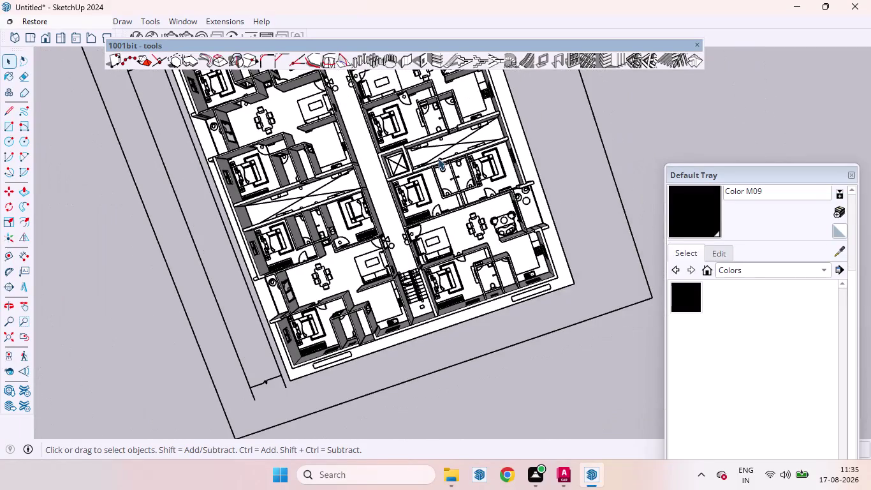
Draw a rectangle over the wardrobe outline behind the bed.
scroll(up, 3)
scroll(up, 3)
middle_drag(443, 252, 407, 156)
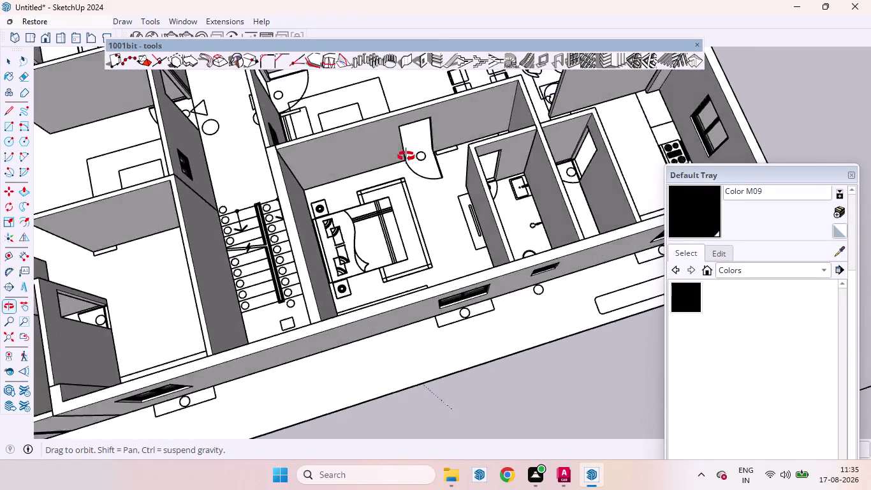
middle_drag(408, 156, 24, 233)
scroll(down, 3)
scroll(up, 3)
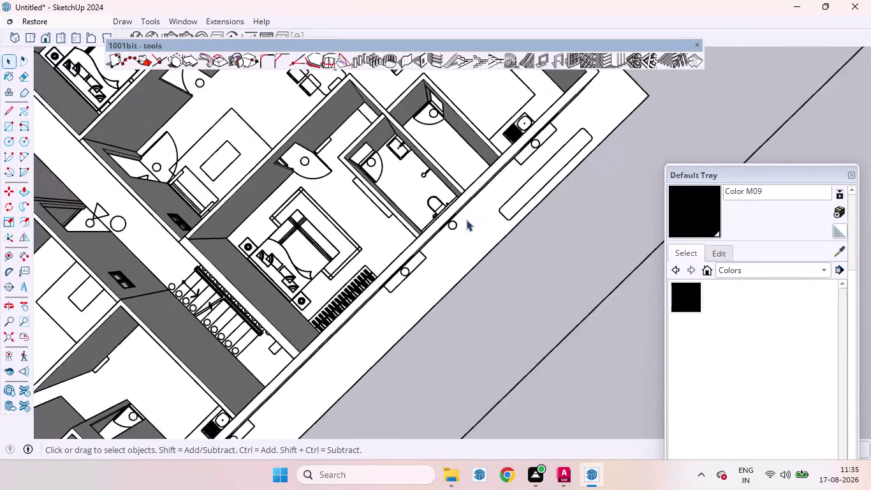
scroll(up, 3)
middle_drag(287, 266, 491, 164)
scroll(up, 3)
scroll(down, 3)
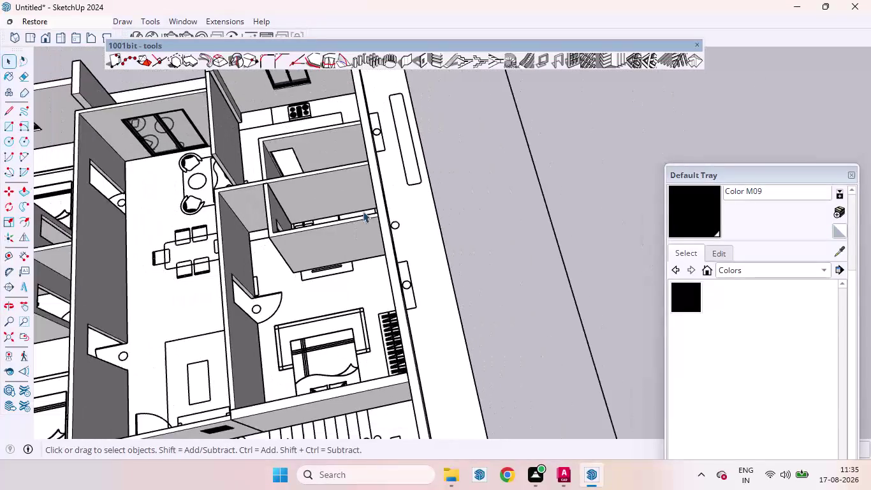
scroll(down, 3)
scroll(up, 3)
middle_drag(366, 261, 566, 235)
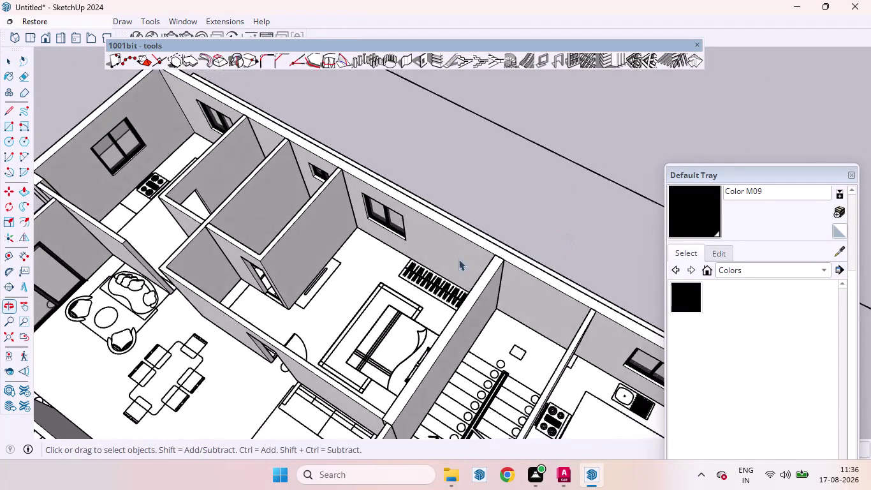
scroll(up, 3)
scroll(down, 3)
scroll(up, 3)
middle_drag(439, 273, 565, 286)
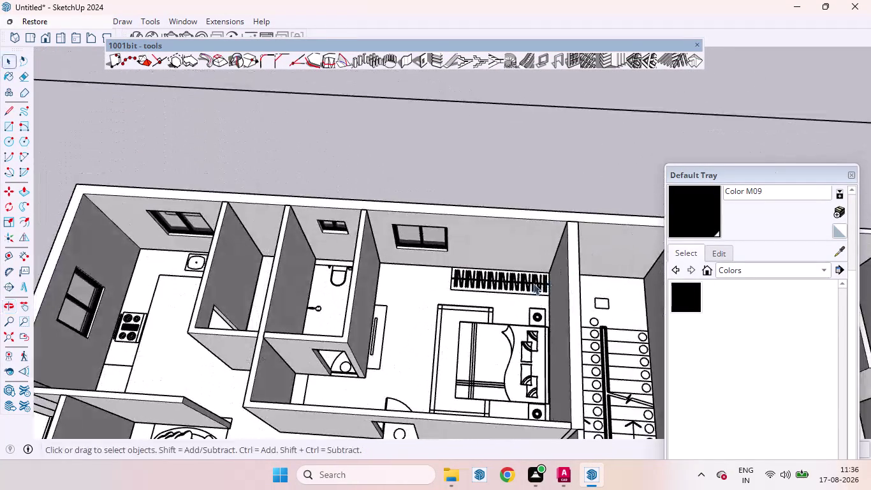
scroll(up, 3)
scroll(down, 3)
right_click(494, 136)
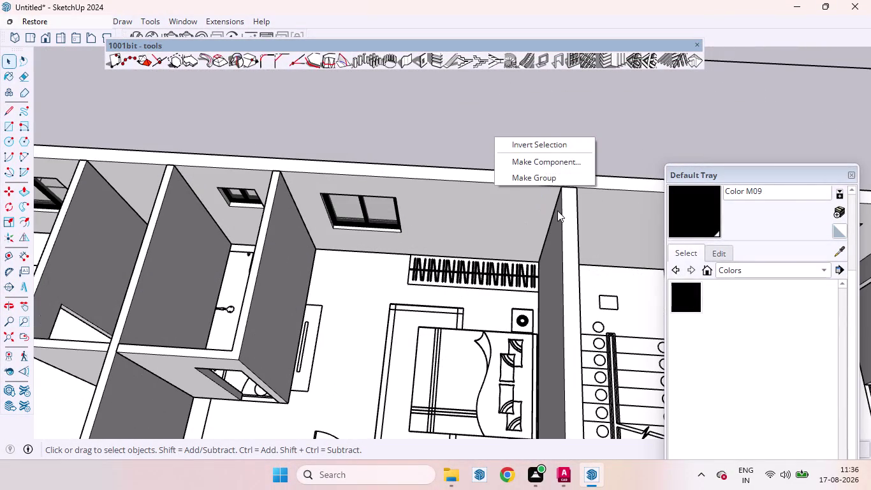
click(524, 177)
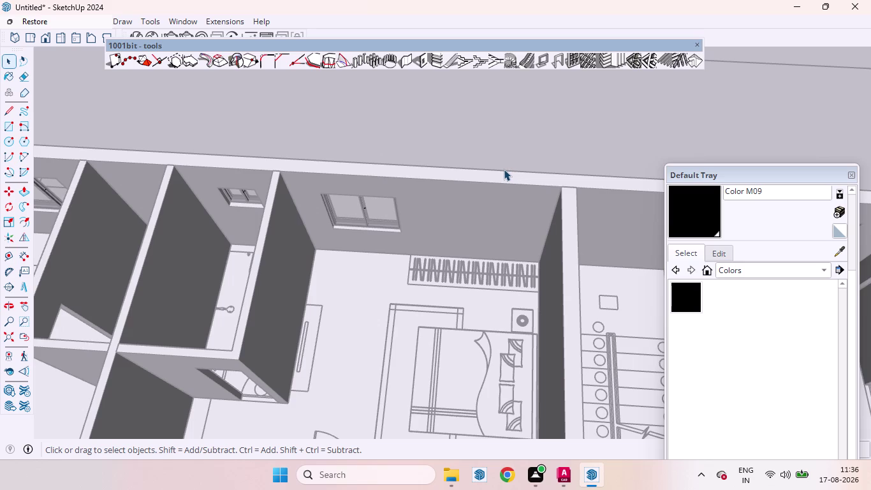
key(r)
click(409, 256)
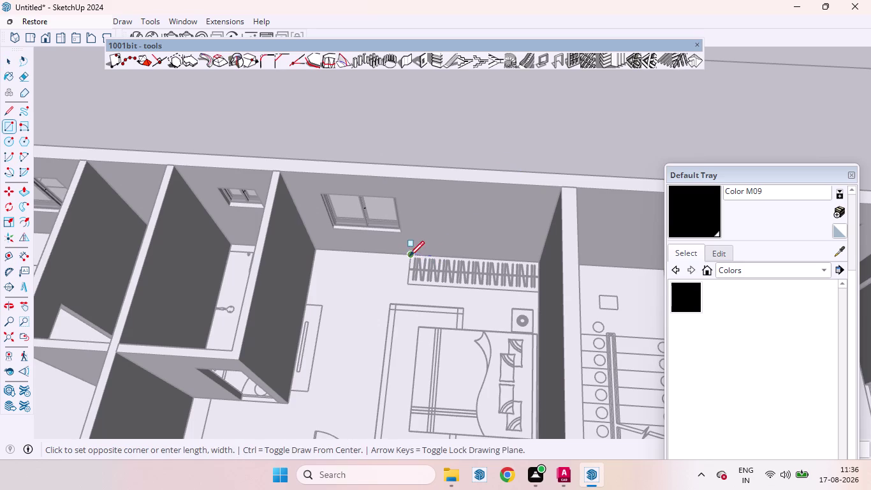
click(539, 293)
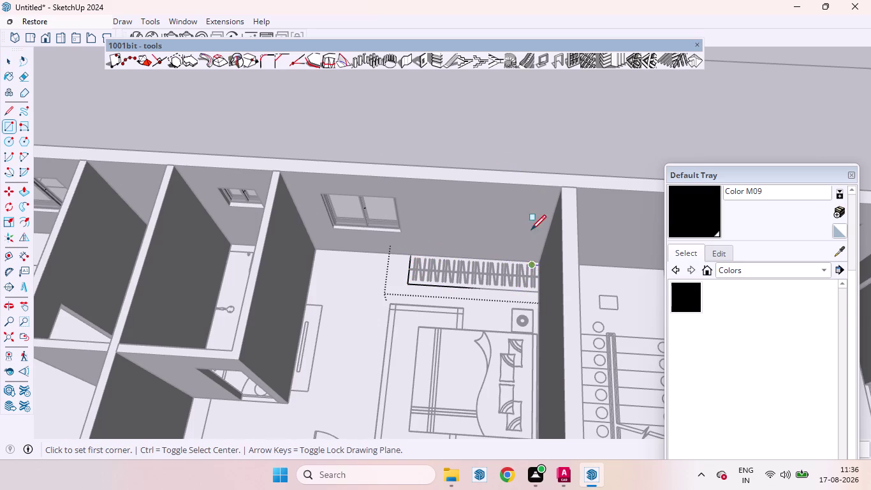
Push/pull the rectangle up 7' into a solid wardrobe block.
key(space)
key(p)
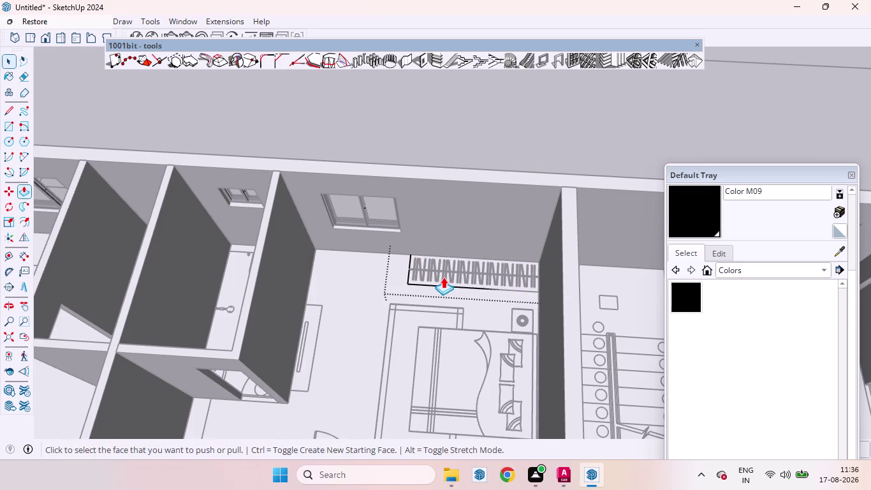
drag(444, 272, 448, 249)
text(7')
key(Return)
key(space)
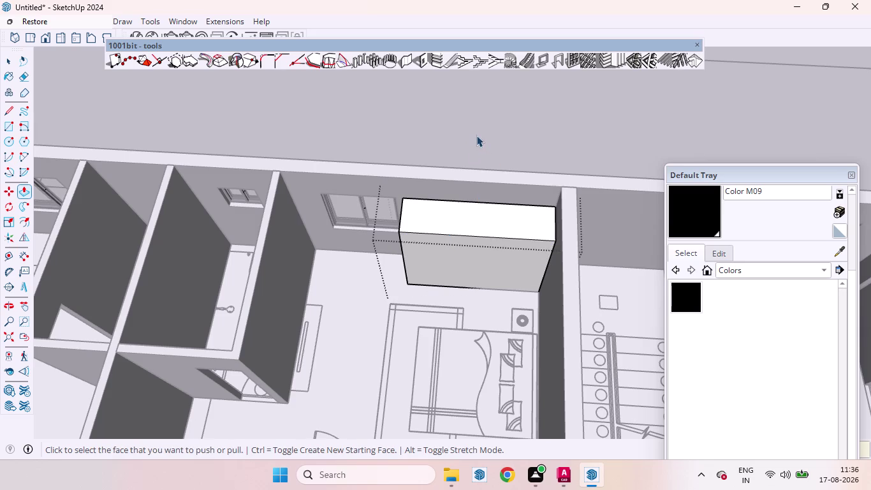
click(474, 130)
scroll(up, 3)
Divide the block's top front edge into 3 equal segments.
middle_drag(467, 274, 449, 165)
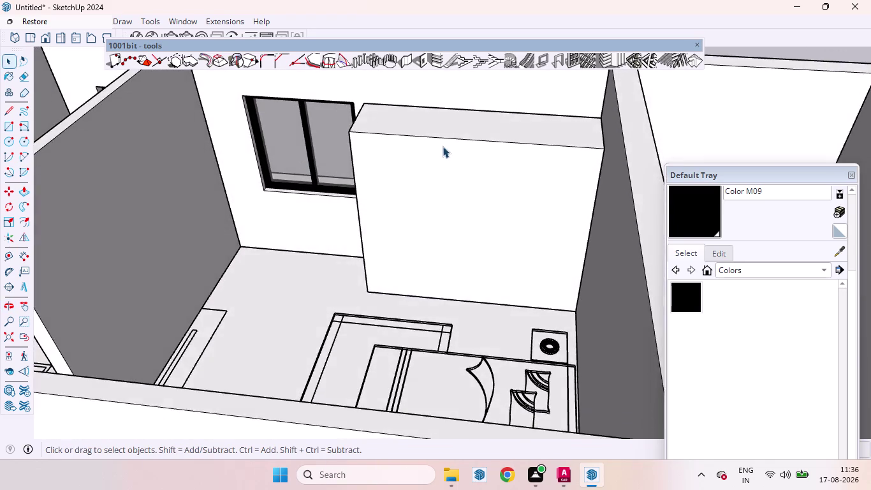
scroll(up, 3)
click(440, 138)
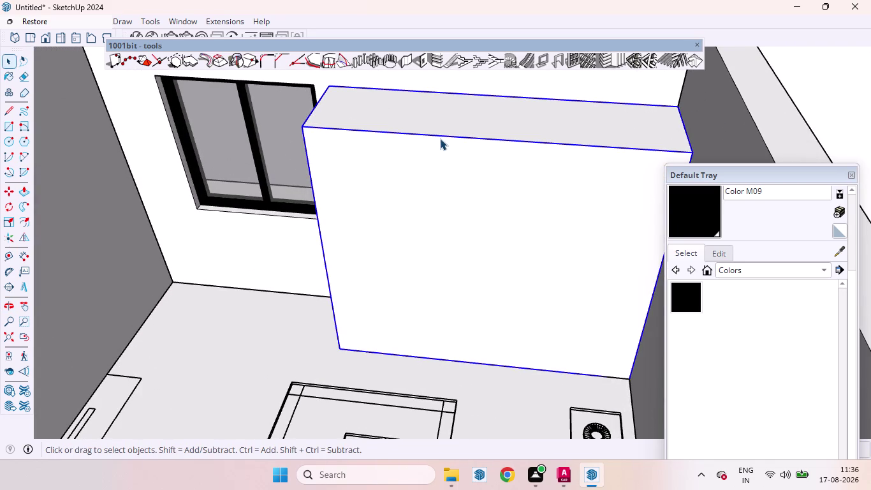
triple_click(440, 138)
double_click(440, 139)
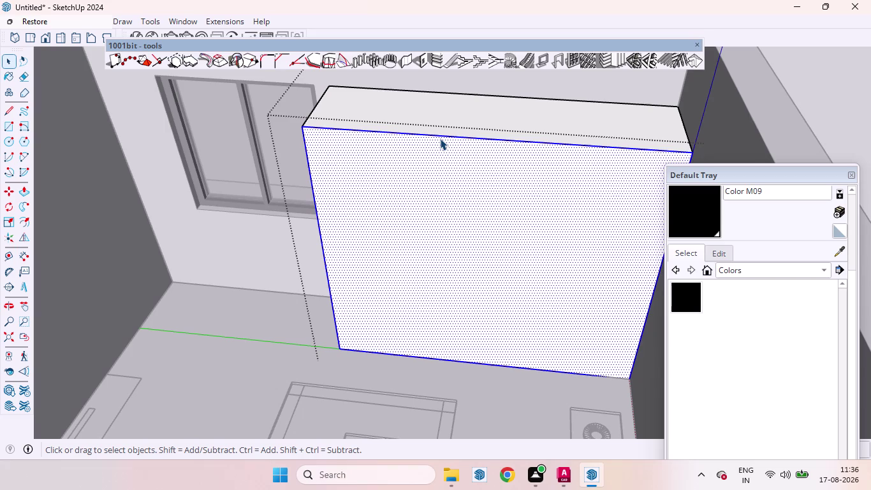
click(440, 138)
click(440, 138)
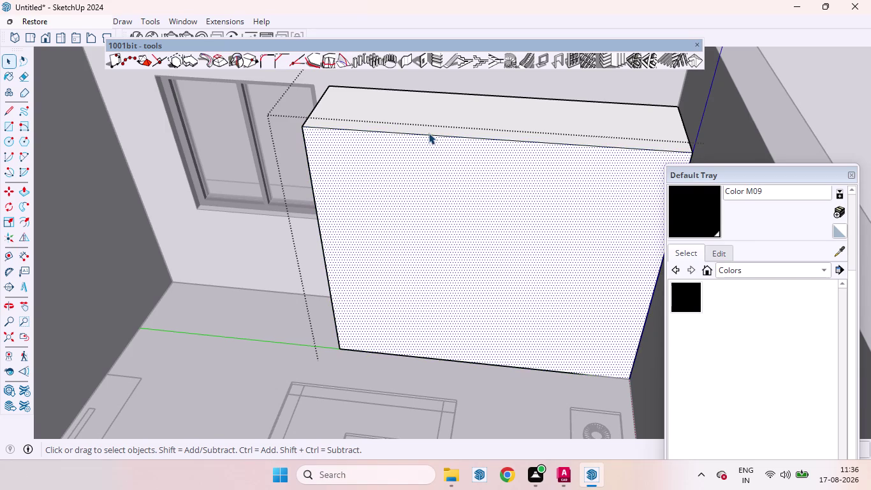
click(429, 133)
right_click(431, 134)
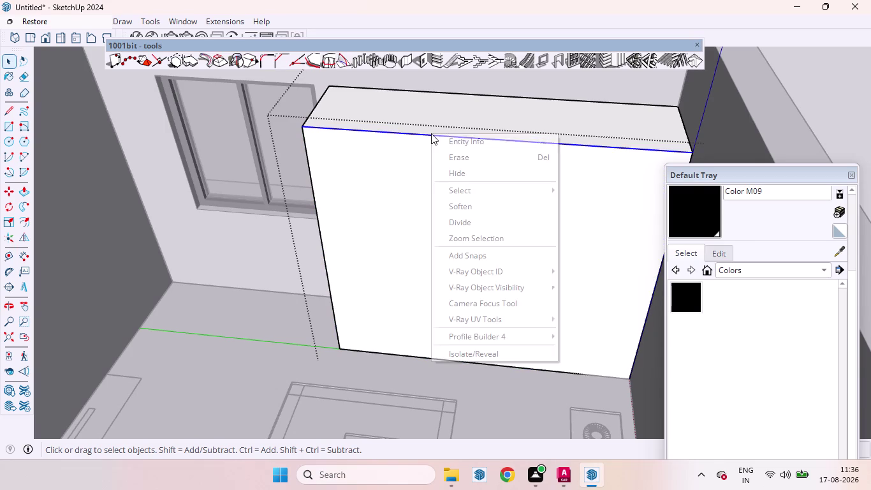
click(453, 221)
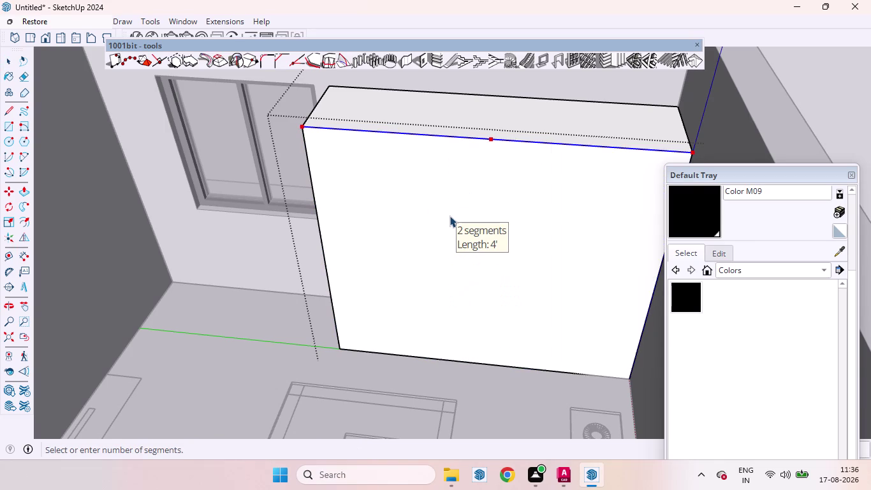
key(3)
key(Return)
Draw two vertical lines from the division points down to the bottom edge.
key(l)
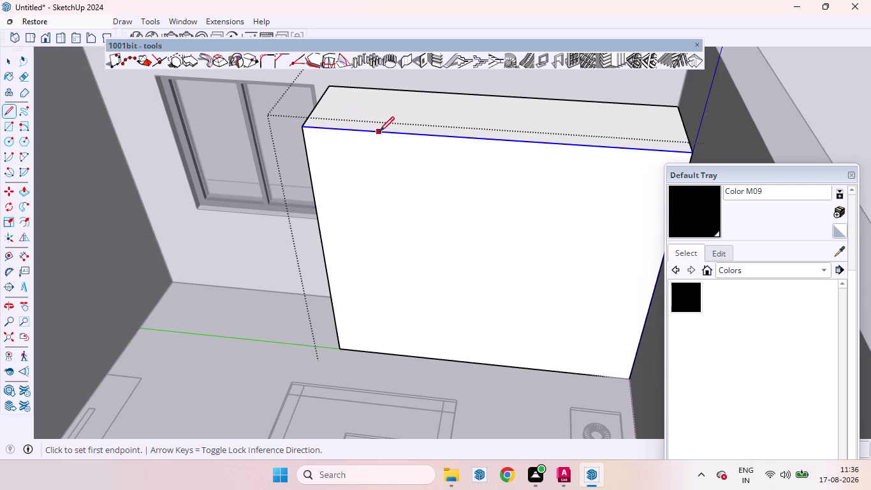
click(423, 135)
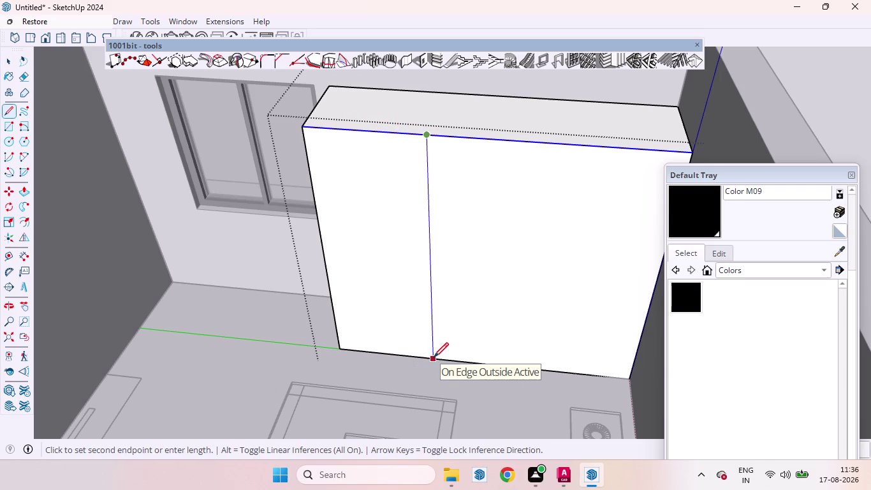
key(Up)
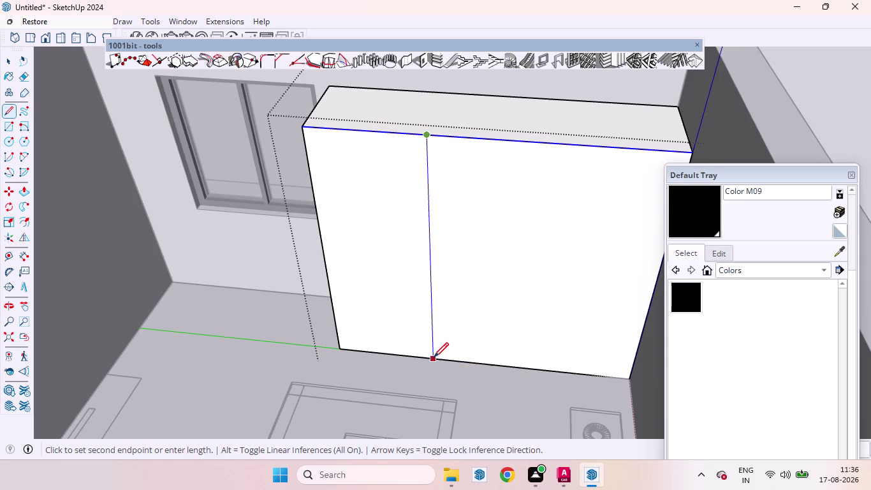
click(434, 357)
key(space)
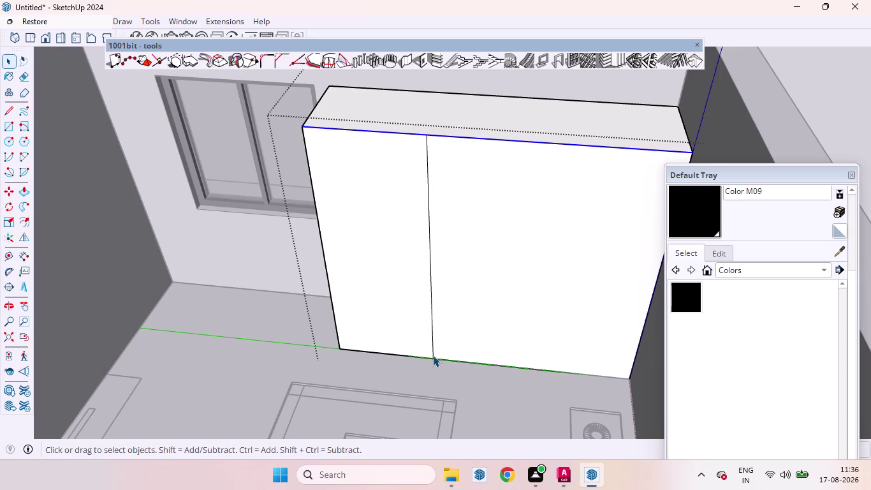
key(l)
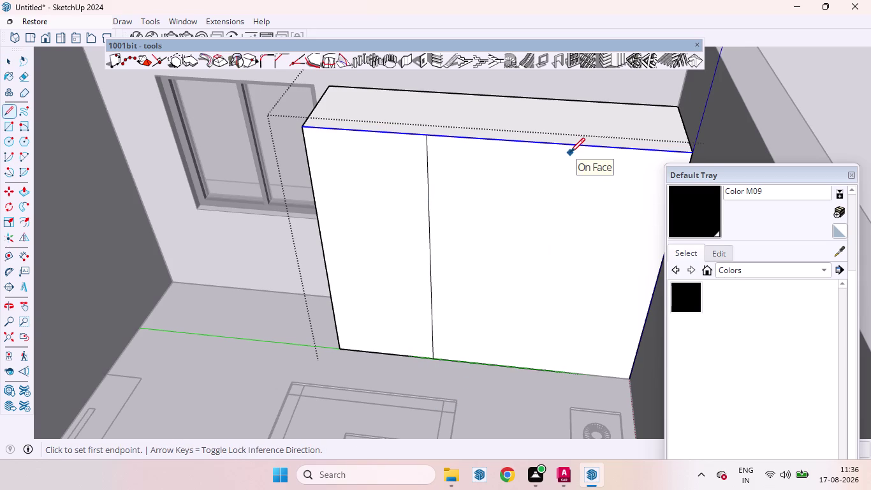
click(556, 141)
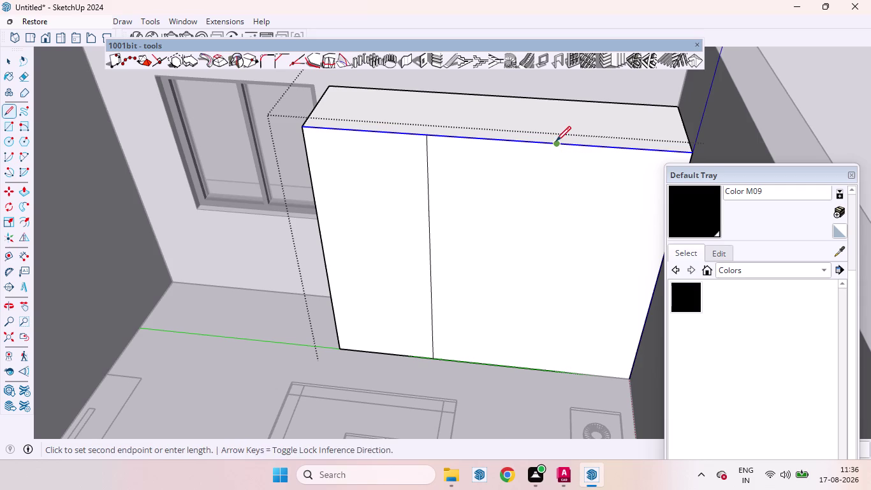
click(536, 372)
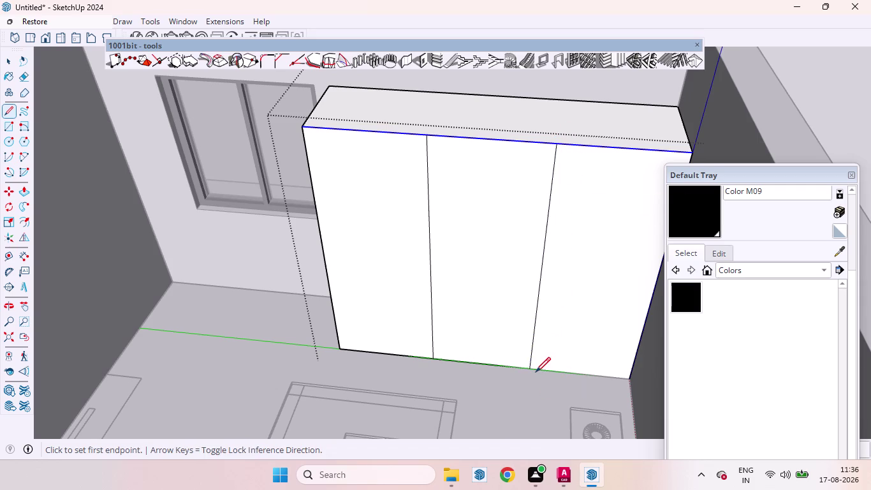
key(space)
scroll(down, 3)
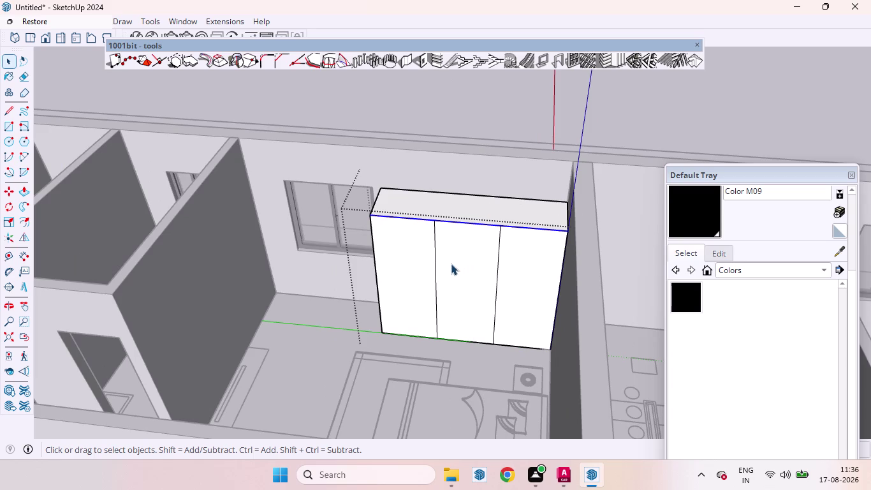
Copy the first vertical dividing line 6 mm over to form a door gap.
scroll(up, 3)
scroll(down, 3)
click(488, 240)
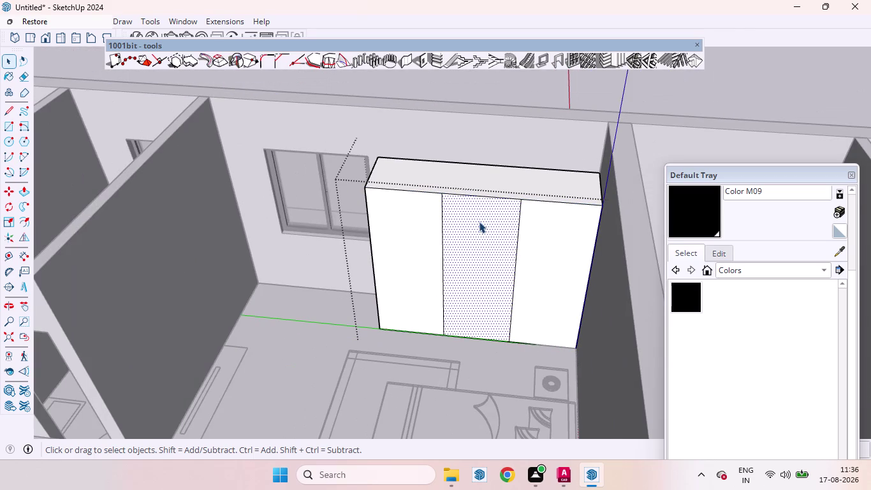
scroll(up, 3)
scroll(up, 3)
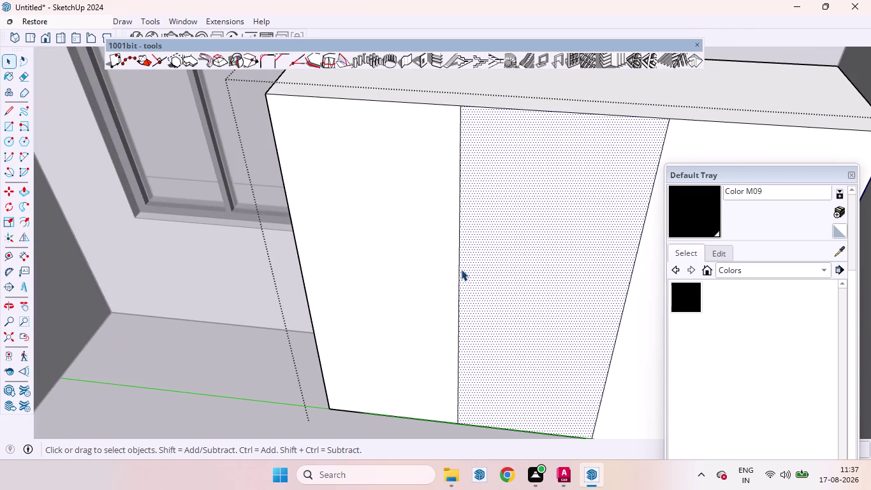
scroll(down, 3)
scroll(up, 3)
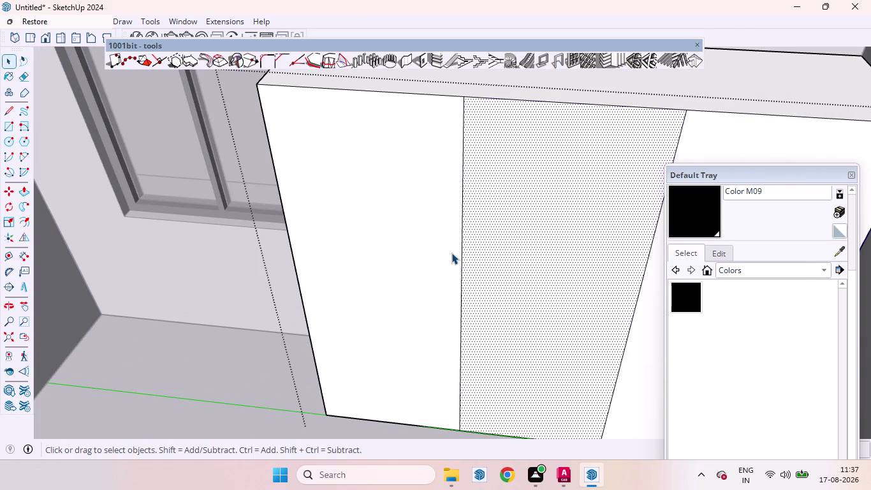
key(m)
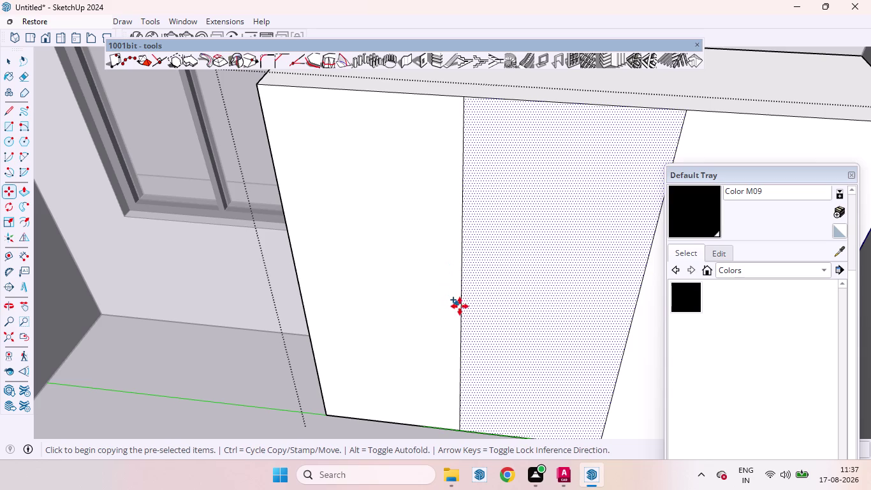
key(Escape)
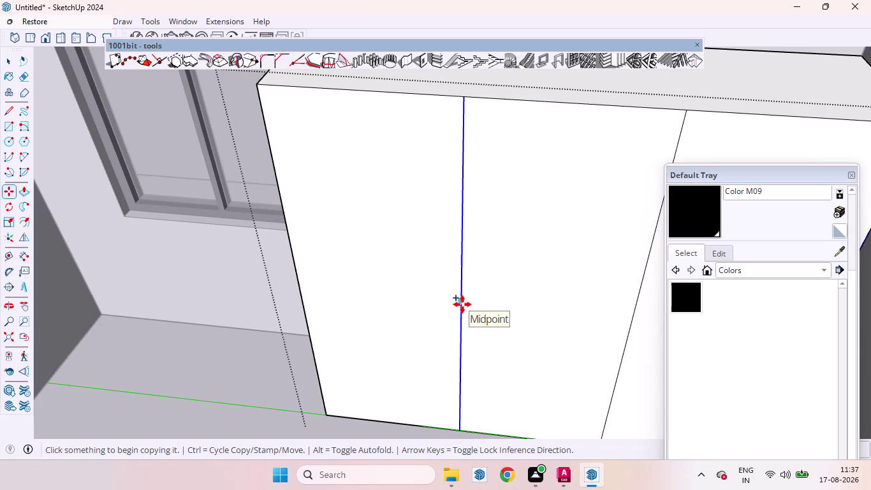
click(462, 304)
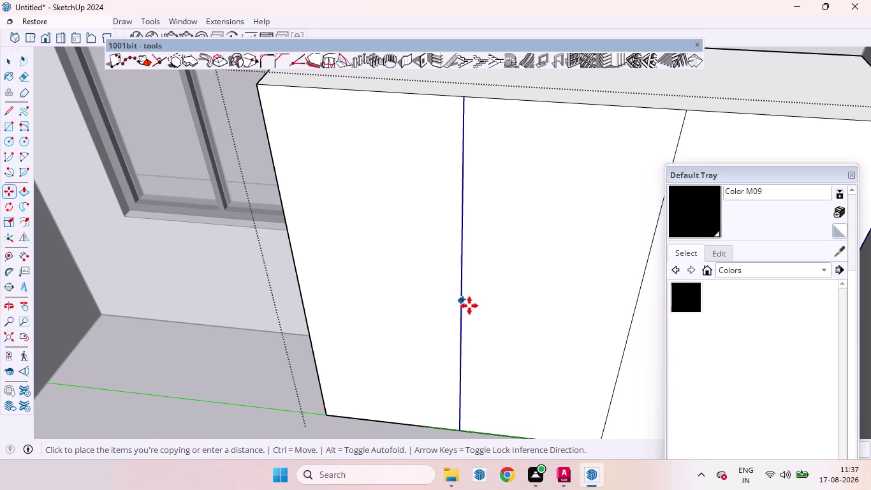
text(6m)
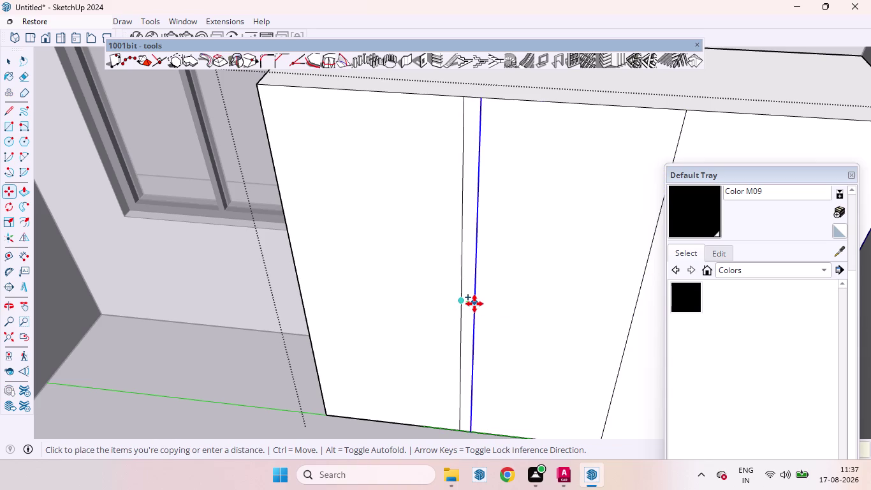
text(m)
key(Return)
Copy the second dividing line 6 mm over to form the other door gap.
scroll(down, 3)
scroll(up, 3)
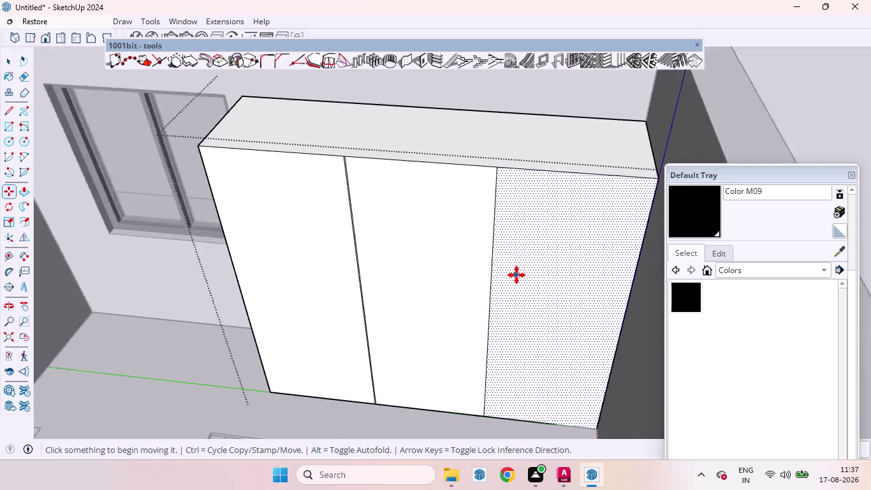
scroll(up, 3)
scroll(down, 3)
scroll(up, 3)
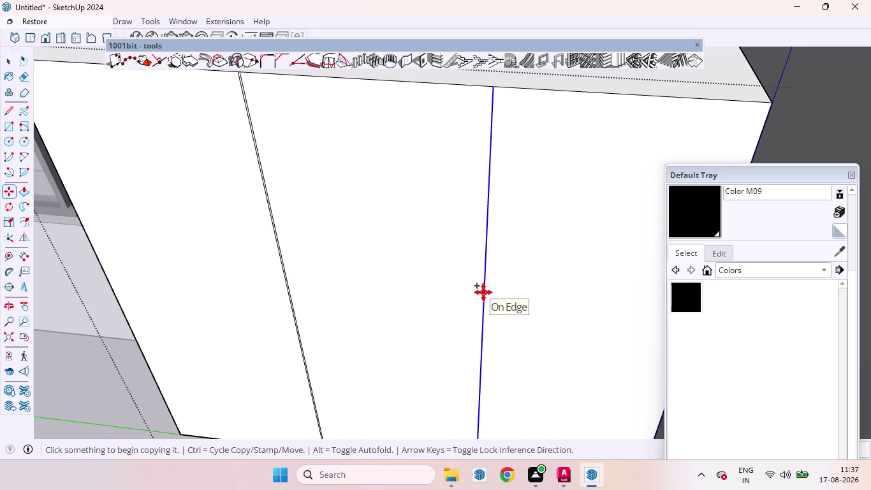
click(483, 292)
key(6)
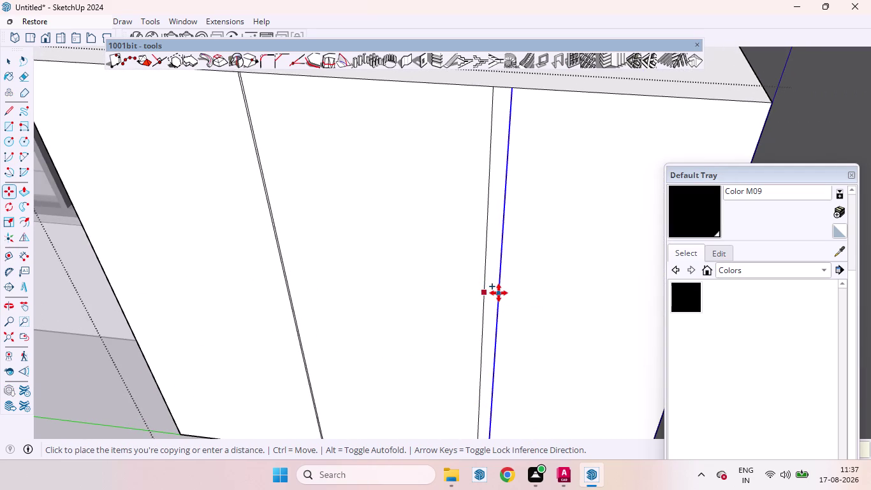
text(mm)
key(Return)
scroll(down, 3)
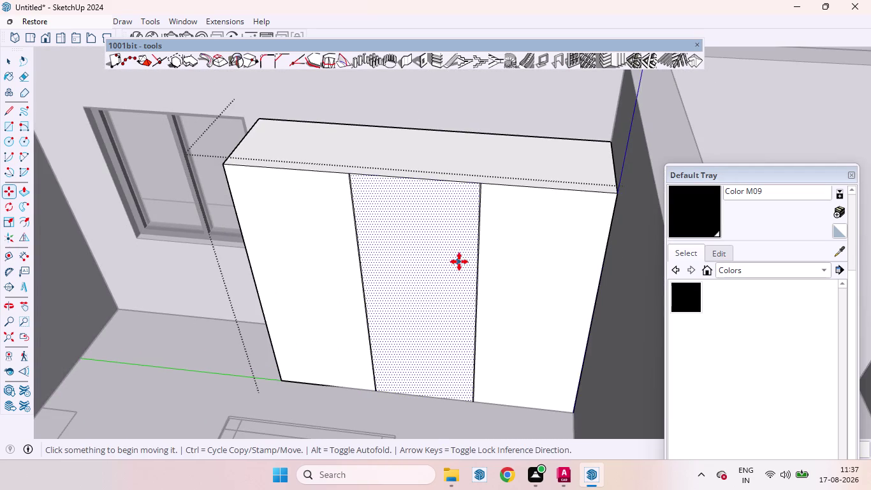
Pull the middle door panel out 18 mm.
key(space)
key(p)
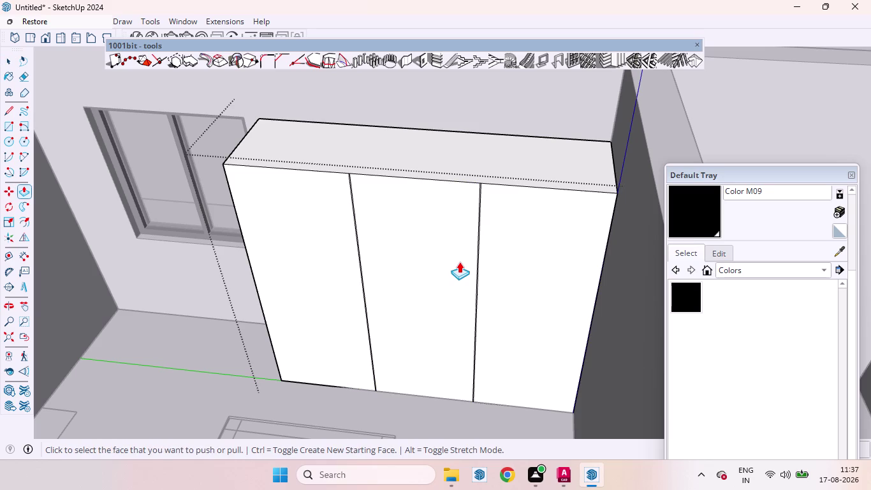
drag(445, 257, 448, 260)
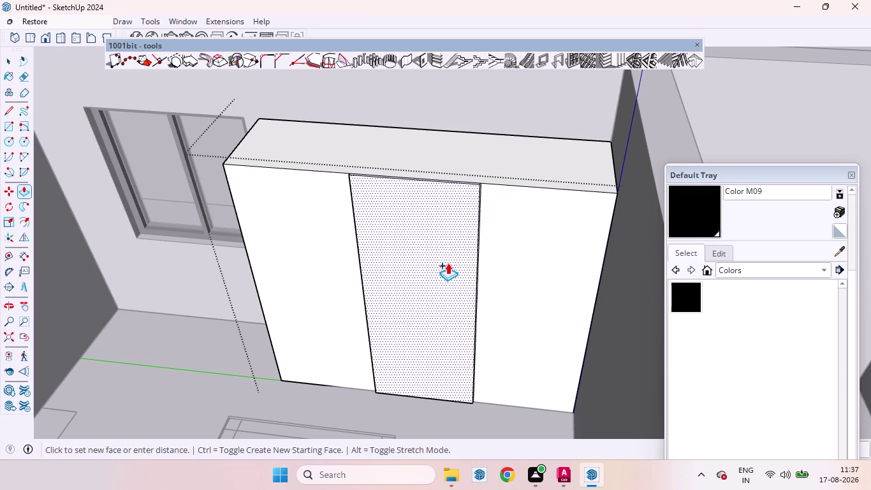
drag(448, 260, 448, 266)
text(18mm)
key(Return)
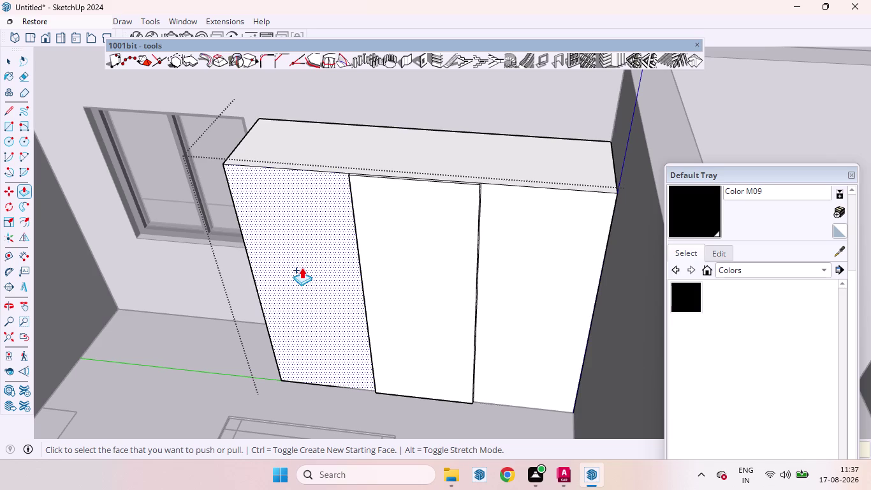
Repeat the 18 mm pull on the left and right doors, then return to Select.
double_click(302, 267)
double_click(547, 269)
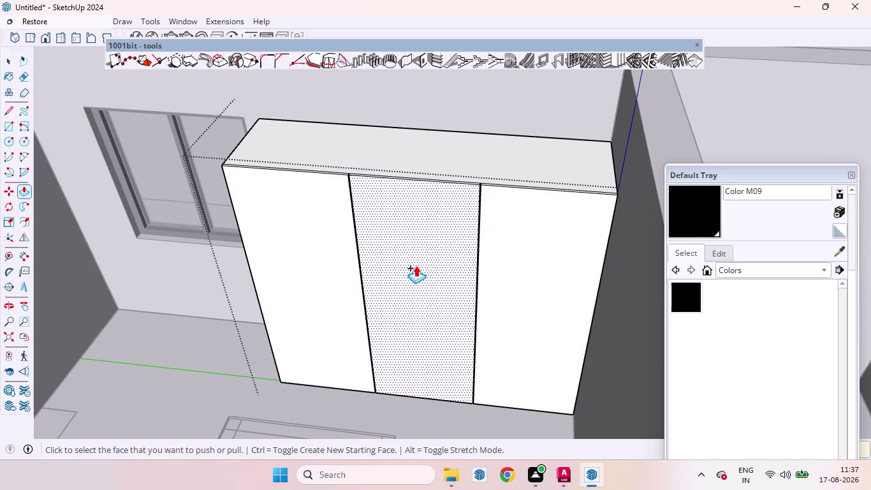
key(space)
scroll(down, 3)
scroll(down, 3)
scroll(up, 3)
scroll(down, 3)
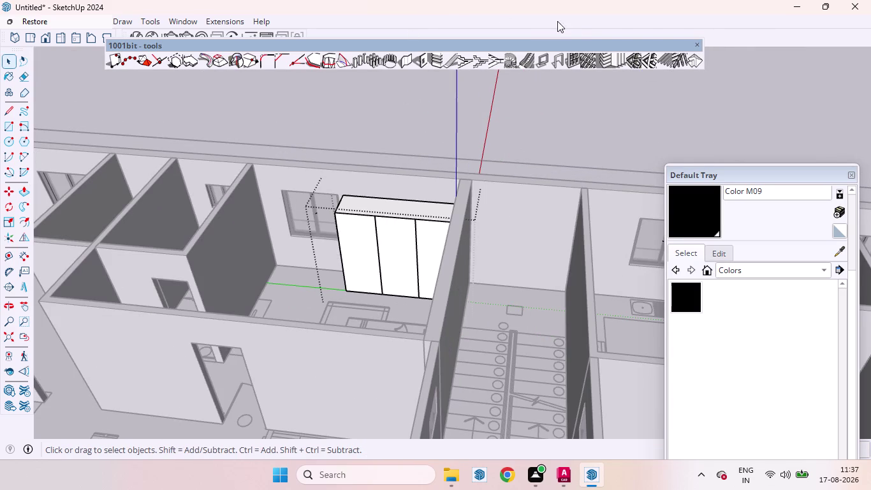
Enable the Click-Change 2 - Kitchen equipment toolbar and pick a fitting component.
right_click(712, 42)
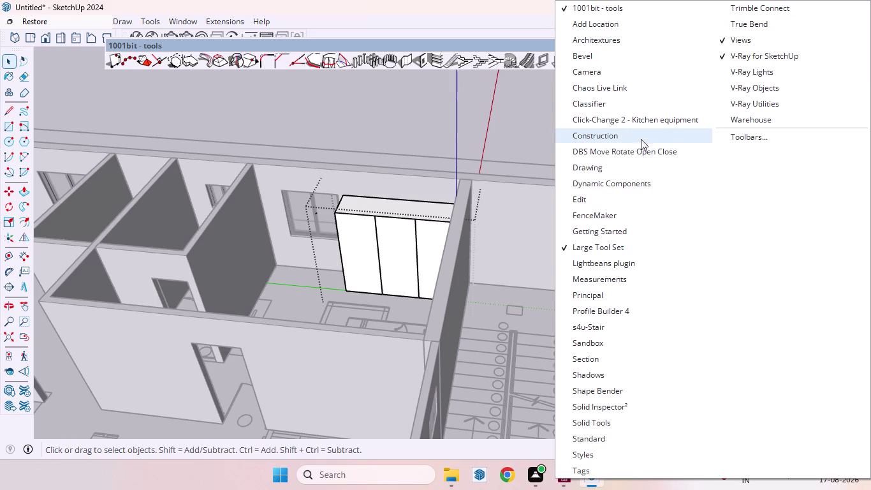
click(625, 126)
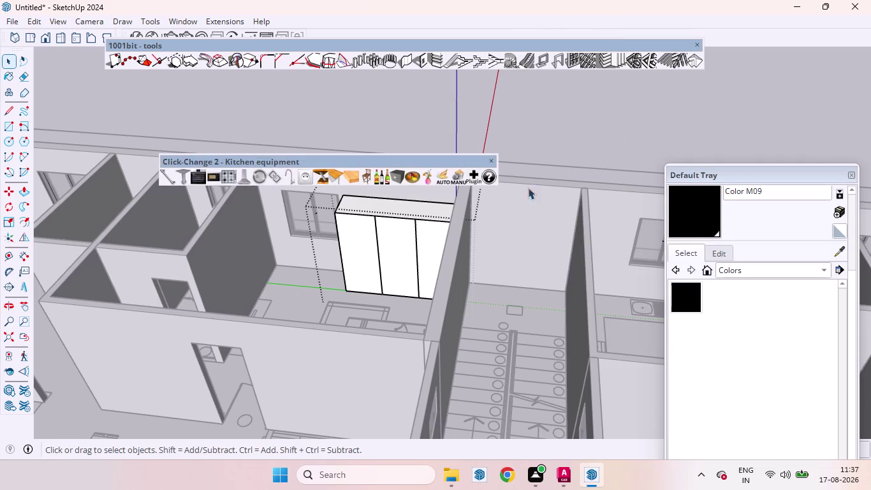
click(167, 177)
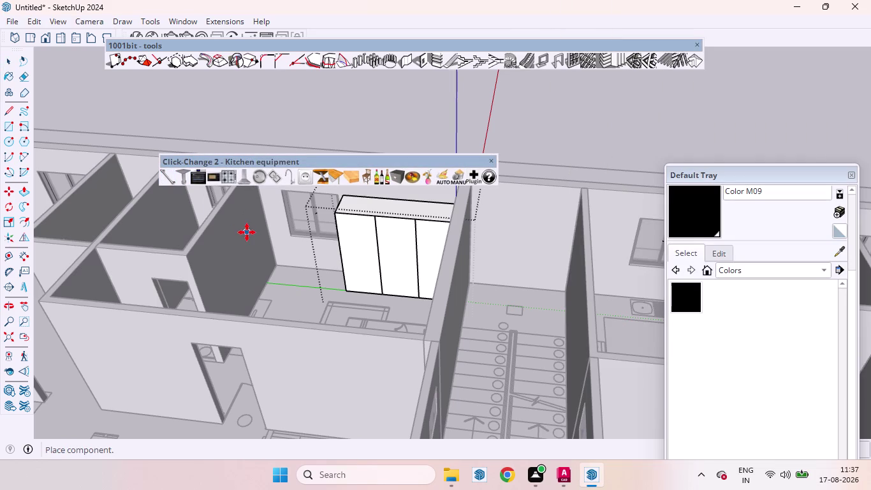
scroll(up, 3)
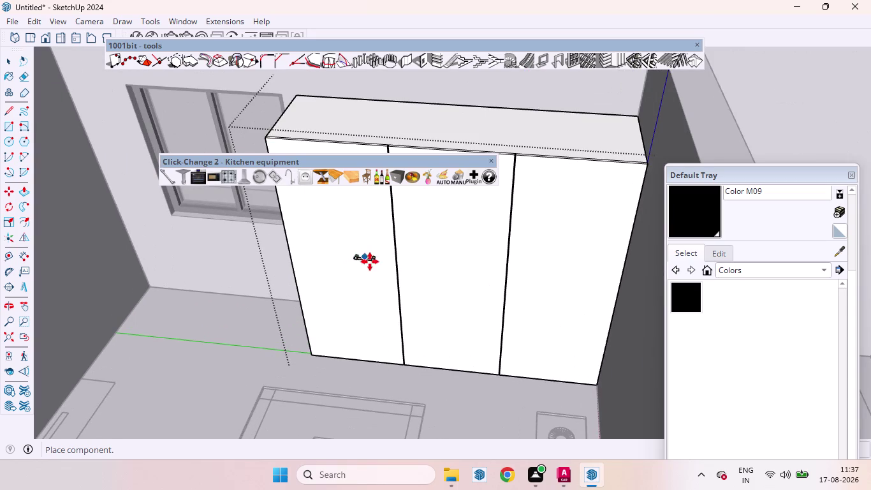
scroll(down, 3)
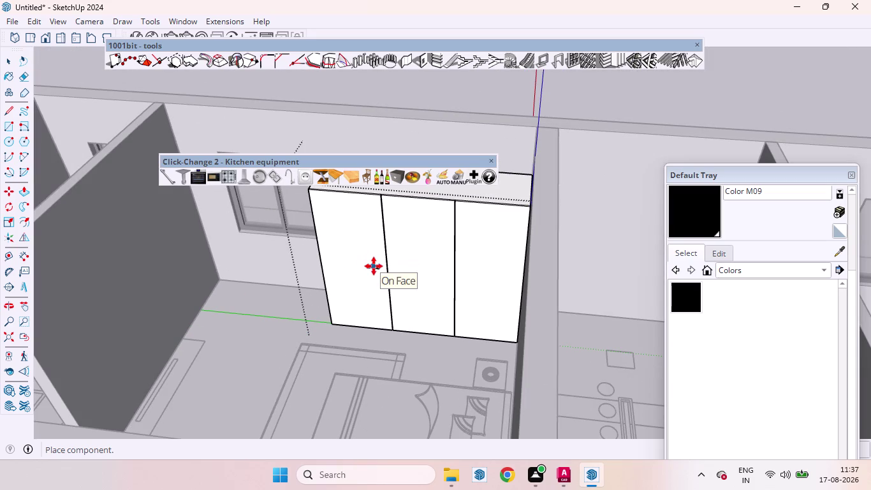
Place the handle component horizontally on the wardrobe's left door.
click(373, 266)
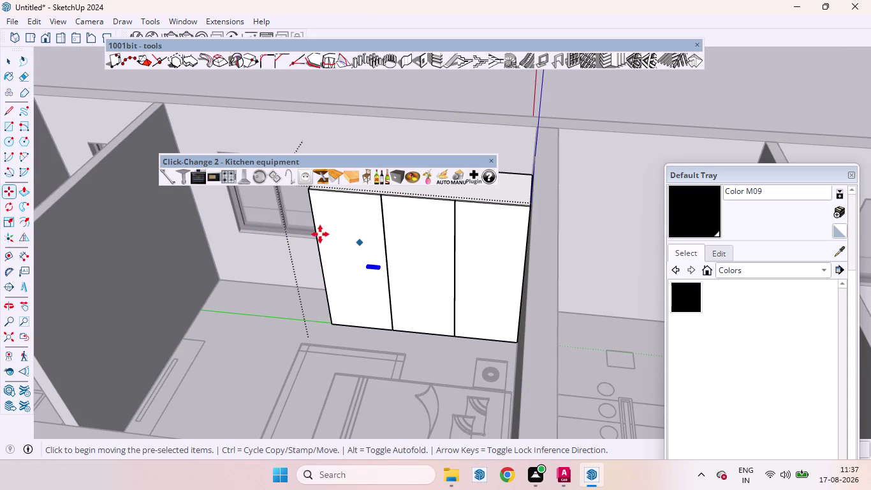
click(168, 185)
click(168, 176)
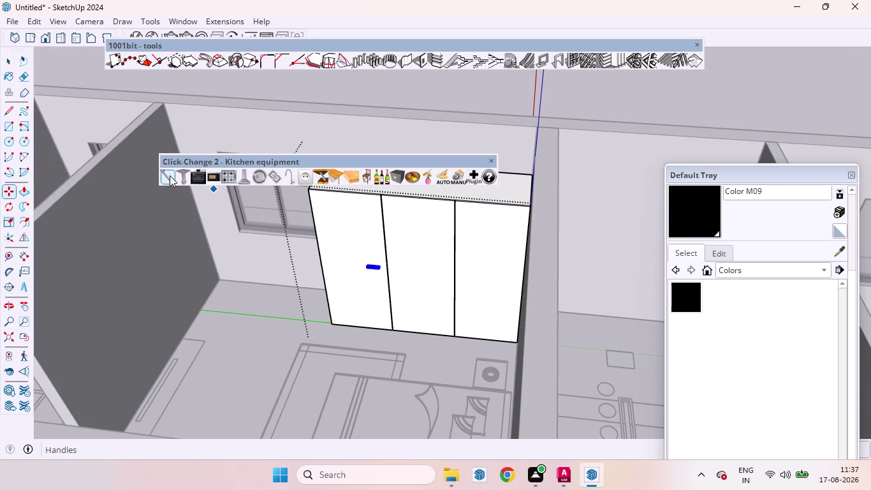
click(170, 175)
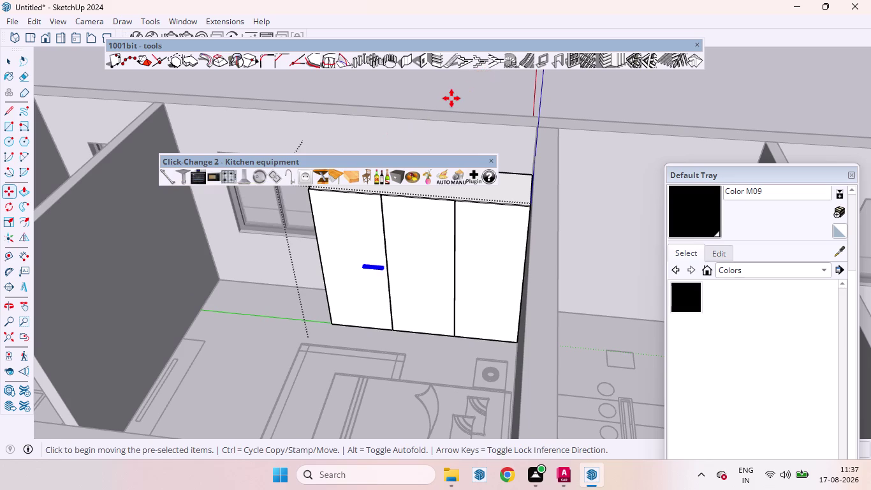
key(space)
click(442, 99)
scroll(up, 3)
click(376, 268)
double_click(376, 267)
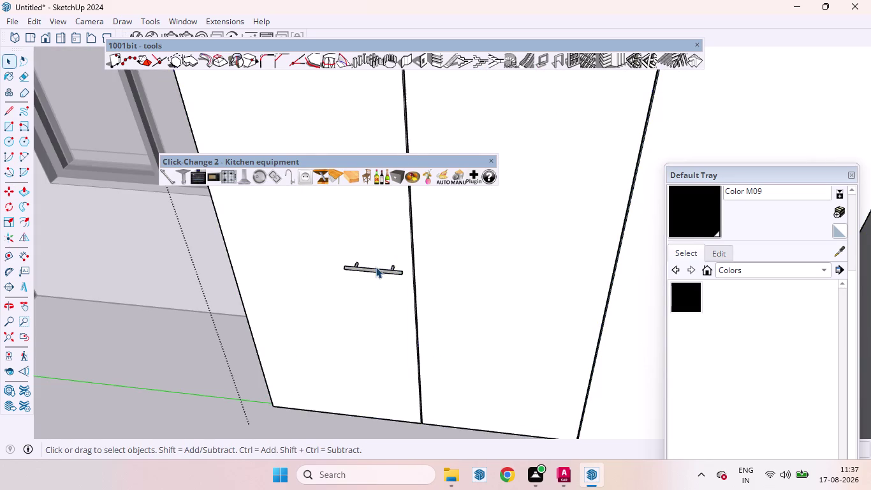
Select the handle and try rotating it on the blue and green axes, undoing both.
click(376, 269)
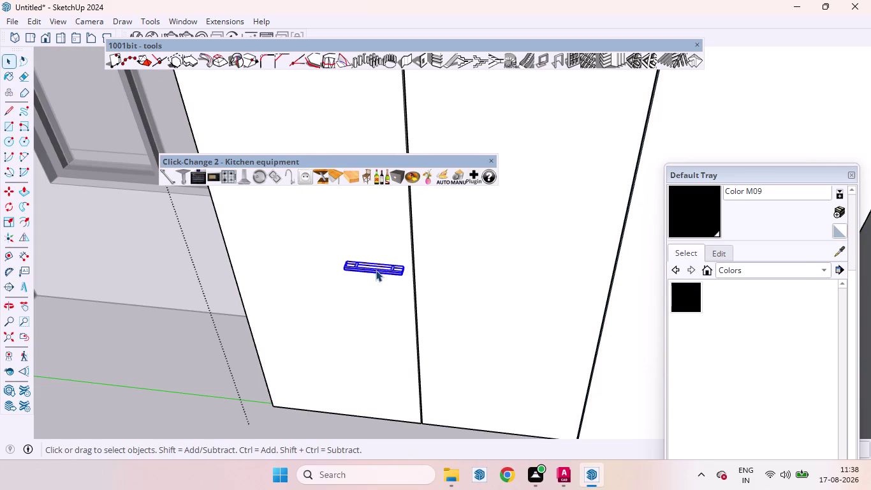
key(q)
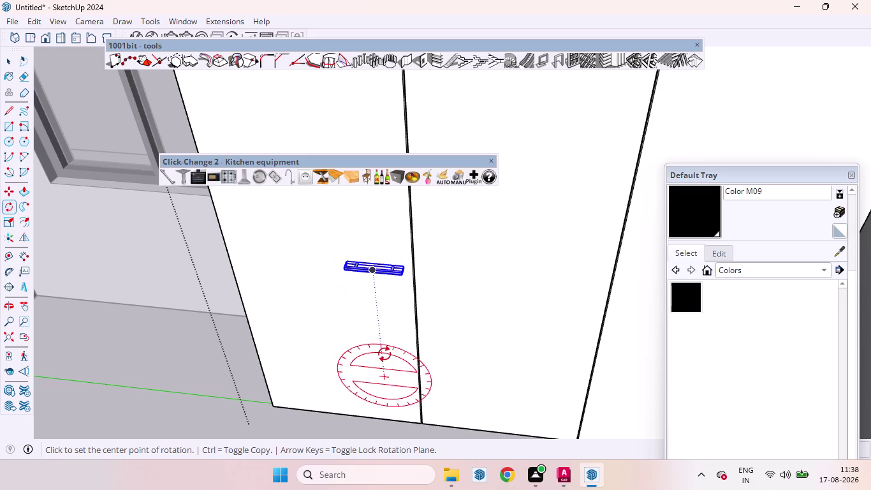
key(Up)
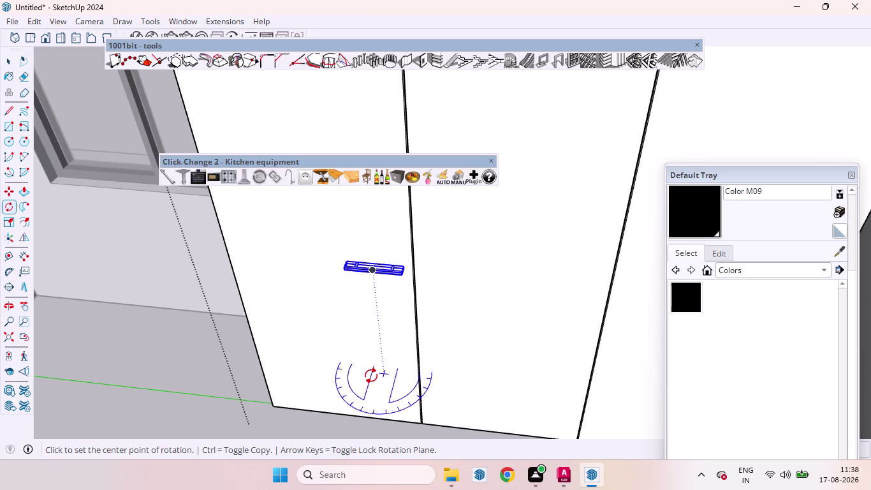
click(371, 375)
click(330, 363)
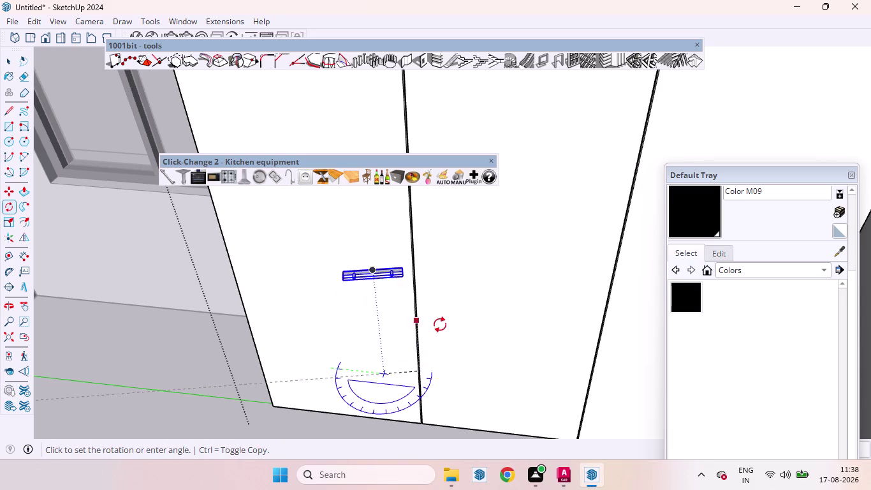
key(ctrl+z)
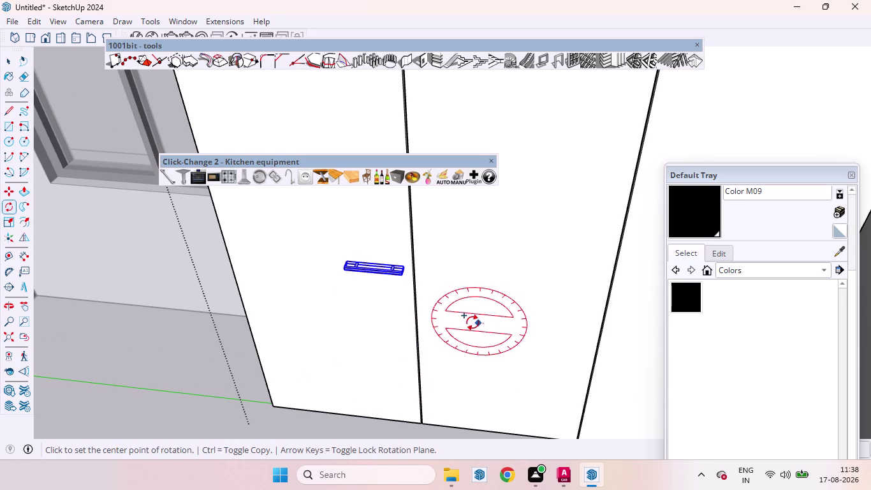
key(Left)
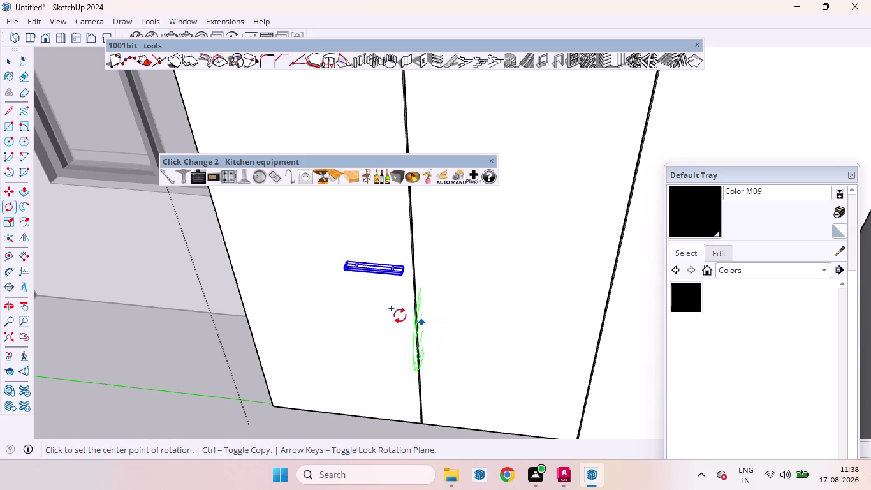
click(344, 268)
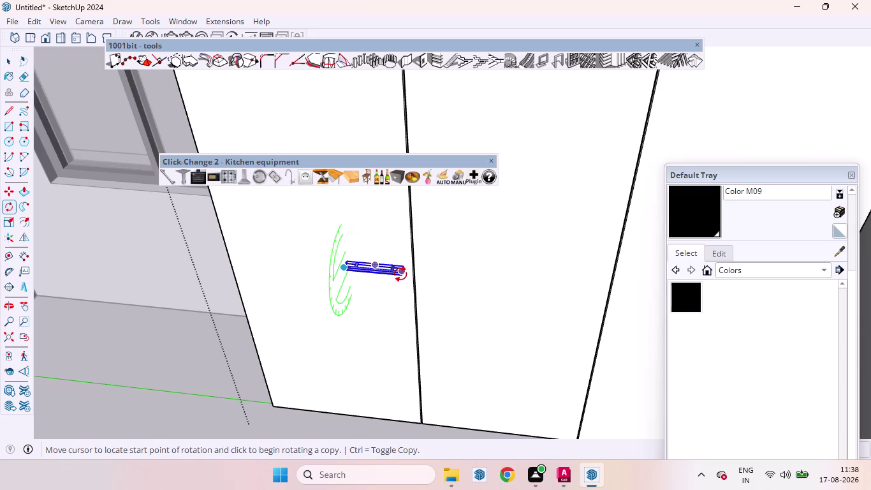
click(401, 273)
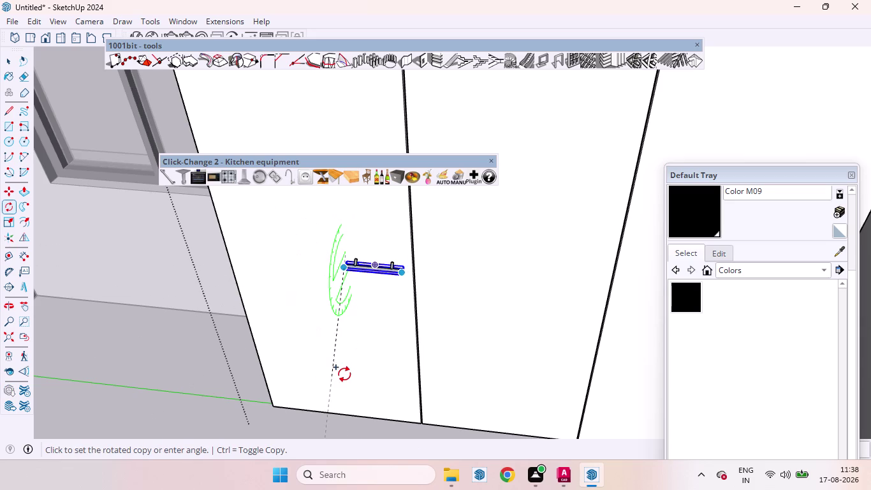
key(ctrl+z)
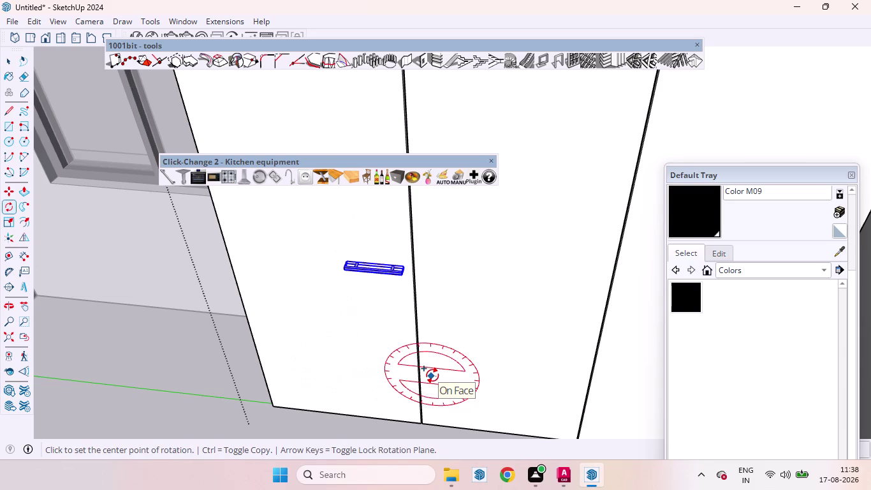
Rotate a copy of the handle 90° to stand upright on the middle door.
click(402, 325)
click(346, 313)
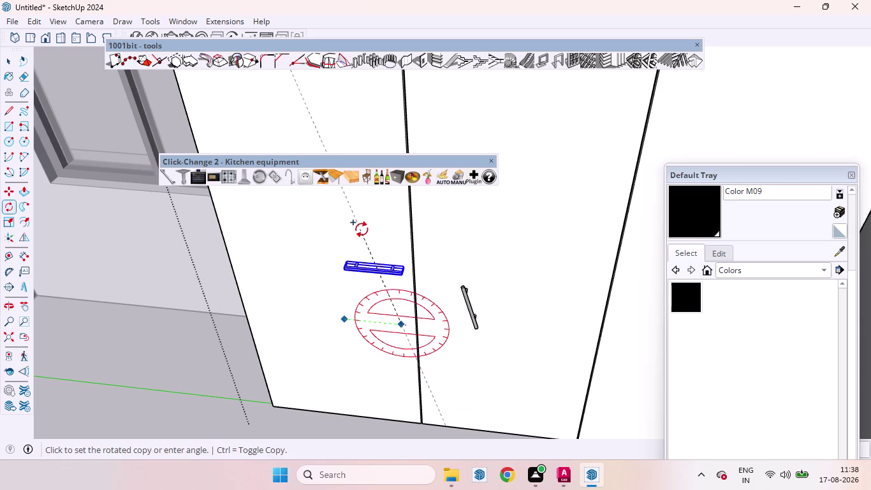
key(9)
key(0)
key(Return)
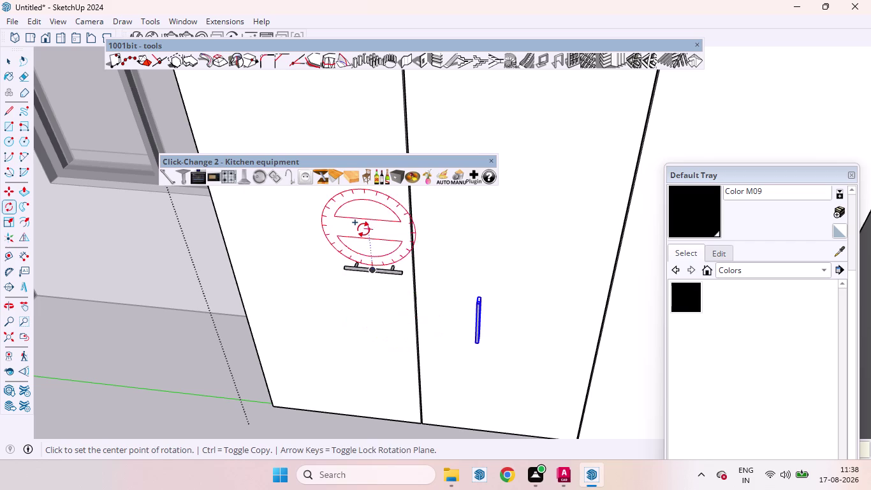
key(space)
scroll(down, 3)
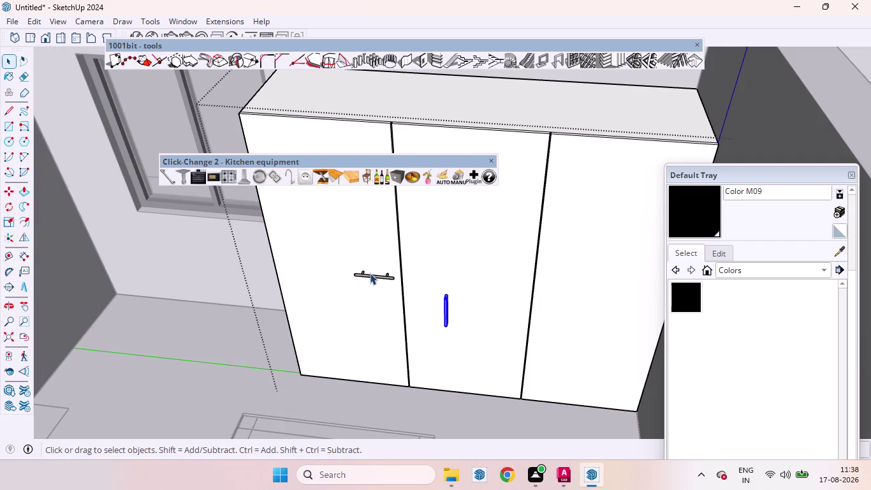
Move the vertical handle toward the middle door's left edge.
click(371, 276)
key(Delete)
click(446, 308)
key(m)
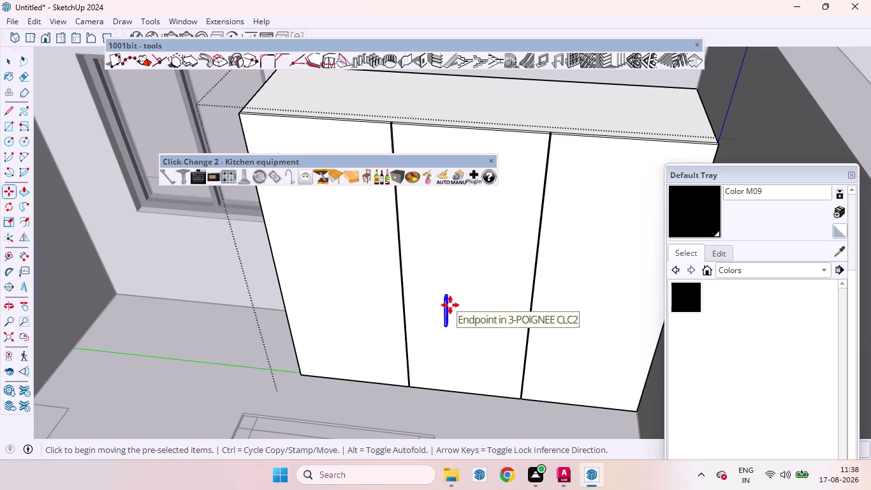
click(446, 294)
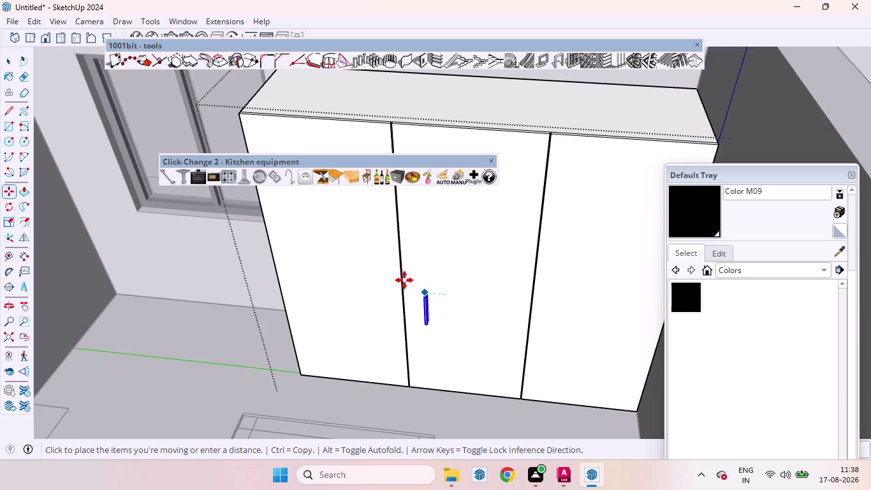
click(388, 255)
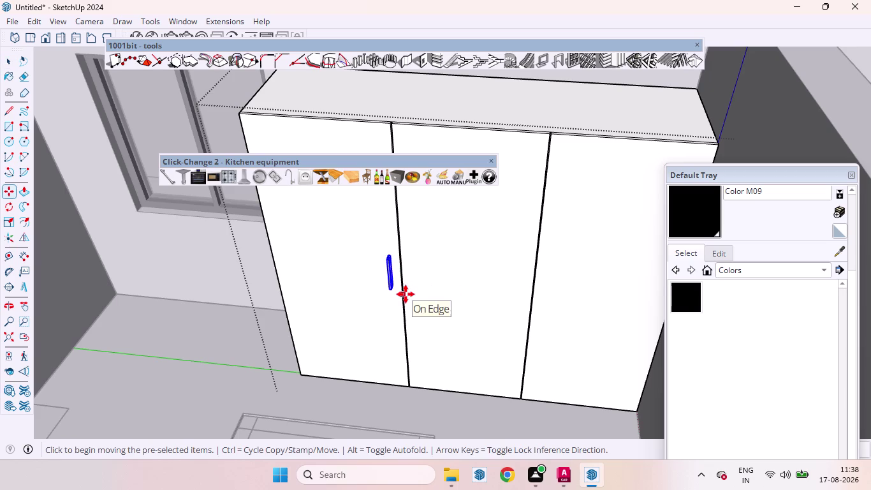
click(388, 286)
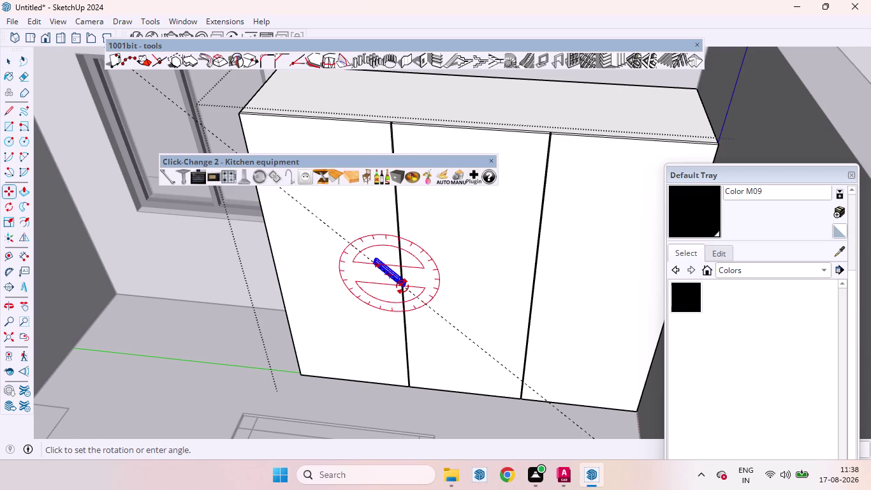
Zoom around the wardrobe, undo the misplaced handle move, and deselect.
key(z)
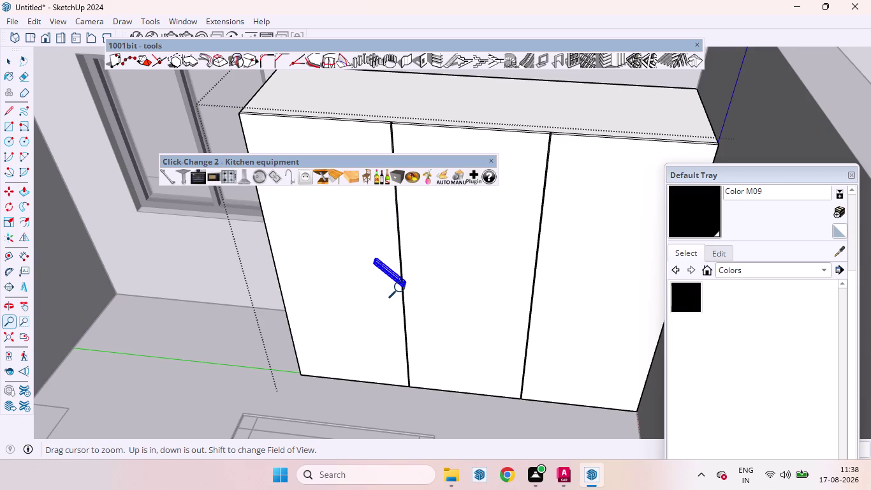
key(shift+z)
scroll(down, 3)
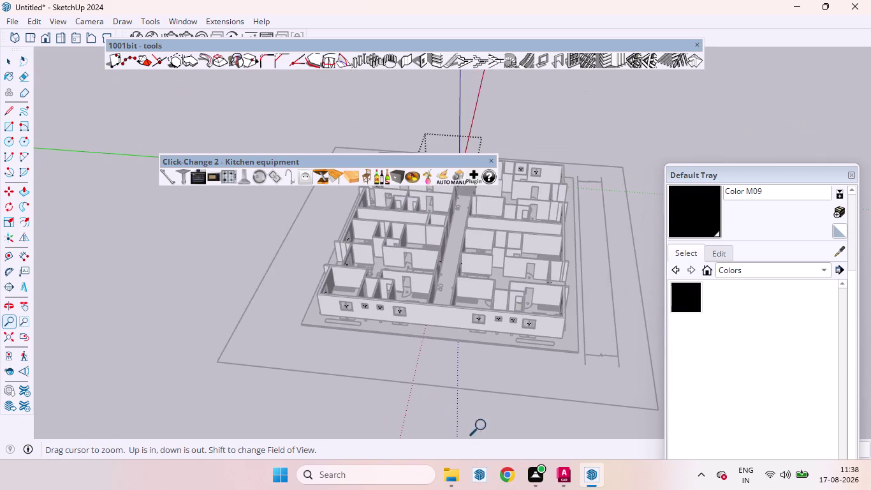
scroll(up, 3)
scroll(down, 3)
scroll(up, 3)
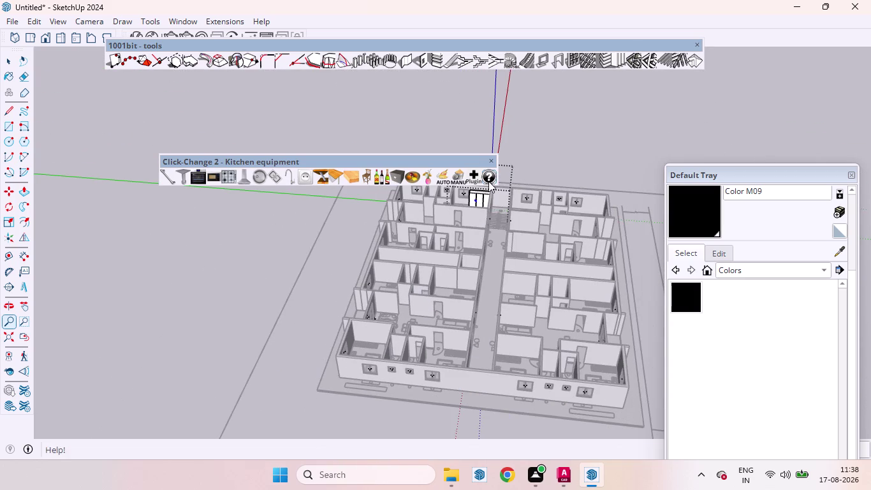
scroll(up, 3)
scroll(down, 3)
scroll(up, 3)
scroll(down, 3)
scroll(up, 3)
scroll(down, 3)
scroll(up, 3)
key(ctrl+z)
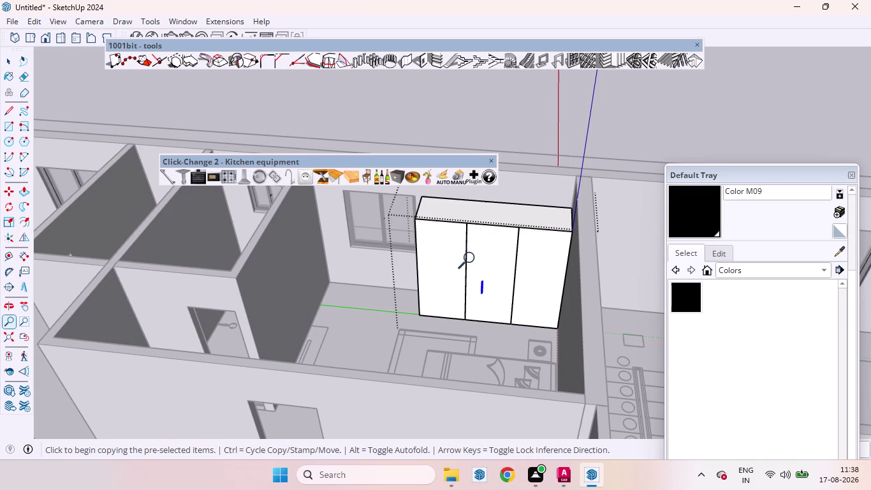
key(space)
click(548, 122)
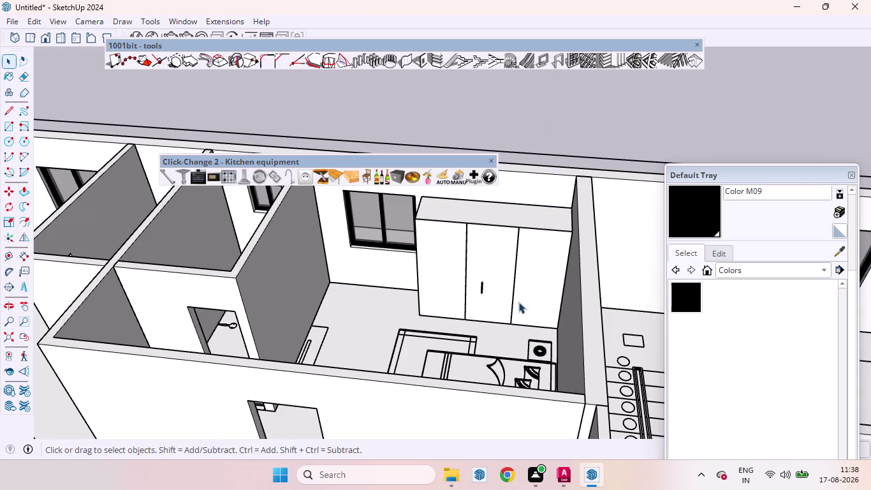
scroll(up, 3)
Inside the wardrobe group, move the handle beside the middle door's right edge.
click(426, 243)
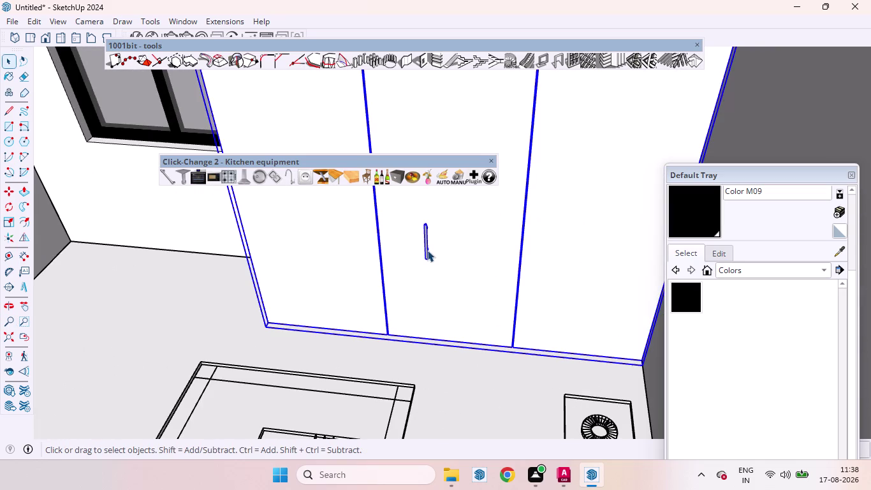
double_click(427, 250)
click(427, 249)
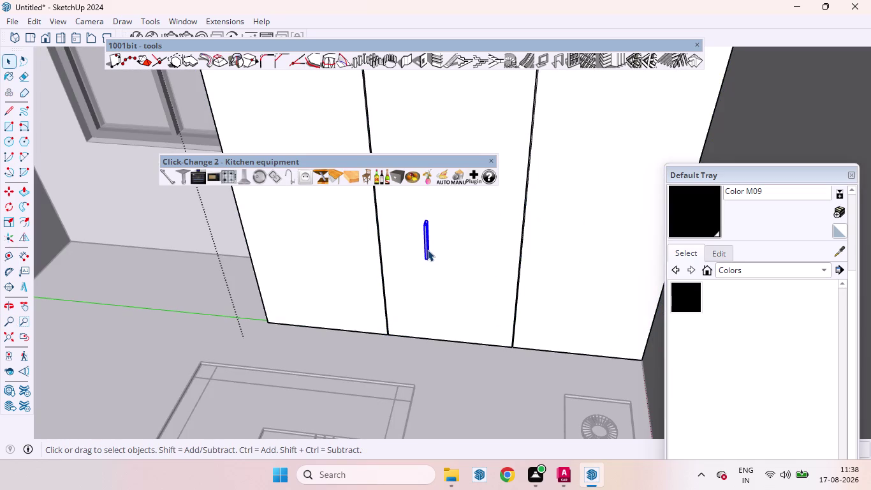
key(m)
click(426, 260)
scroll(down, 3)
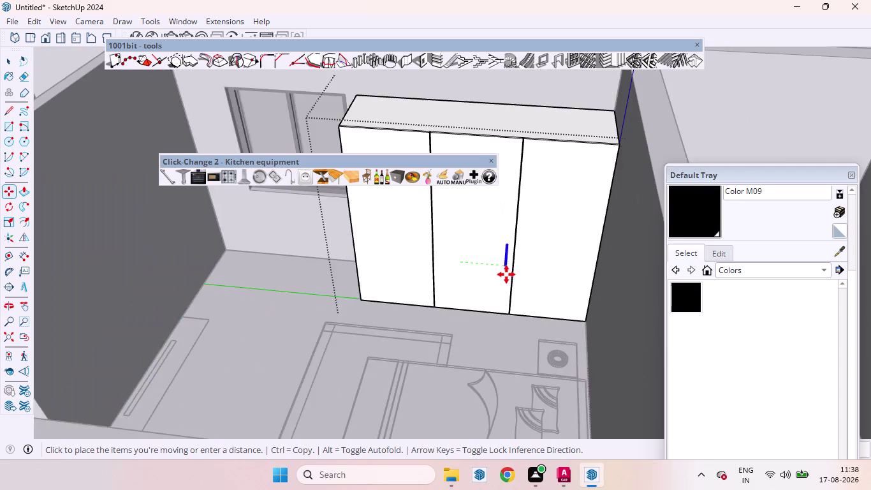
scroll(down, 3)
scroll(up, 3)
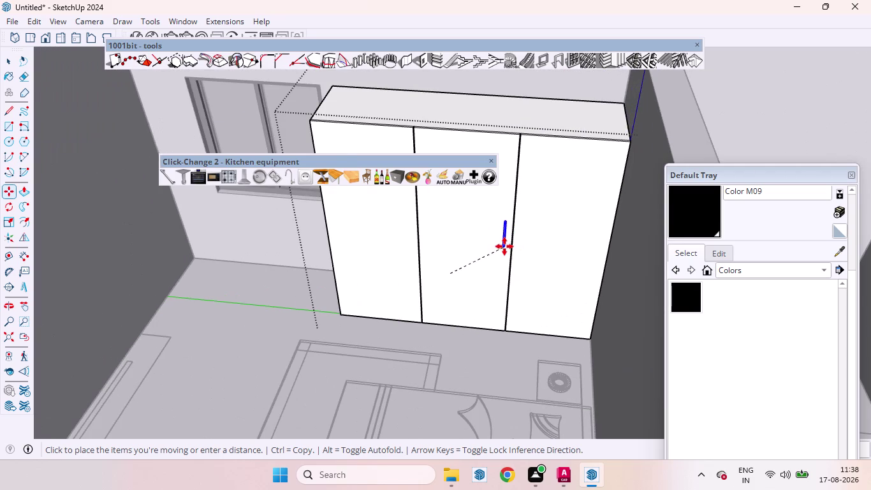
click(505, 246)
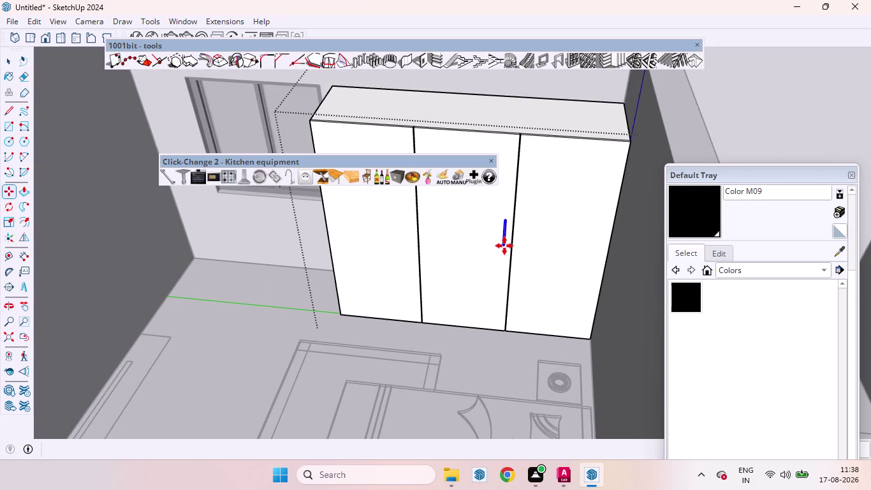
click(504, 245)
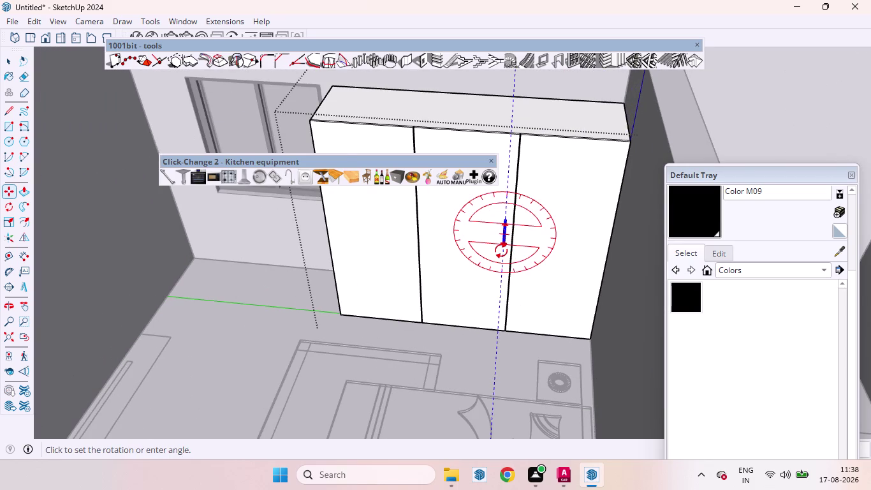
key(Escape)
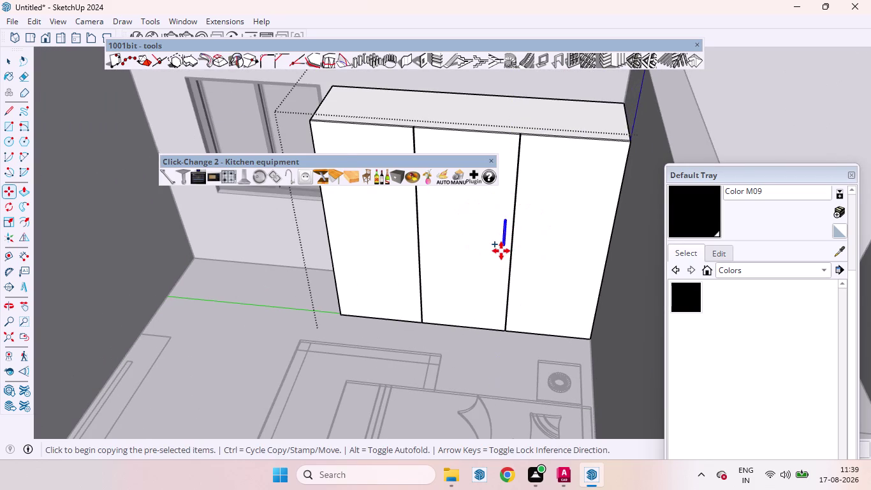
click(501, 251)
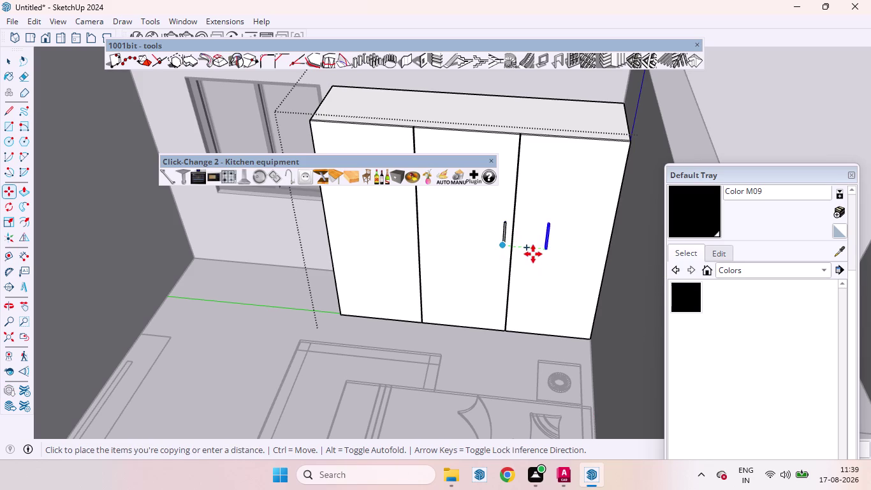
Place the handle copy on the right door and reframe the wardrobe.
click(520, 253)
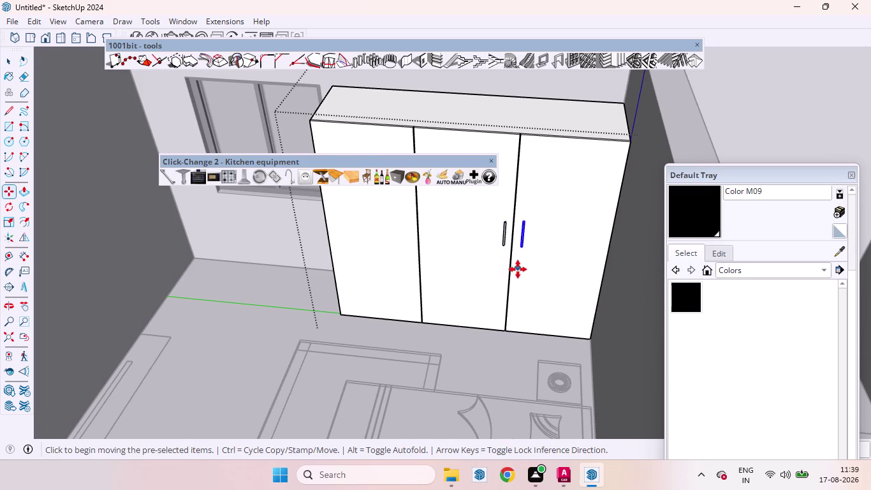
scroll(down, 3)
middle_drag(516, 271, 509, 197)
middle_drag(516, 216, 518, 232)
scroll(up, 3)
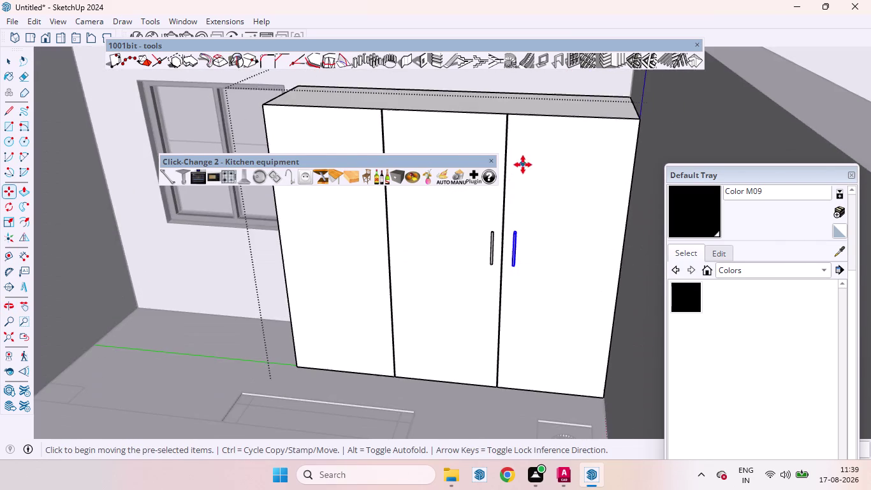
scroll(up, 3)
middle_drag(518, 284, 516, 250)
scroll(down, 3)
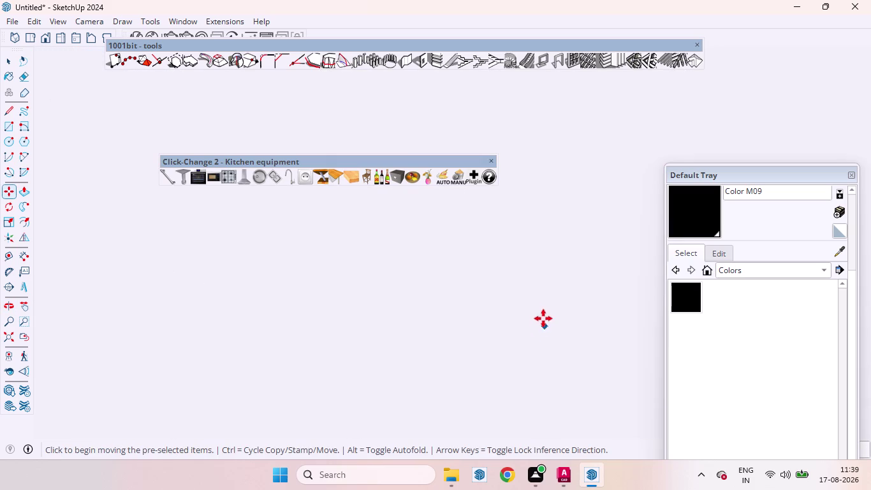
Zoom and pan to bring both door handles into close view.
click(8, 332)
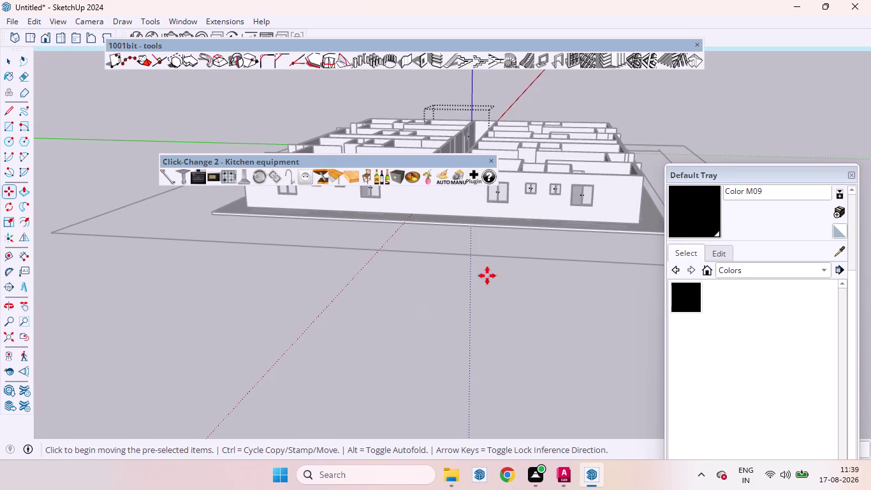
scroll(up, 3)
scroll(down, 3)
scroll(down, 3)
scroll(down, 3)
scroll(up, 3)
scroll(down, 3)
scroll(up, 3)
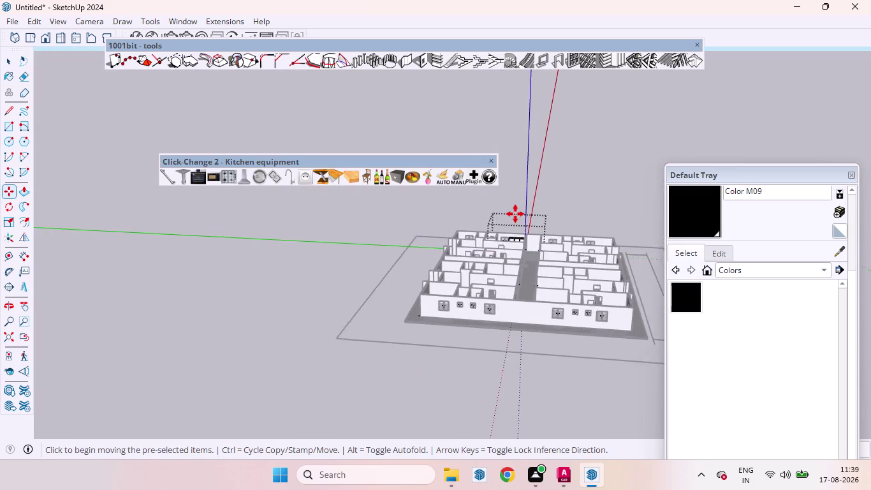
scroll(up, 3)
scroll(down, 3)
scroll(up, 3)
scroll(down, 3)
scroll(up, 3)
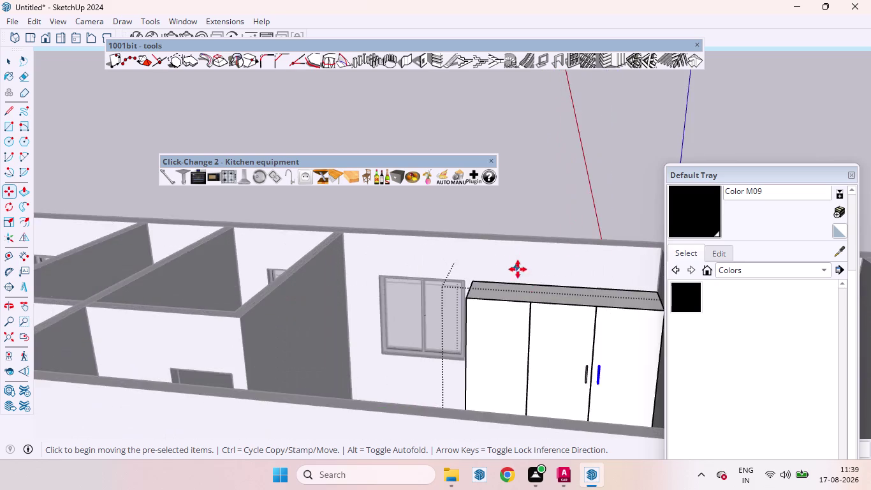
scroll(down, 3)
scroll(up, 3)
middle_drag(576, 317, 572, 335)
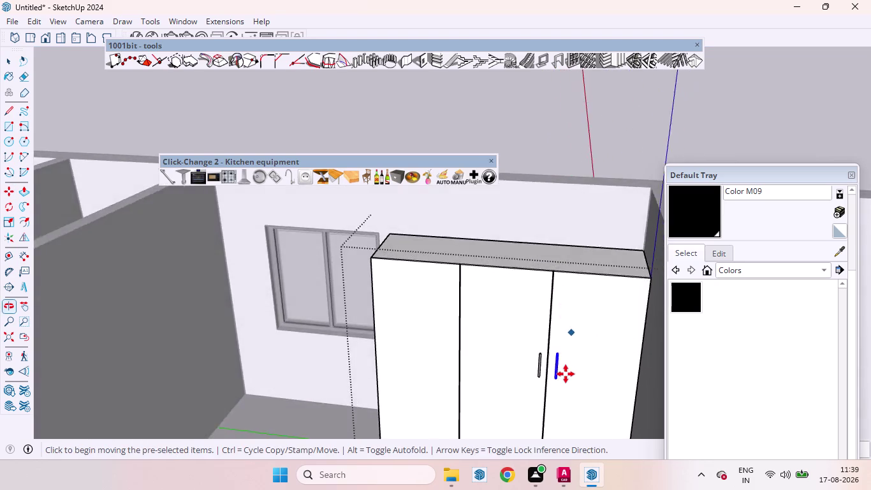
scroll(up, 3)
middle_drag(552, 366, 570, 315)
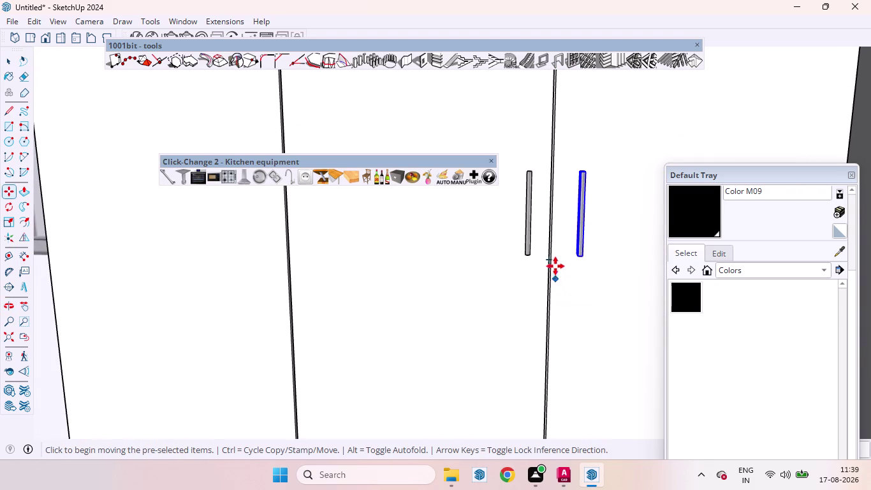
Copy the handle onto the left door and clear the selection.
click(528, 259)
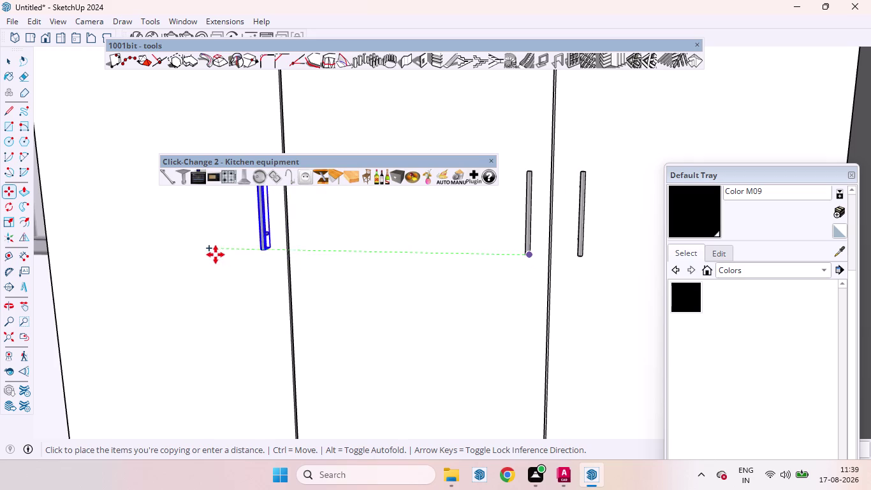
scroll(down, 3)
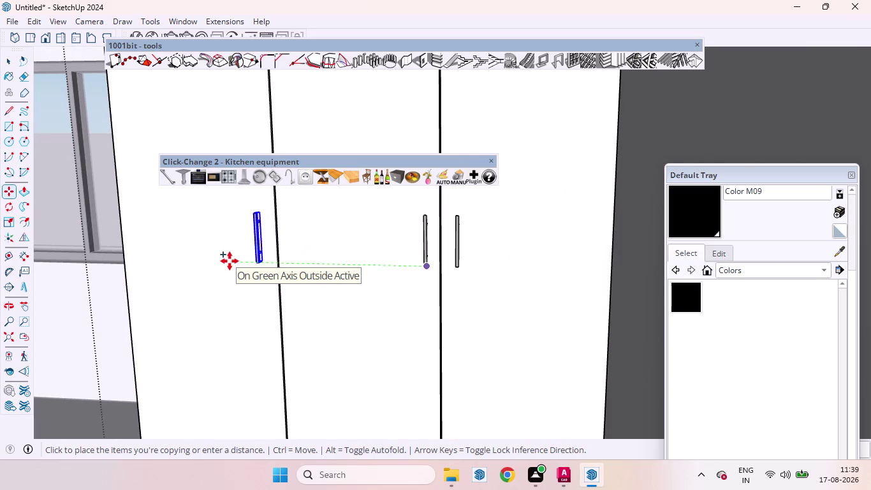
click(234, 261)
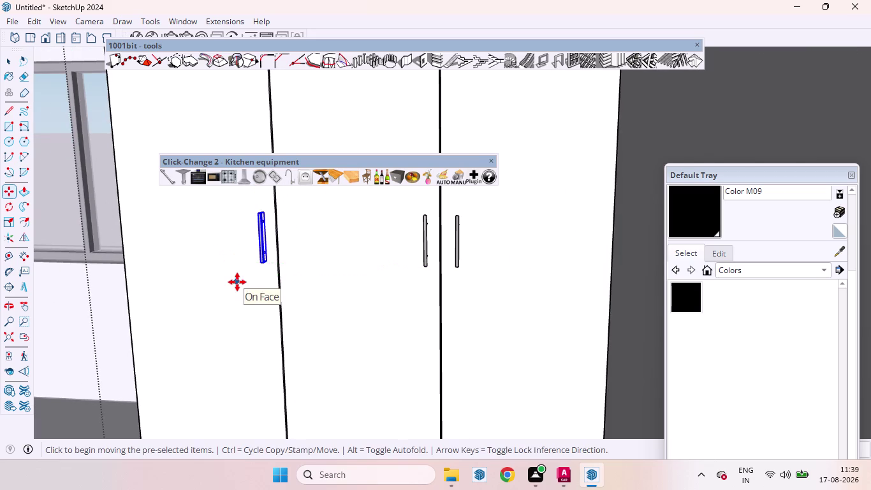
key(space)
scroll(down, 3)
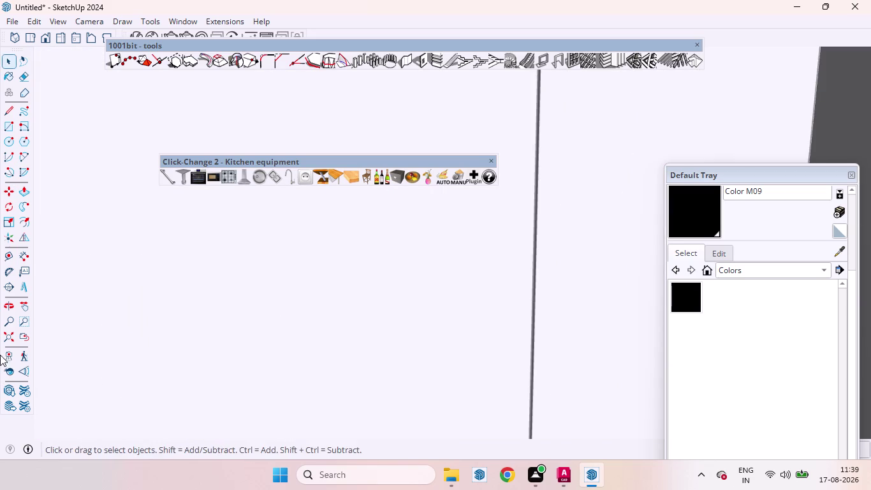
click(6, 339)
Clear the selection and orbit in toward the wardrobe doors.
click(461, 317)
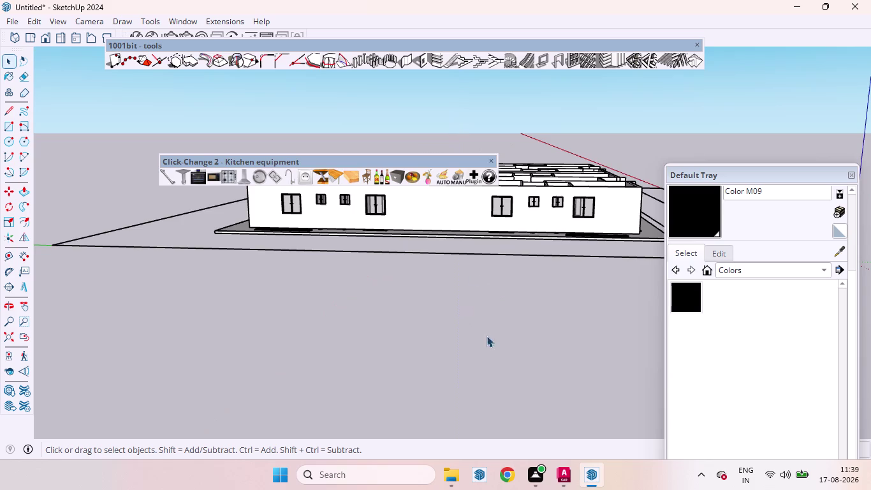
scroll(down, 3)
scroll(up, 3)
scroll(down, 3)
scroll(up, 3)
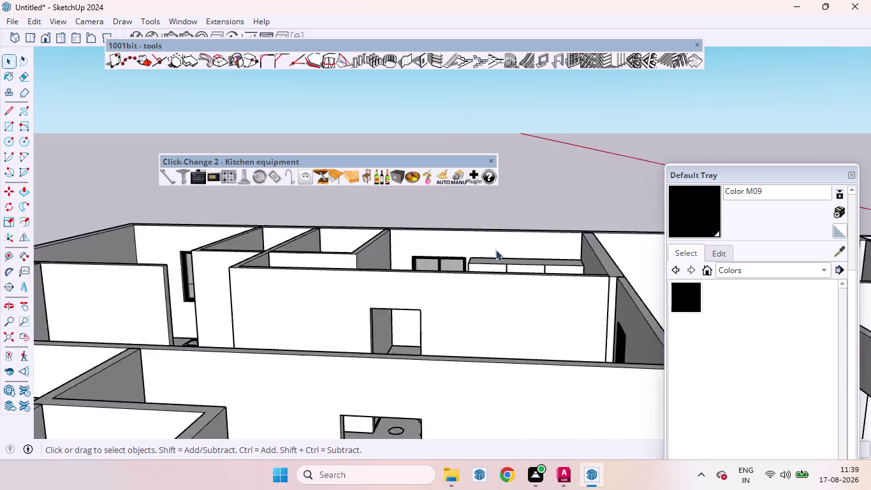
middle_drag(531, 255, 542, 351)
scroll(up, 3)
scroll(up, 3)
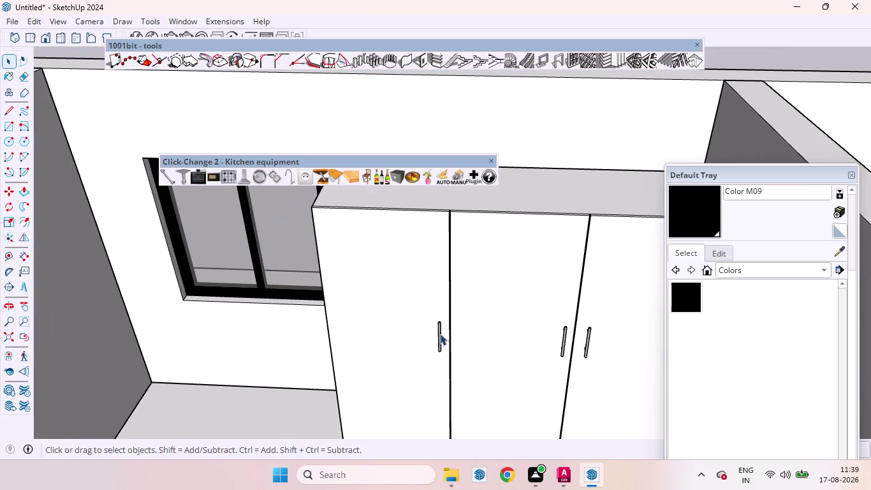
Inside the wardrobe group, paint the first door handle black (Color M09).
click(438, 337)
double_click(438, 336)
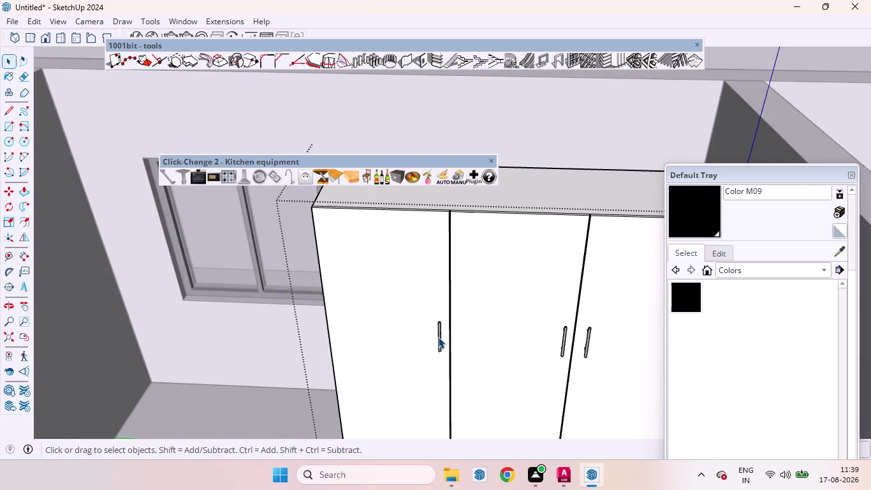
click(439, 337)
click(691, 297)
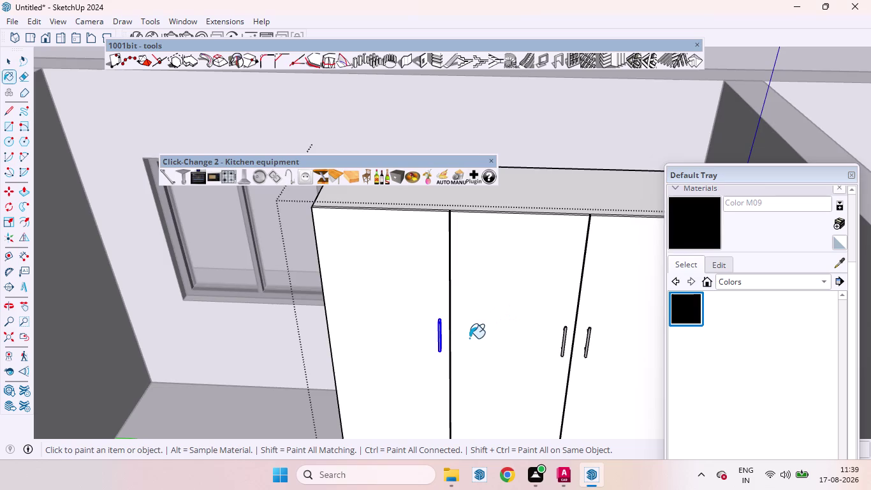
scroll(up, 3)
click(452, 313)
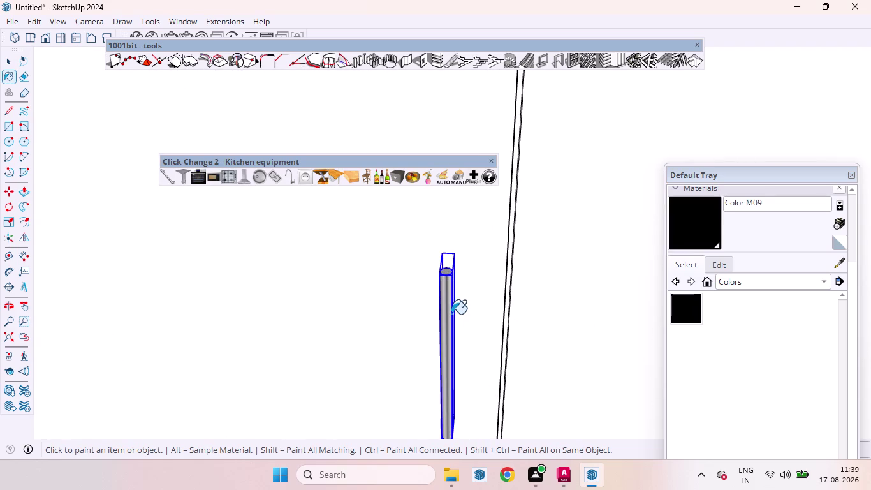
key(space)
Select all of a handle's geometry and paint it black.
triple_click(450, 314)
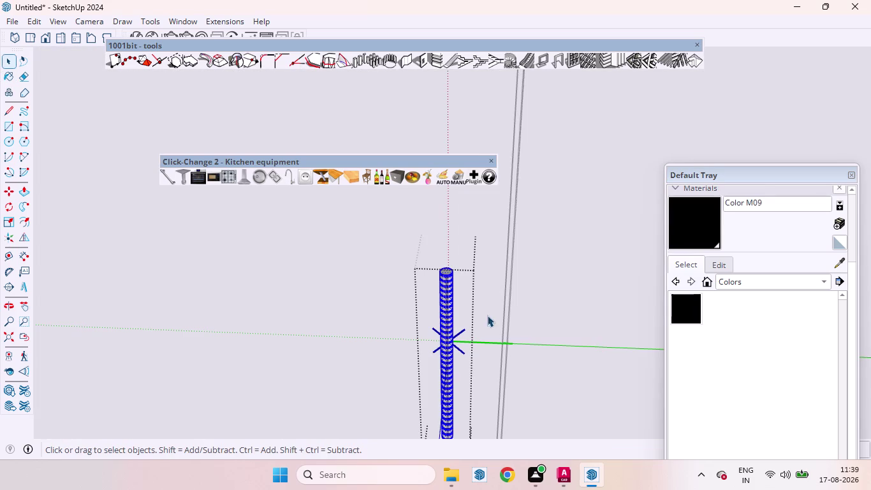
click(700, 309)
click(443, 329)
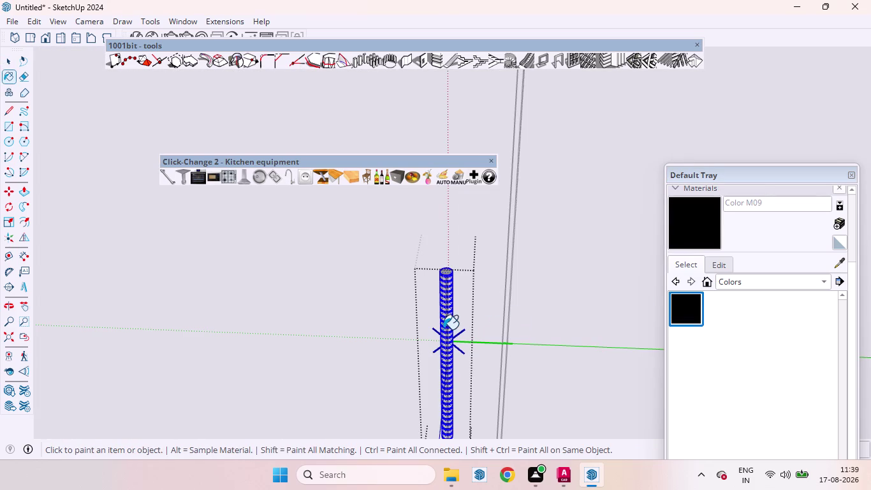
scroll(down, 3)
scroll(down, 3)
scroll(down, 3)
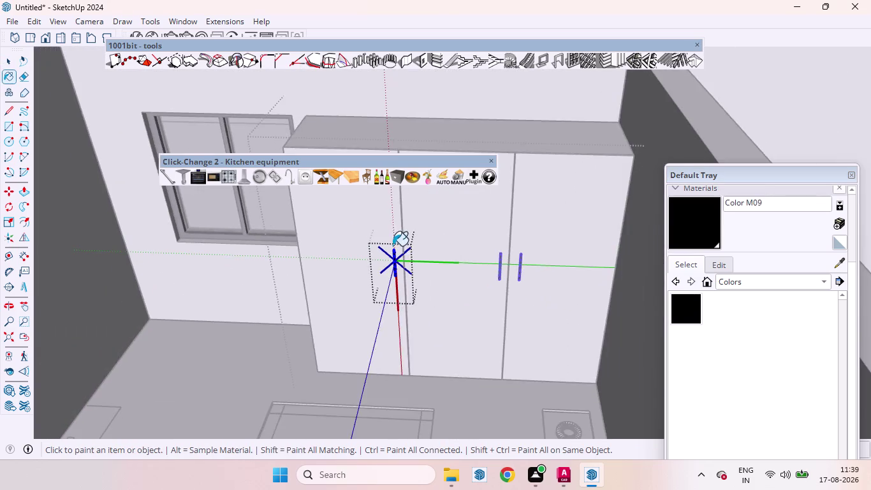
scroll(down, 3)
key(space)
Clear the selection and orbit around the wardrobe to check the black handles.
click(505, 105)
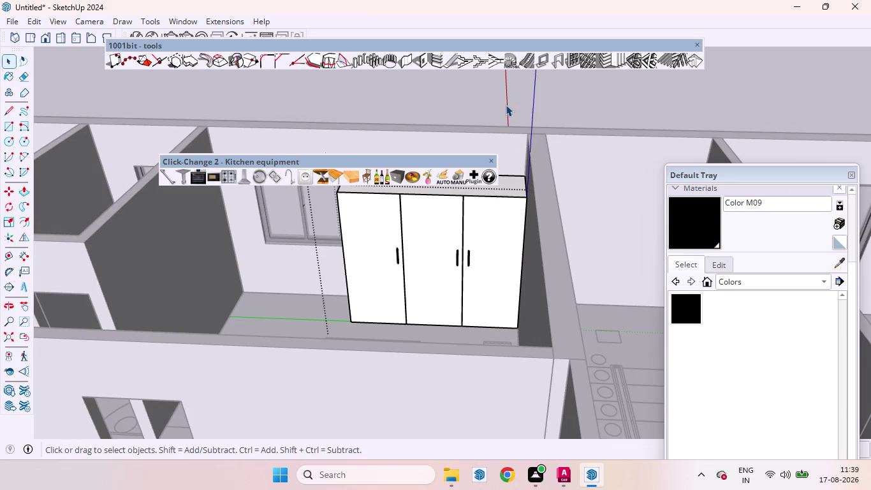
scroll(down, 3)
scroll(up, 3)
middle_drag(433, 236, 436, 239)
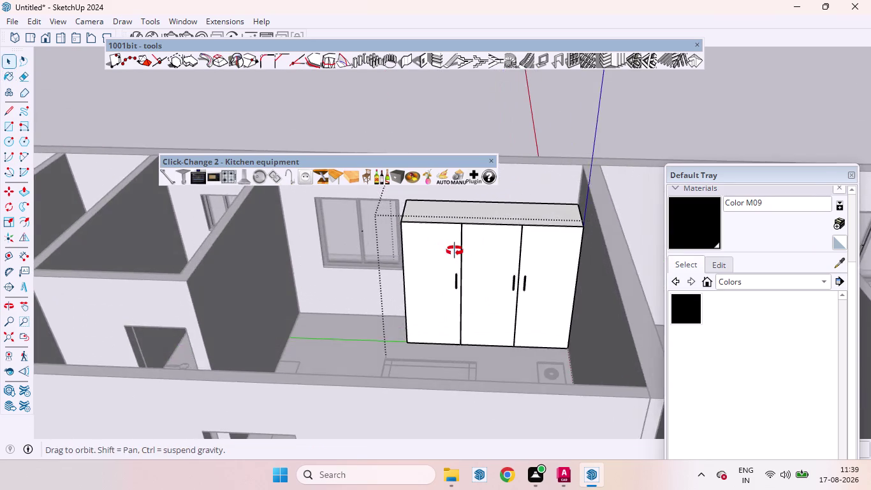
middle_drag(436, 239, 558, 277)
scroll(up, 3)
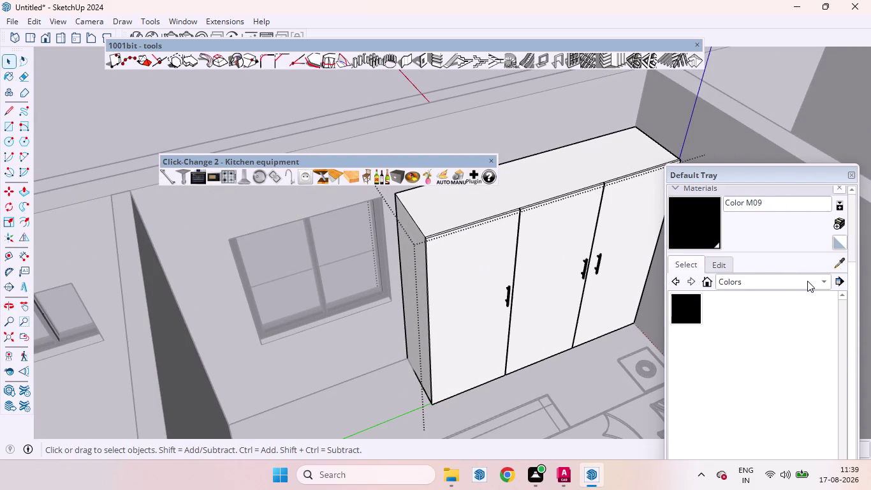
Pick Color B04 from the Colors collection and paint the first wardrobe door.
click(820, 282)
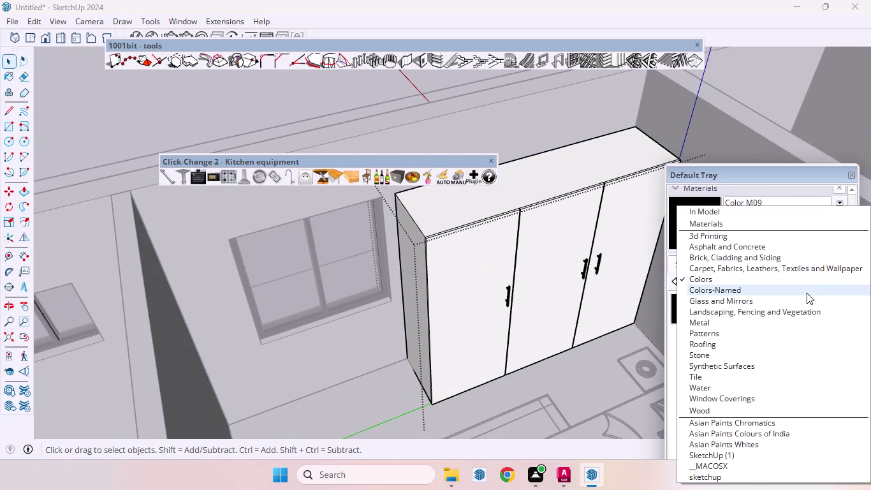
click(719, 277)
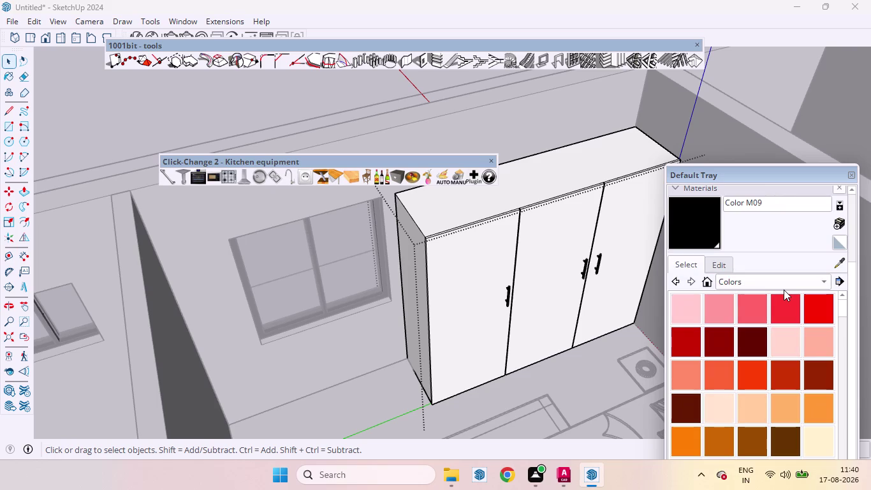
click(717, 374)
scroll(up, 3)
click(491, 267)
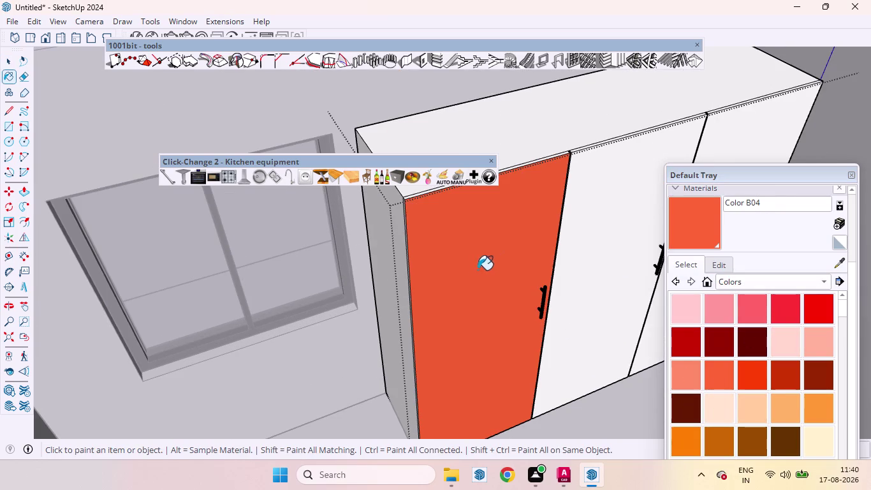
Paint the first door's other face and its thin top edge with Color B04.
scroll(down, 3)
scroll(up, 3)
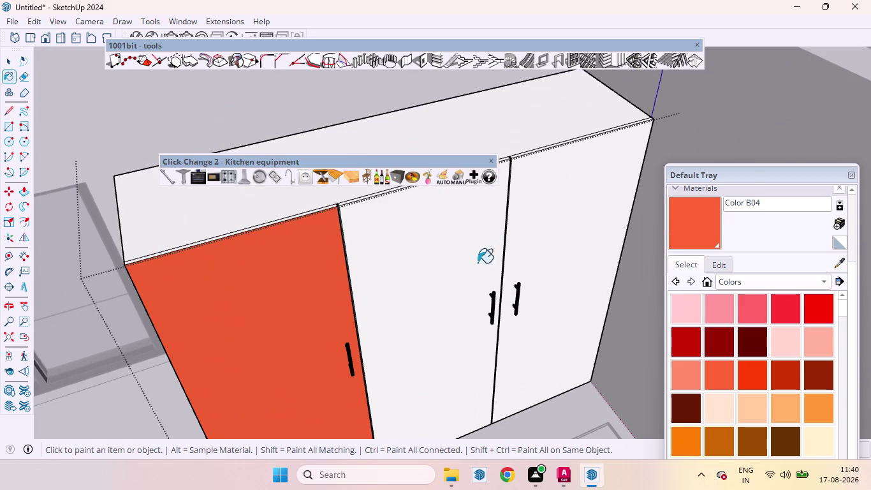
scroll(up, 3)
click(330, 222)
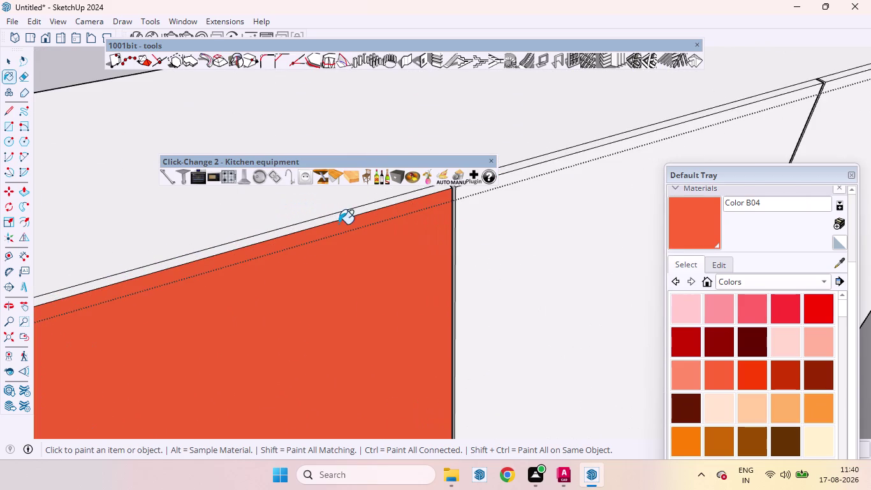
scroll(up, 3)
click(358, 219)
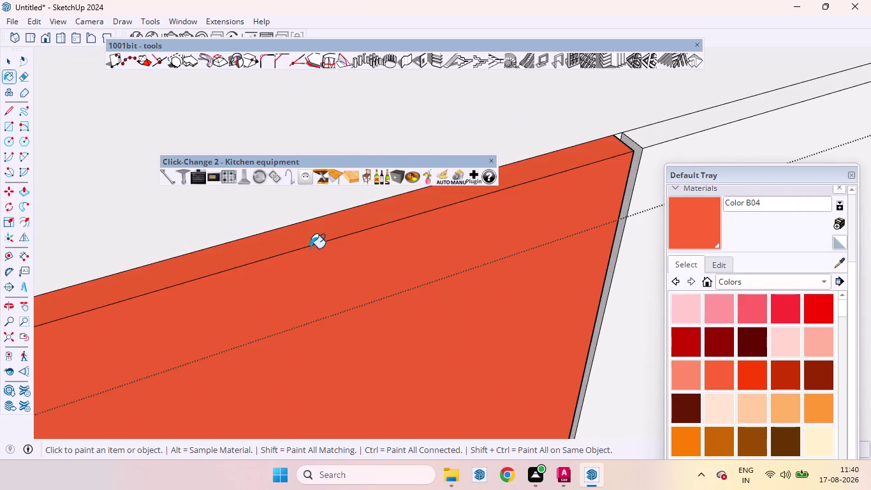
scroll(down, 3)
scroll(down, 3)
scroll(down, 3)
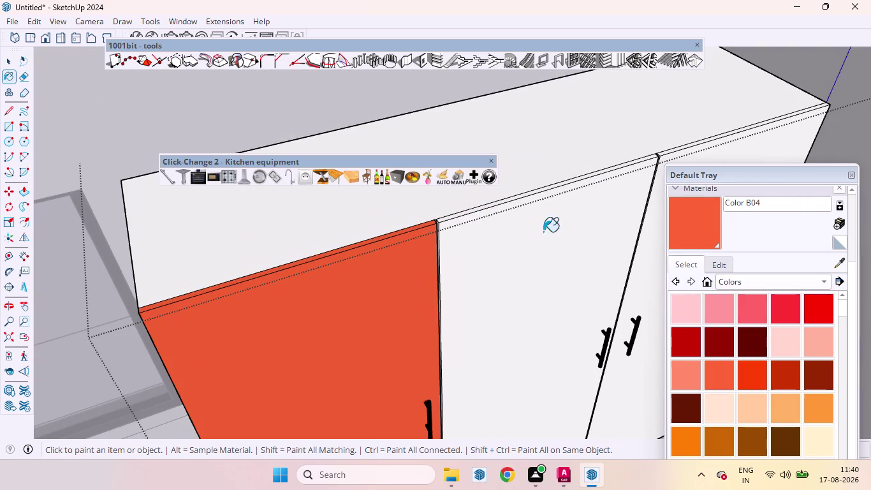
Paint the middle wardrobe door and the doors' top edge with Color B04.
click(527, 260)
scroll(up, 3)
scroll(down, 3)
scroll(up, 3)
scroll(down, 3)
scroll(up, 3)
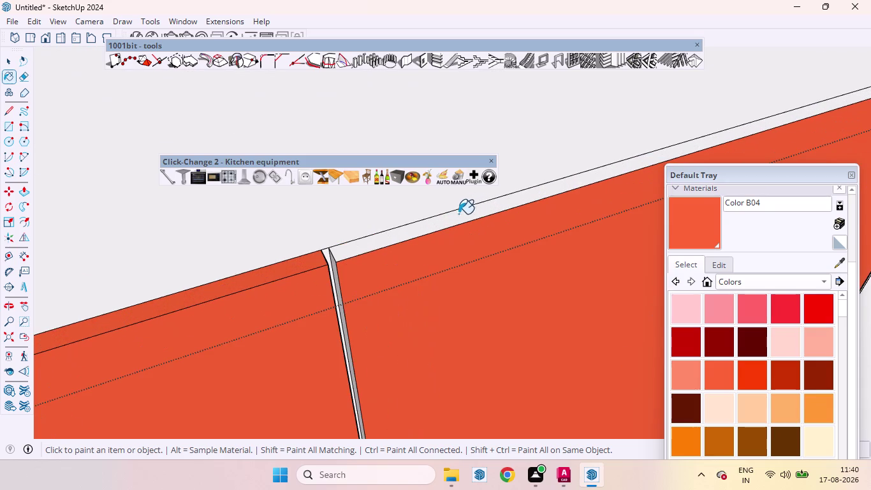
click(458, 216)
Paint the door side edge and the side face inside the gap between doors.
scroll(up, 3)
middle_drag(346, 284, 385, 263)
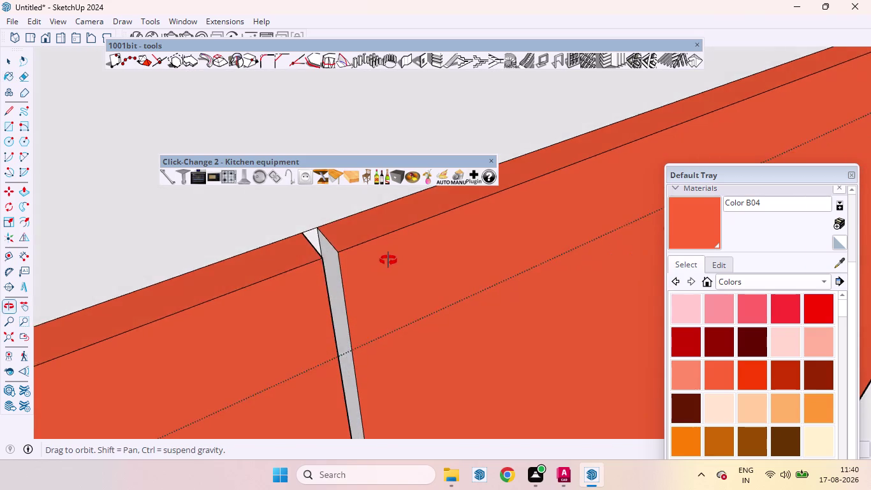
middle_drag(385, 263, 390, 259)
scroll(up, 3)
scroll(down, 3)
scroll(up, 3)
click(342, 269)
middle_drag(405, 272, 311, 286)
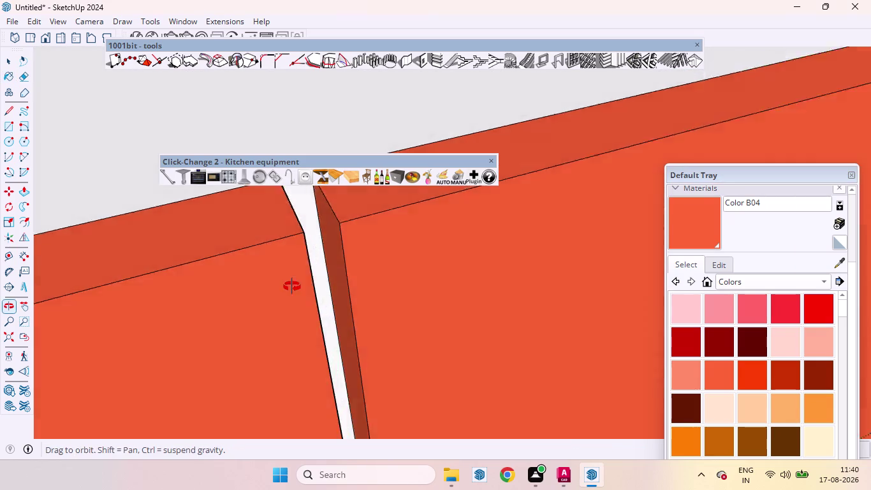
middle_drag(310, 287, 238, 279)
scroll(up, 3)
click(318, 254)
scroll(down, 3)
scroll(down, 3)
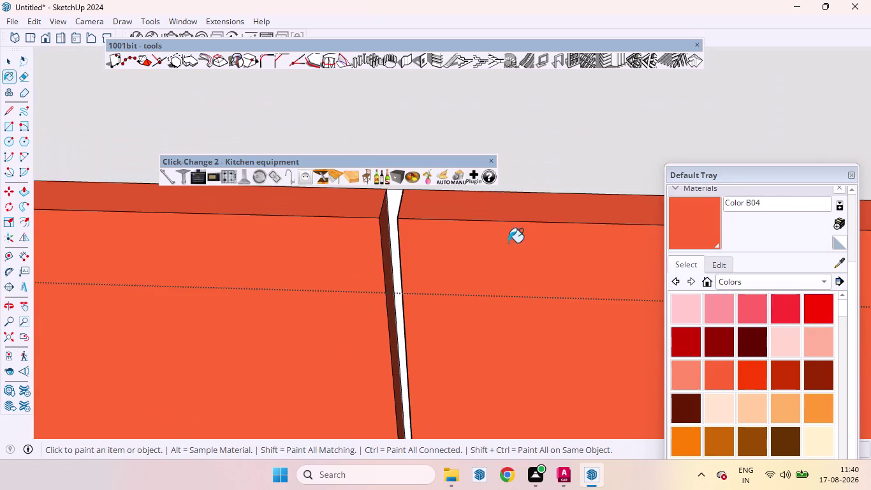
scroll(down, 3)
scroll(down, 3)
scroll(down, 3)
scroll(down, 3)
scroll(up, 3)
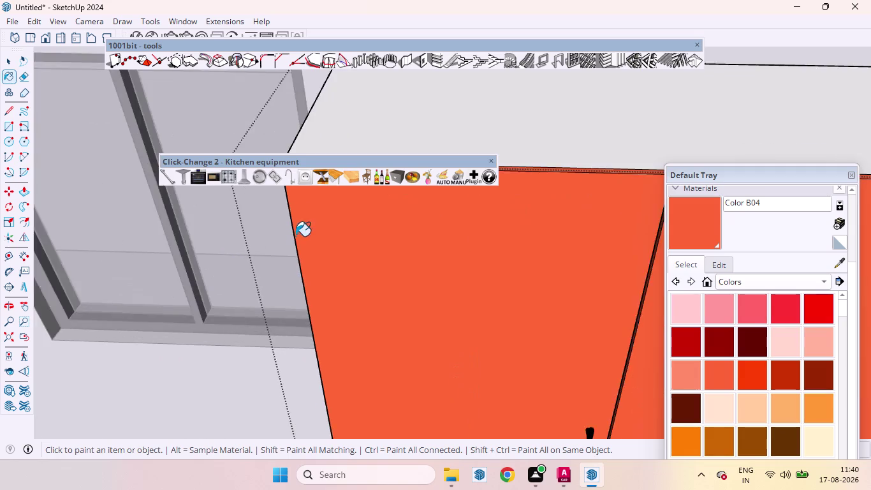
Paint the remaining wardrobe door faces with Color B04.
middle_drag(293, 240, 527, 224)
scroll(up, 3)
click(595, 186)
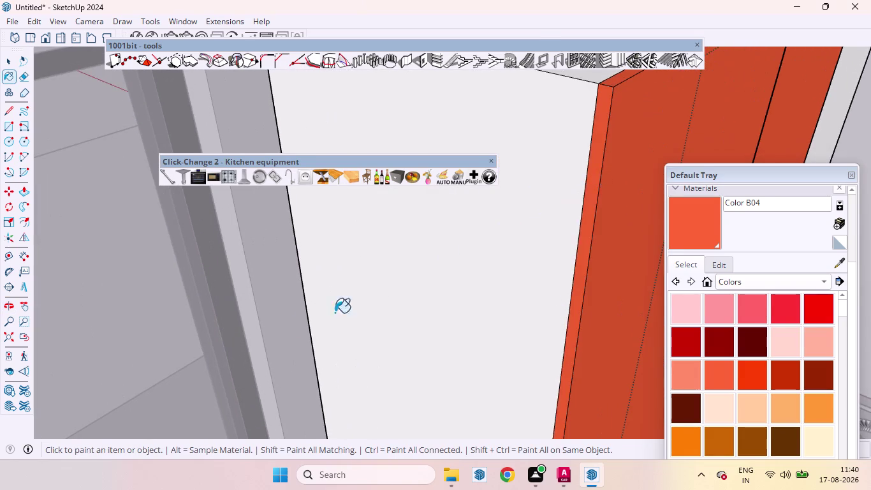
scroll(down, 3)
scroll(down, 3)
scroll(up, 3)
click(449, 243)
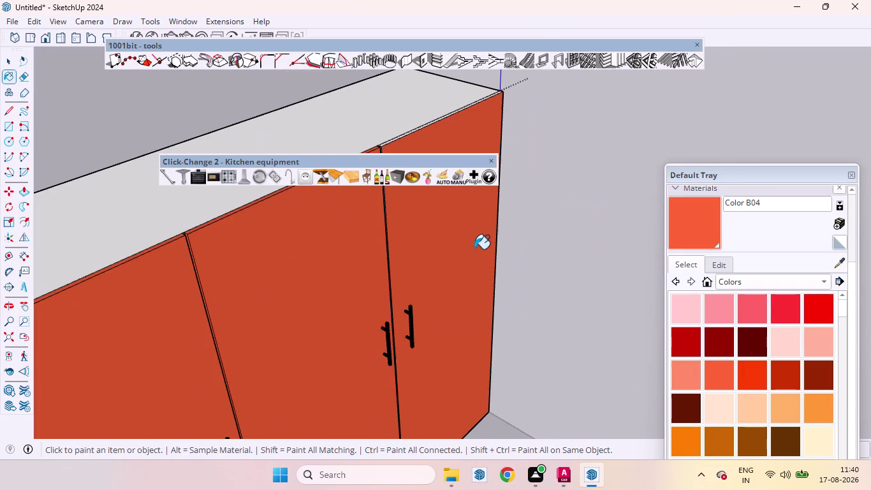
Paint the last unpainted door edge and edge strip with Color B04.
middle_drag(470, 346, 325, 313)
scroll(up, 3)
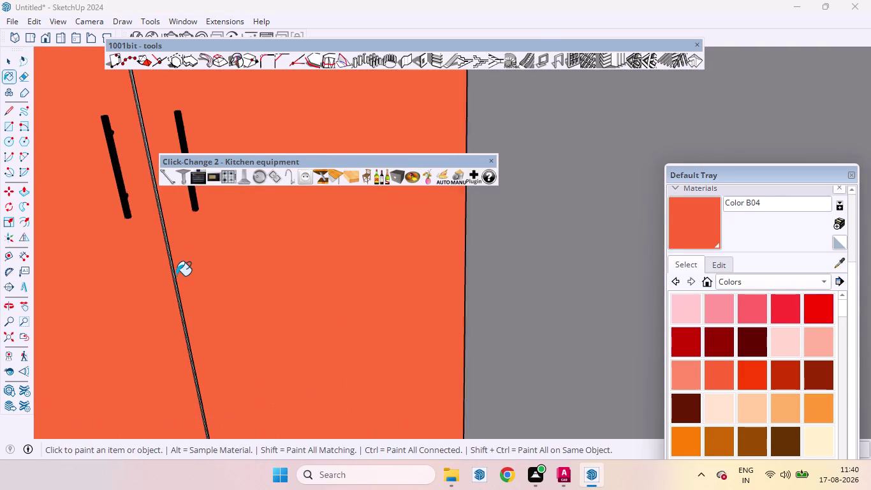
scroll(up, 3)
click(171, 271)
middle_drag(186, 277, 273, 279)
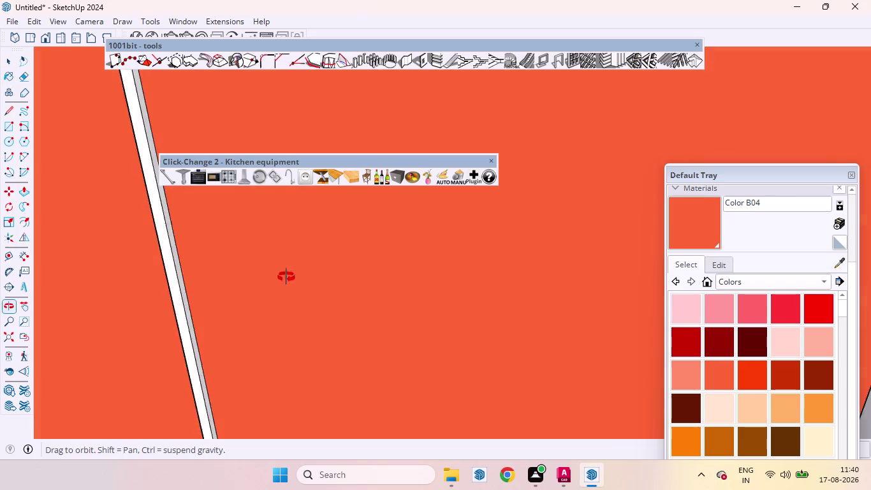
middle_drag(274, 279, 312, 269)
scroll(up, 3)
click(161, 289)
scroll(down, 3)
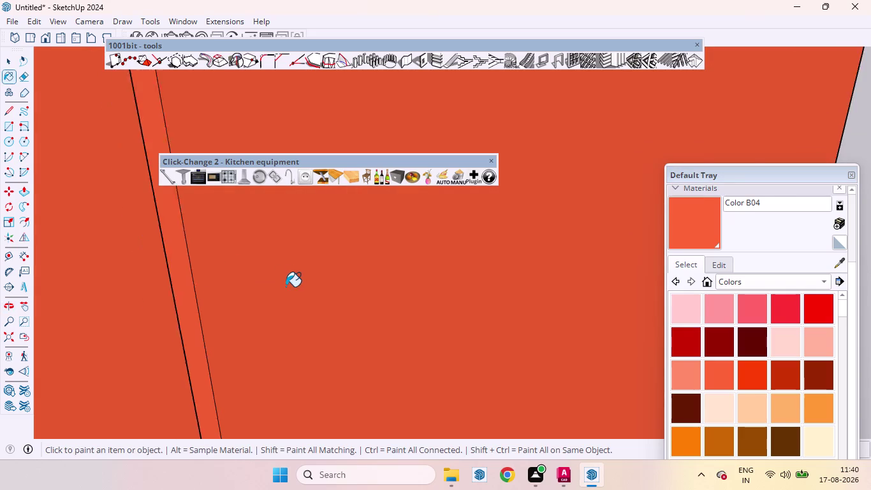
scroll(down, 3)
scroll(up, 3)
scroll(down, 3)
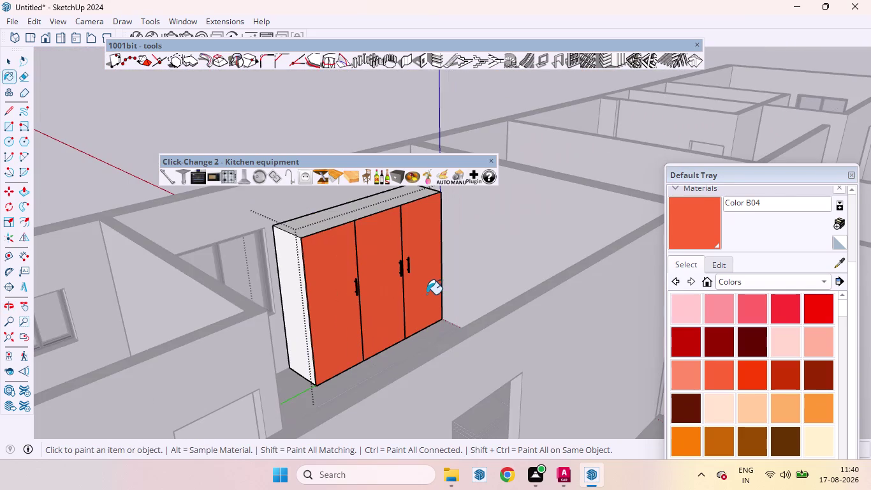
Return to the Select tool and clear the selection.
key(space)
click(214, 113)
scroll(down, 3)
scroll(up, 3)
scroll(down, 3)
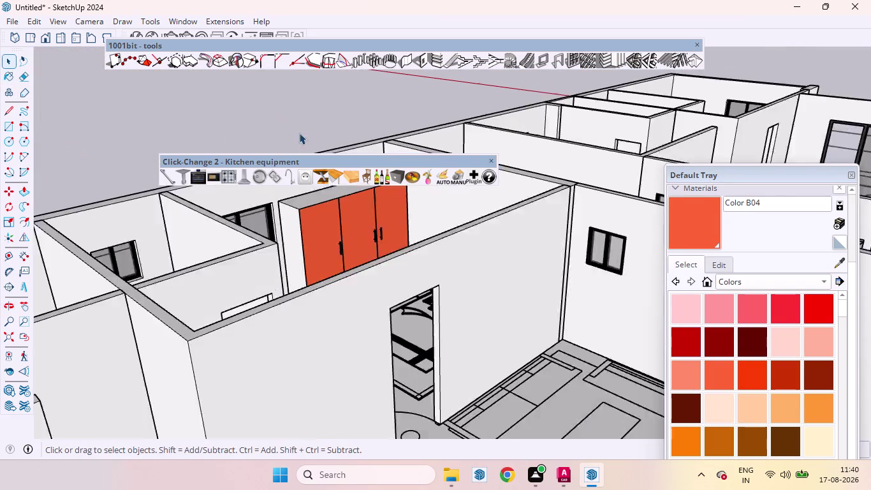
Select the orange three-door wardrobe in the apartment overview.
scroll(up, 3)
middle_drag(408, 229, 254, 295)
scroll(down, 3)
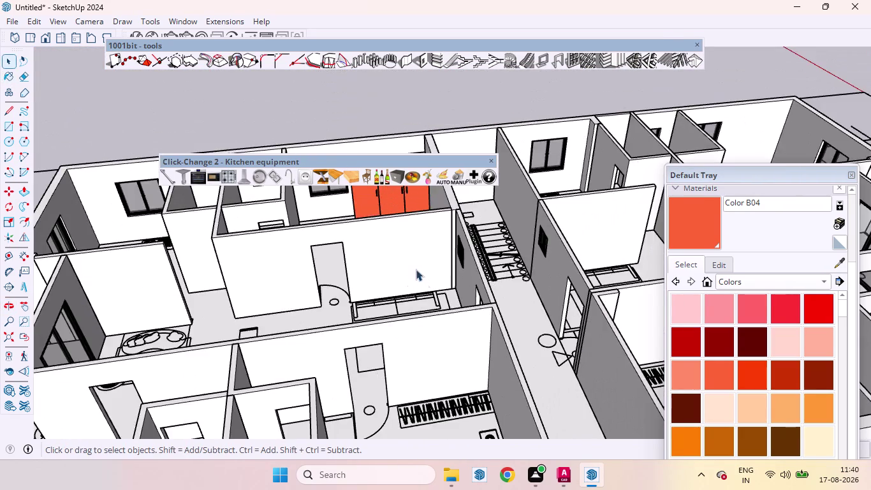
scroll(down, 3)
scroll(up, 3)
click(419, 239)
scroll(up, 3)
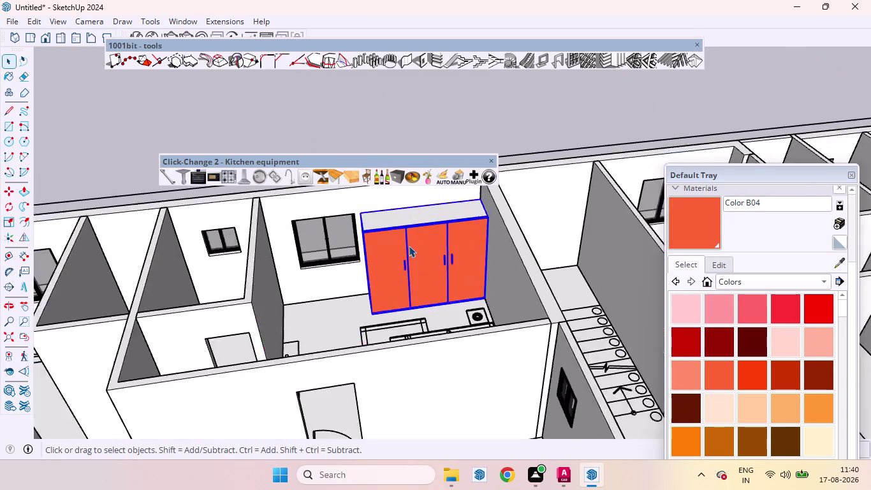
scroll(up, 3)
scroll(up, 3)
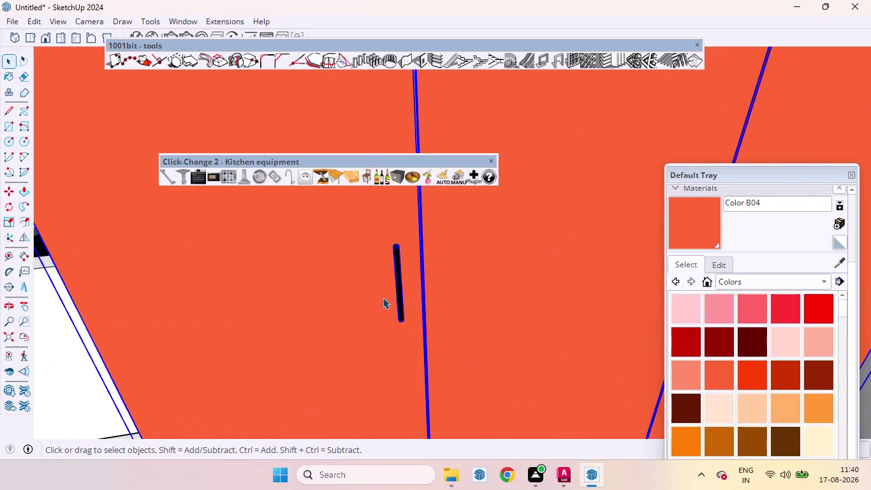
middle_drag(382, 297, 388, 285)
scroll(down, 3)
scroll(down, 3)
scroll(down, 3)
scroll(up, 3)
scroll(down, 3)
scroll(down, 3)
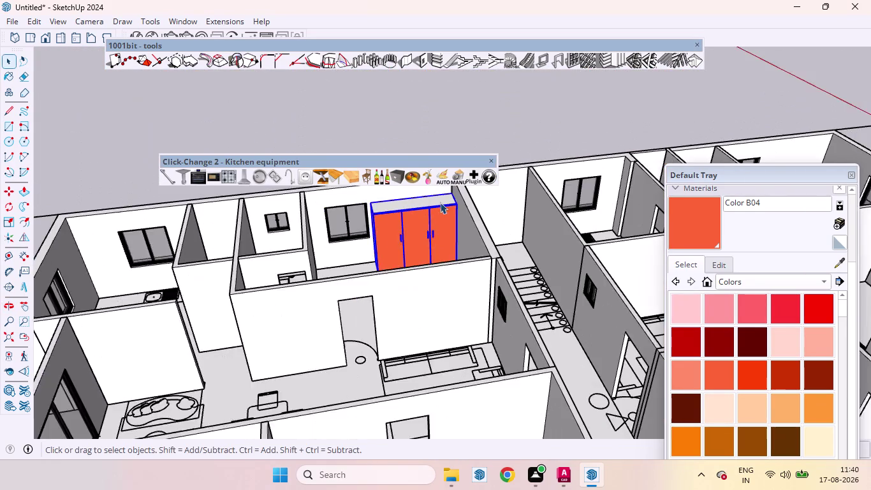
scroll(down, 3)
scroll(up, 3)
scroll(down, 3)
scroll(up, 3)
Copy the wardrobe with Move (M), snapping its corner to the other room's wall corner.
key(m)
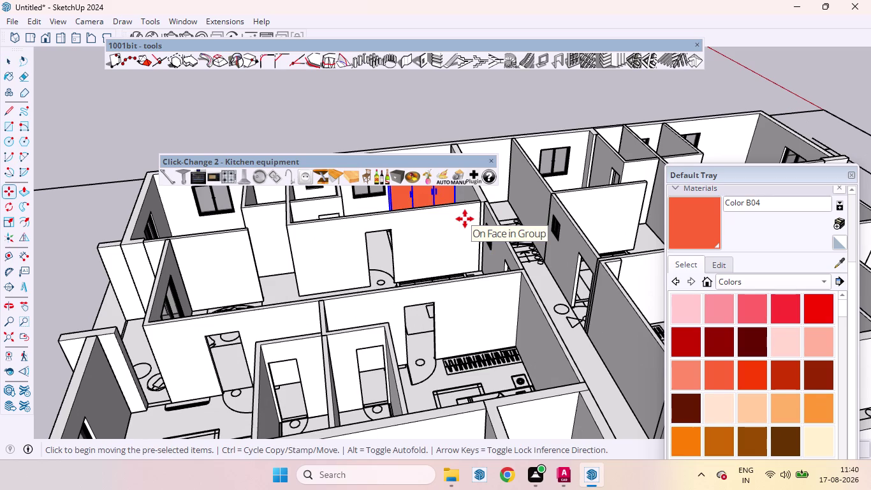
scroll(down, 3)
scroll(up, 3)
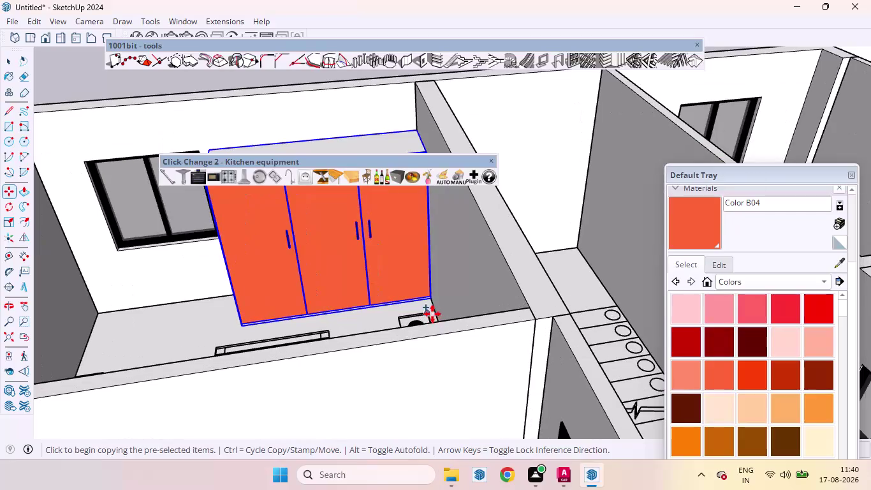
click(432, 300)
scroll(down, 3)
scroll(down, 3)
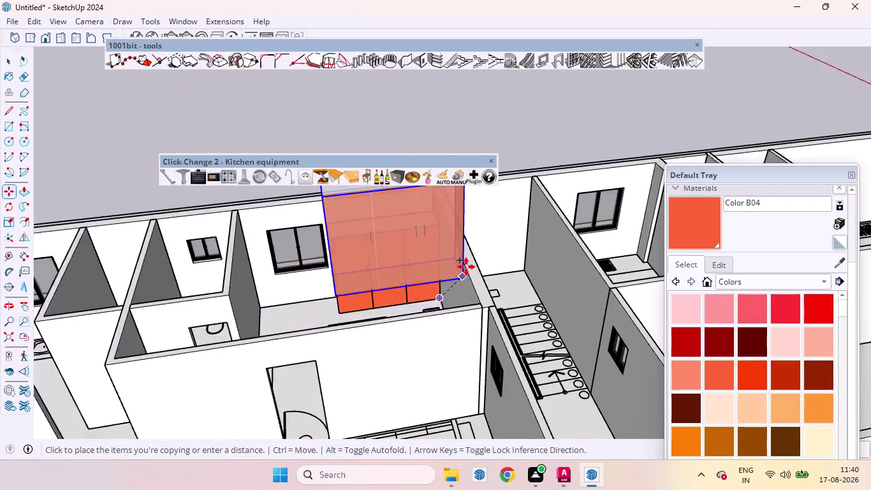
scroll(down, 3)
scroll(down, 3)
scroll(down, 3)
scroll(up, 3)
scroll(down, 3)
scroll(up, 3)
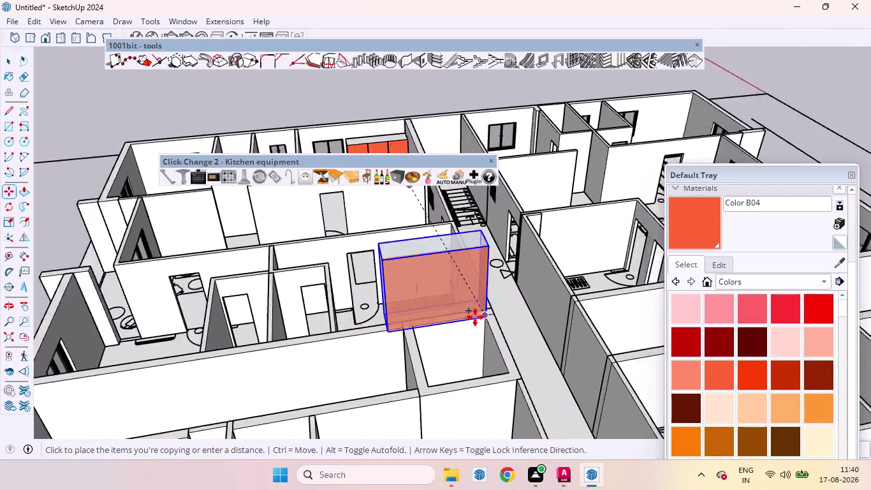
scroll(up, 3)
middle_drag(458, 294, 462, 382)
scroll(up, 3)
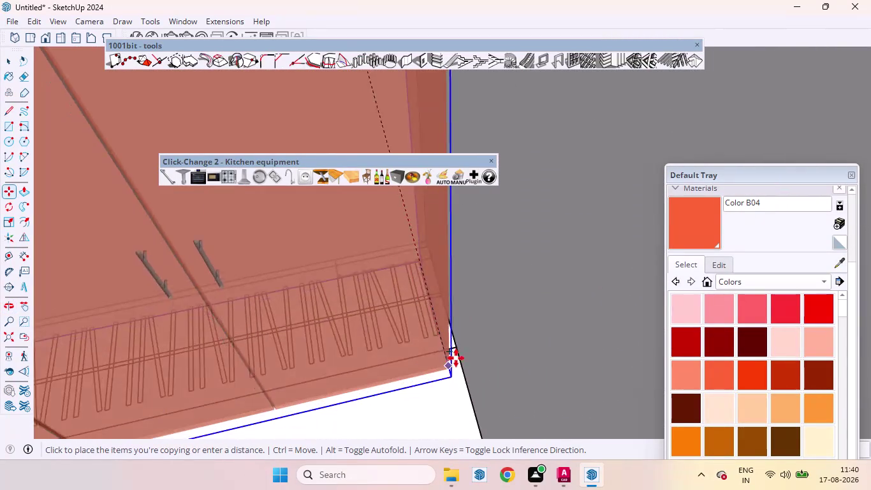
scroll(up, 3)
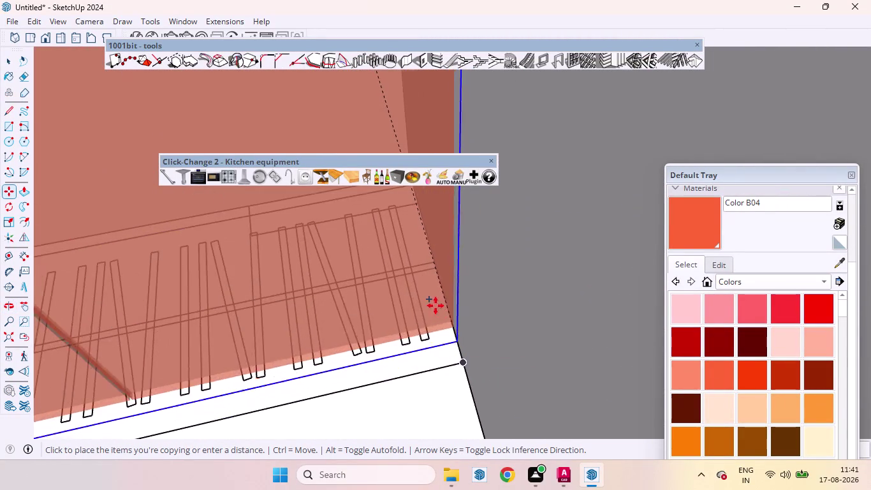
scroll(up, 3)
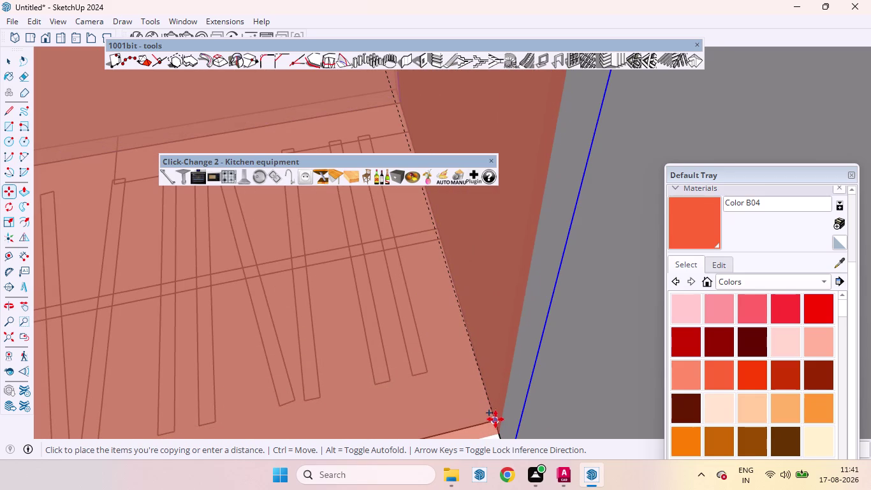
click(492, 416)
scroll(down, 3)
scroll(down, 3)
scroll(down, 3)
scroll(down, 3)
scroll(down, 3)
scroll(down, 3)
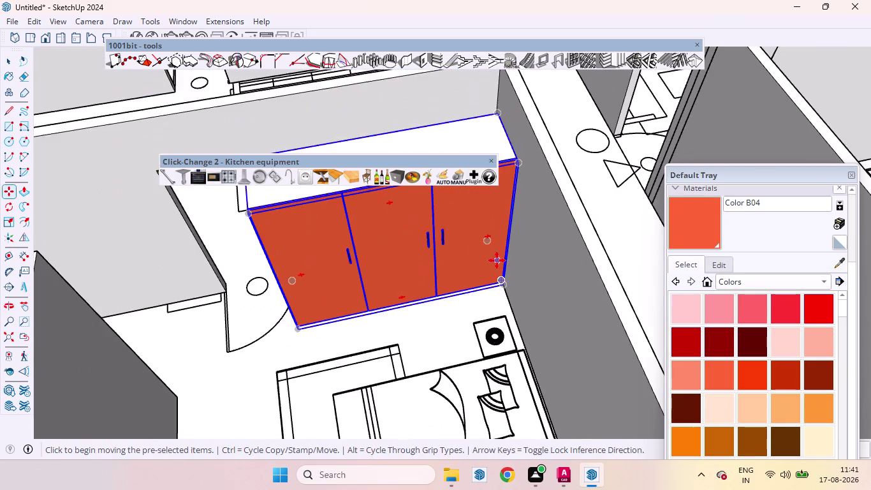
scroll(down, 3)
scroll(down, 3)
key(space)
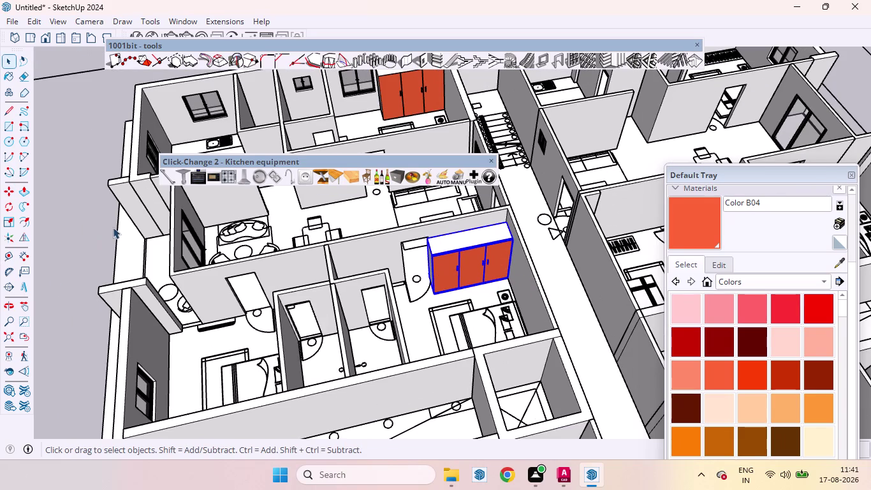
Orbit around the placed wardrobe copy to check its fit and wall gap.
click(84, 222)
scroll(up, 3)
middle_drag(396, 280, 568, 236)
scroll(up, 3)
middle_drag(436, 253, 549, 239)
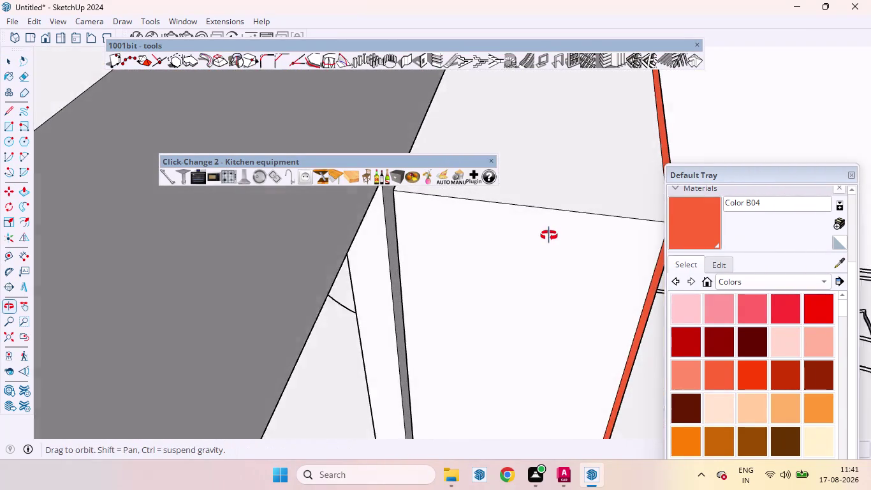
middle_drag(549, 240, 551, 231)
scroll(down, 3)
scroll(down, 3)
scroll(up, 3)
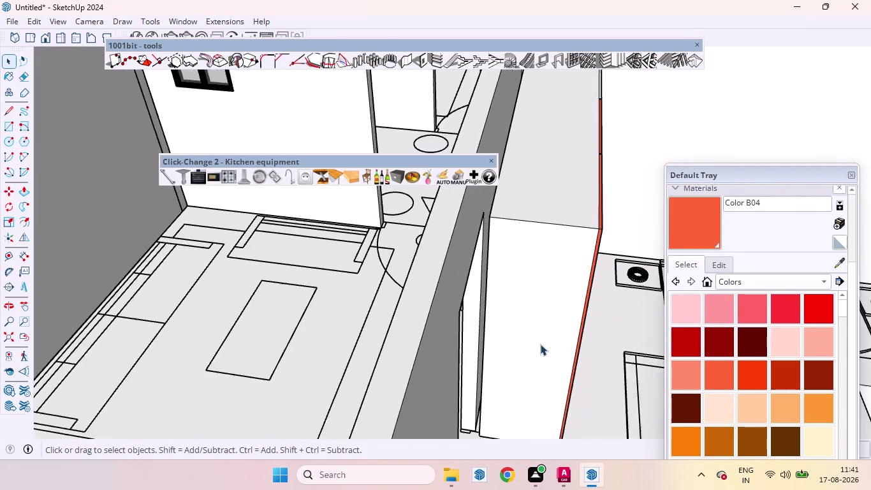
scroll(up, 3)
scroll(down, 3)
middle_drag(592, 319, 367, 396)
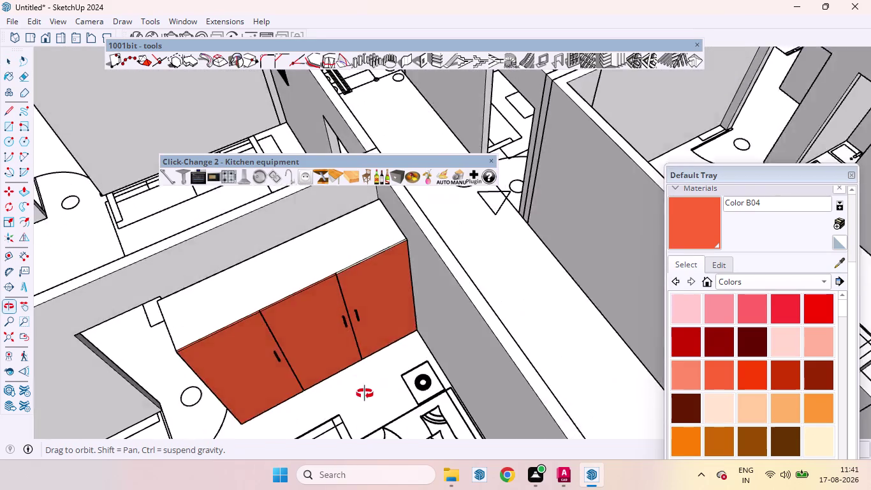
middle_drag(367, 396, 364, 391)
scroll(up, 3)
scroll(down, 3)
scroll(up, 3)
middle_drag(220, 359, 244, 355)
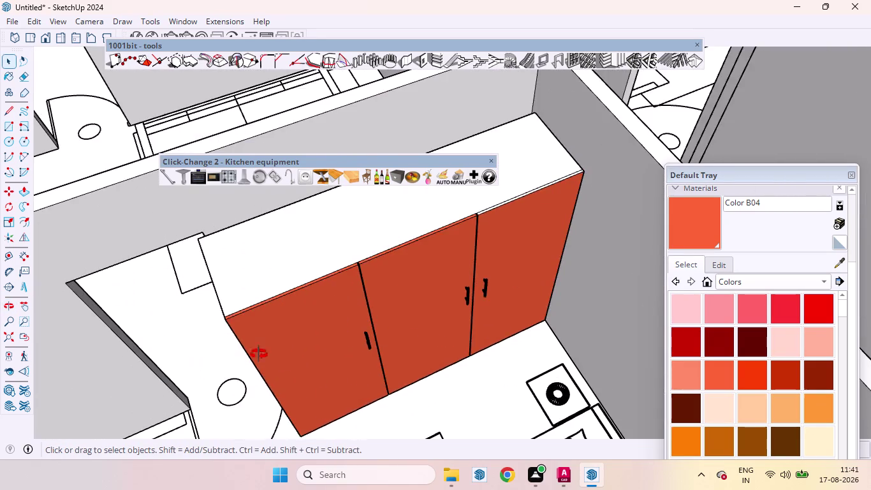
middle_drag(244, 355, 437, 344)
scroll(up, 3)
scroll(down, 3)
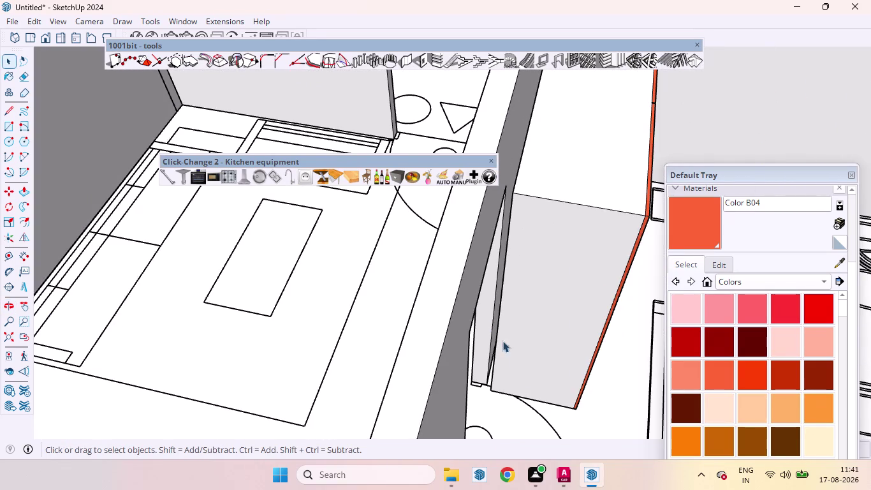
Nudge the wardrobe copy with Move so it sits flush against the wall.
click(513, 375)
key(m)
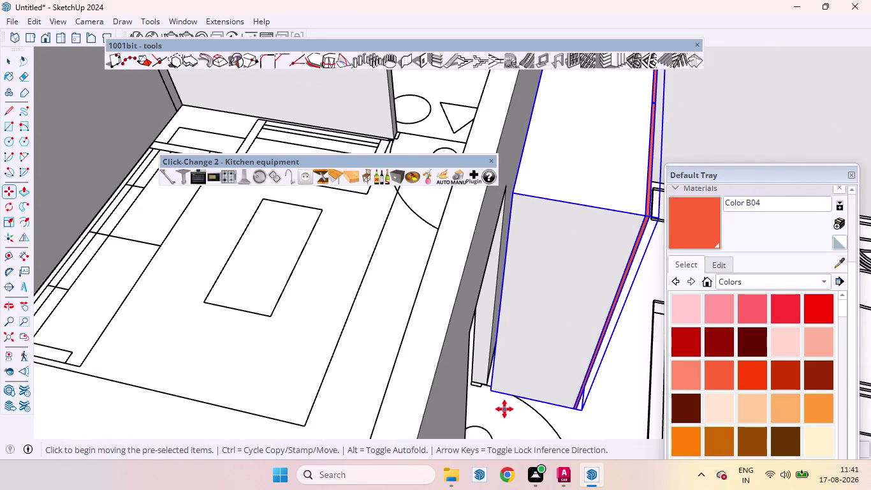
click(494, 390)
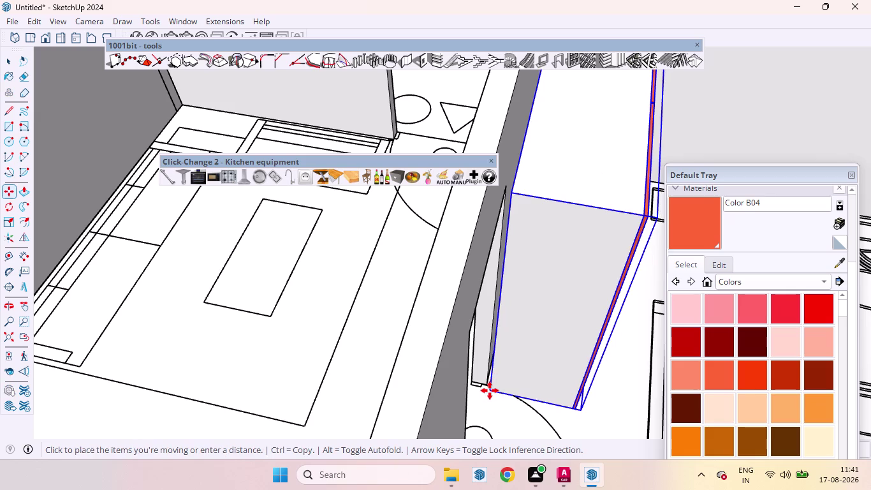
click(485, 388)
scroll(down, 3)
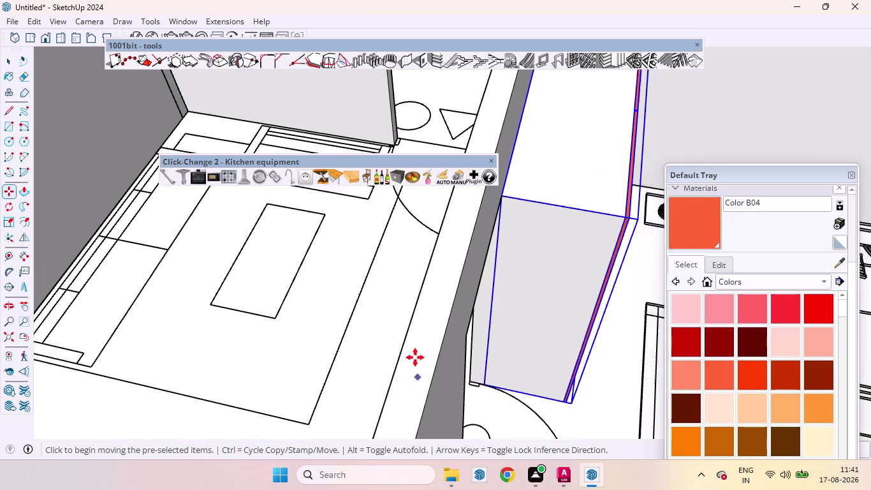
scroll(down, 3)
scroll(down, 3)
scroll(up, 3)
scroll(down, 3)
scroll(down, 3)
Orbit back out to view the whole apartment floor.
middle_drag(535, 284, 219, 261)
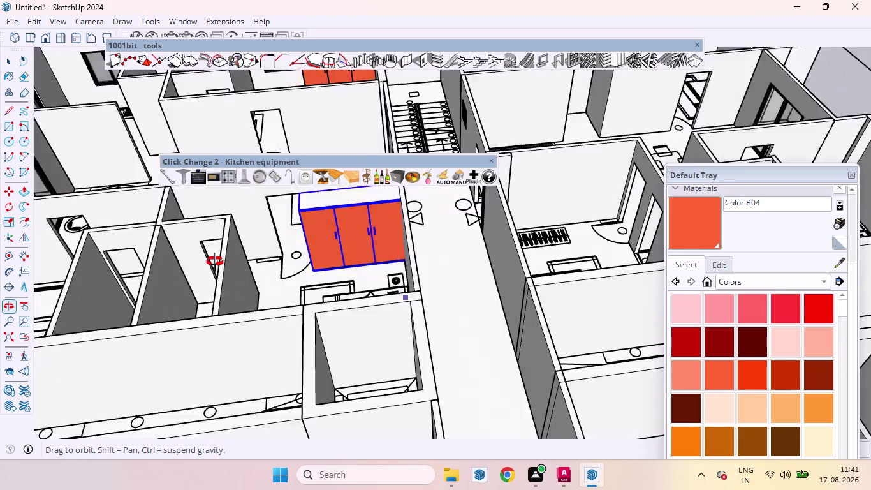
middle_drag(219, 262, 218, 258)
scroll(down, 3)
scroll(down, 3)
scroll(up, 3)
scroll(down, 3)
scroll(up, 3)
scroll(down, 3)
scroll(down, 3)
scroll(up, 3)
scroll(down, 3)
scroll(up, 3)
middle_drag(407, 255, 409, 257)
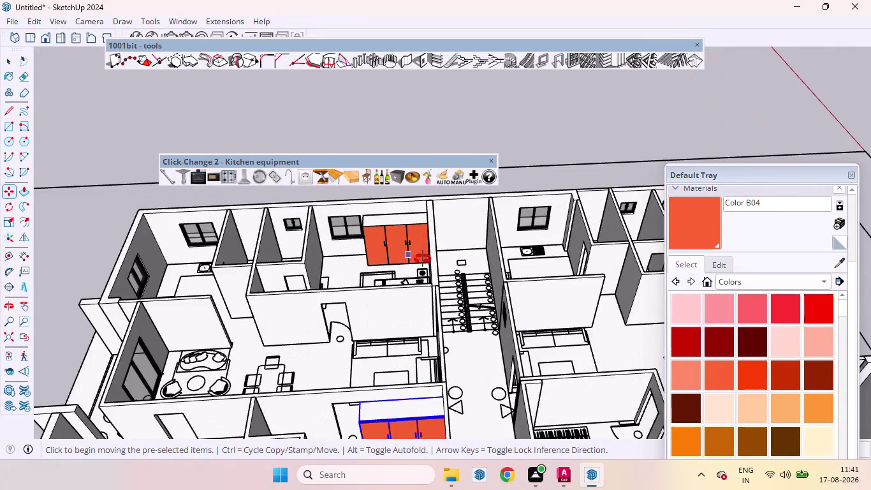
middle_drag(409, 257, 472, 231)
scroll(up, 3)
scroll(down, 3)
scroll(up, 3)
scroll(down, 3)
scroll(down, 3)
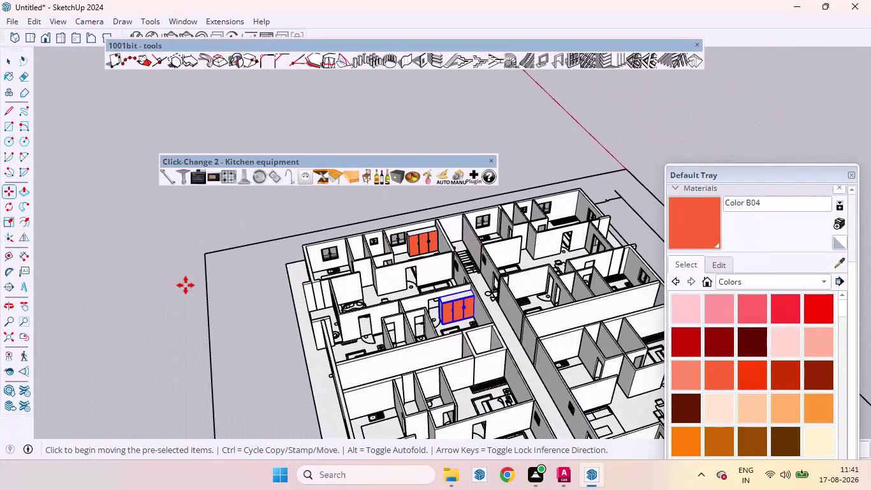
Clear the selection and view the copied wardrobe in its new room.
key(space)
click(245, 291)
scroll(up, 3)
middle_drag(455, 280, 404, 216)
scroll(down, 3)
scroll(up, 3)
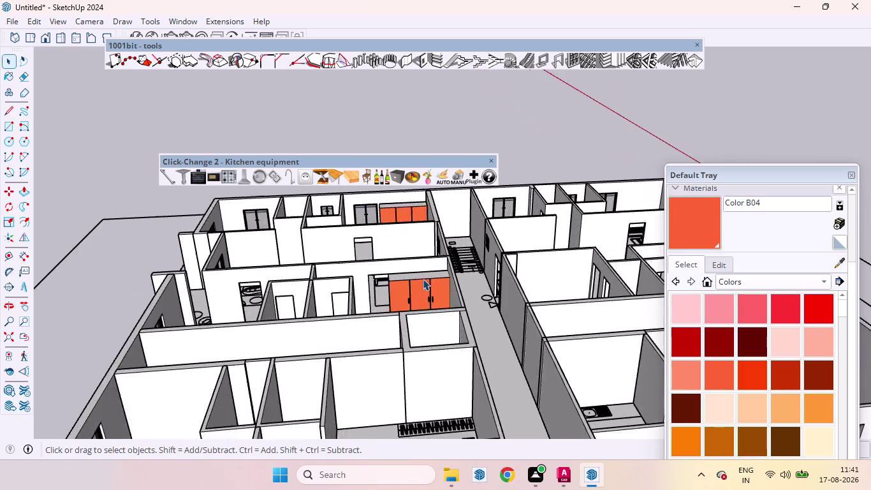
scroll(up, 3)
scroll(down, 3)
scroll(up, 3)
scroll(down, 3)
scroll(up, 3)
scroll(up, 3)
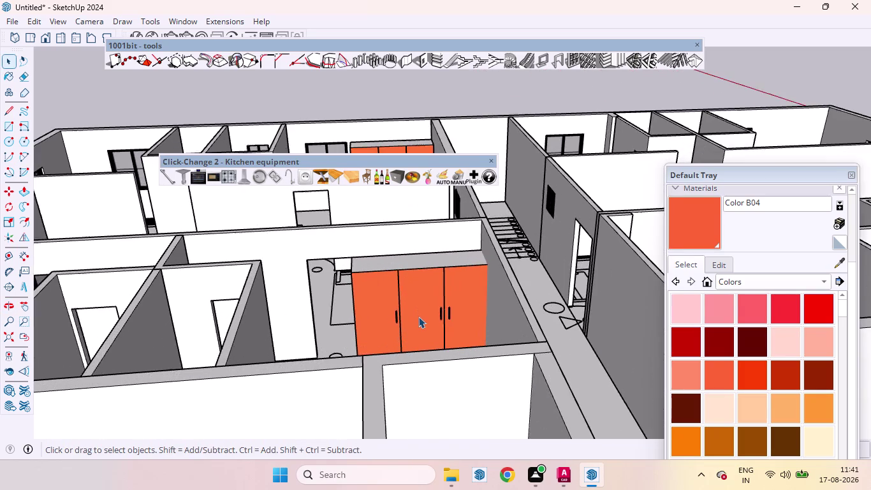
scroll(down, 3)
Open the copied wardrobe's nested groups and select its left door panel.
click(387, 306)
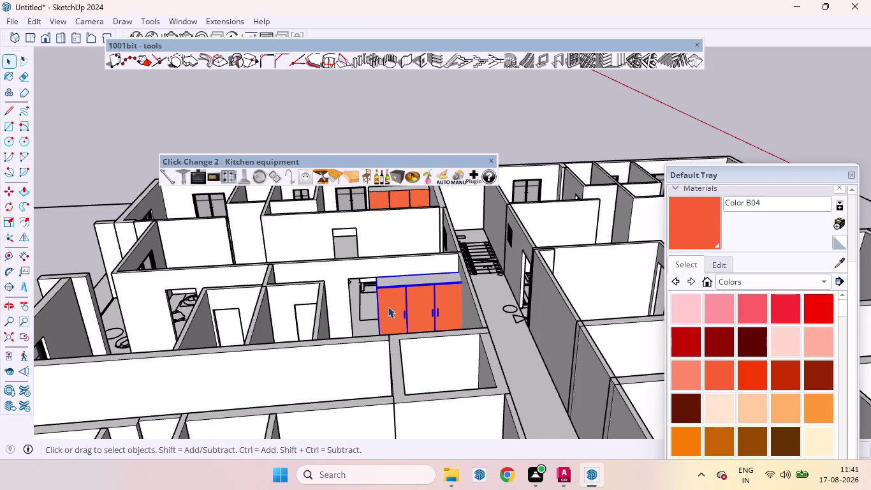
triple_click(388, 306)
click(388, 306)
triple_click(390, 306)
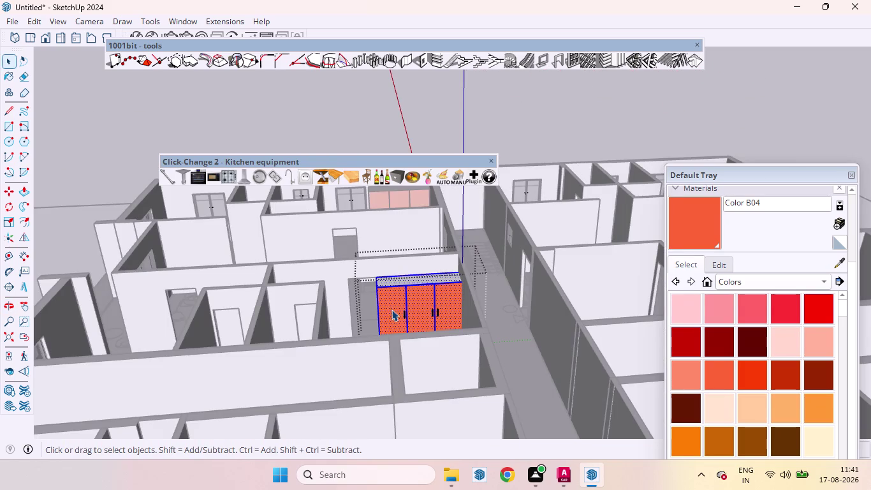
triple_click(392, 310)
triple_click(392, 311)
scroll(up, 3)
scroll(down, 3)
scroll(up, 3)
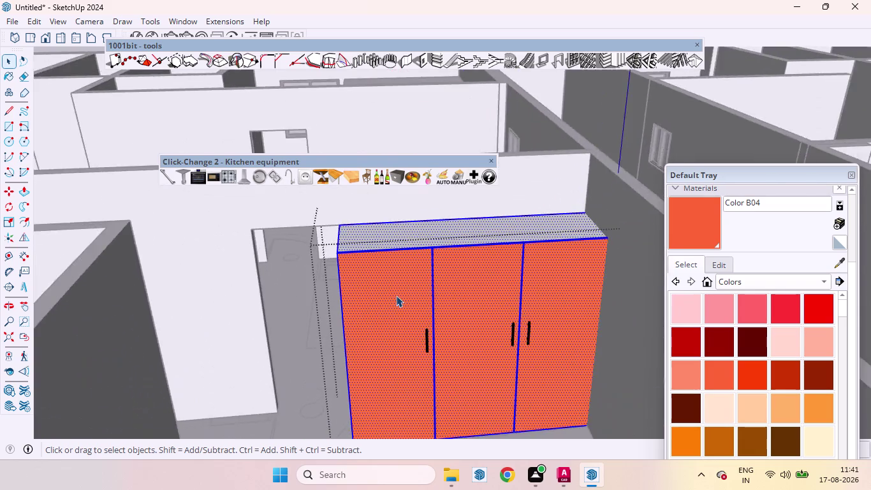
scroll(up, 3)
double_click(373, 299)
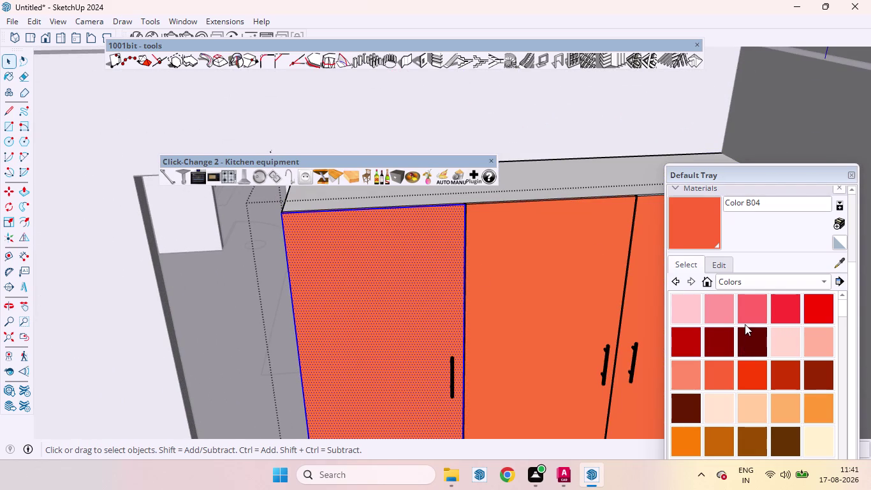
scroll(down, 3)
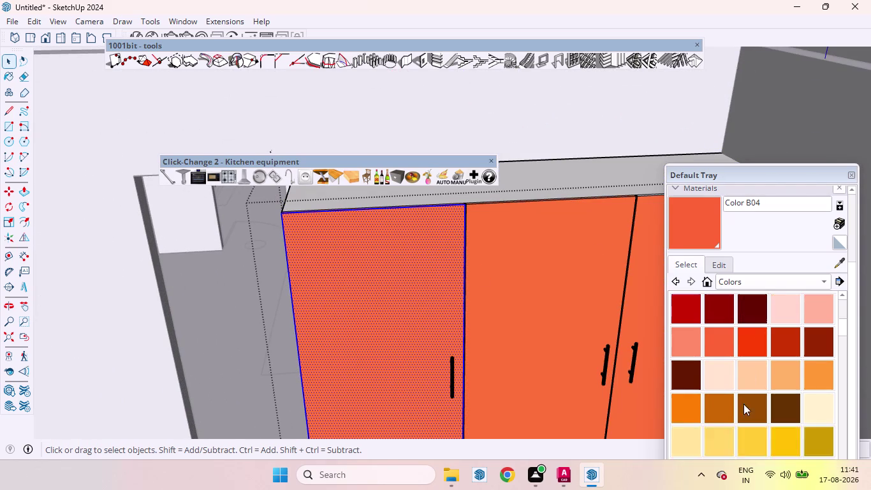
scroll(down, 3)
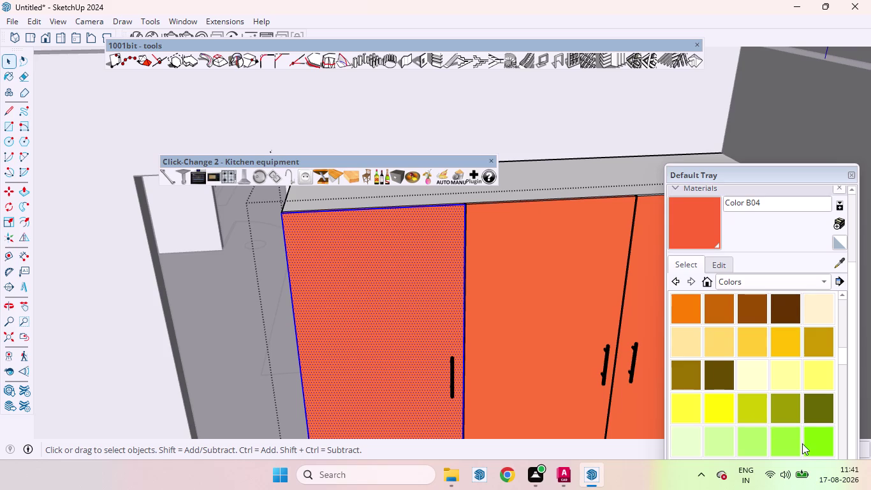
Paint the wardrobe doors green, then return to Select.
click(810, 445)
click(370, 342)
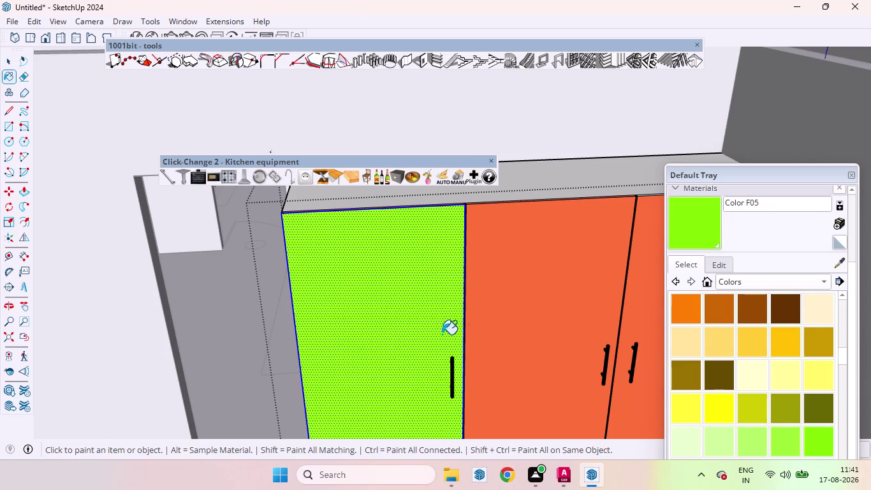
click(534, 333)
scroll(down, 3)
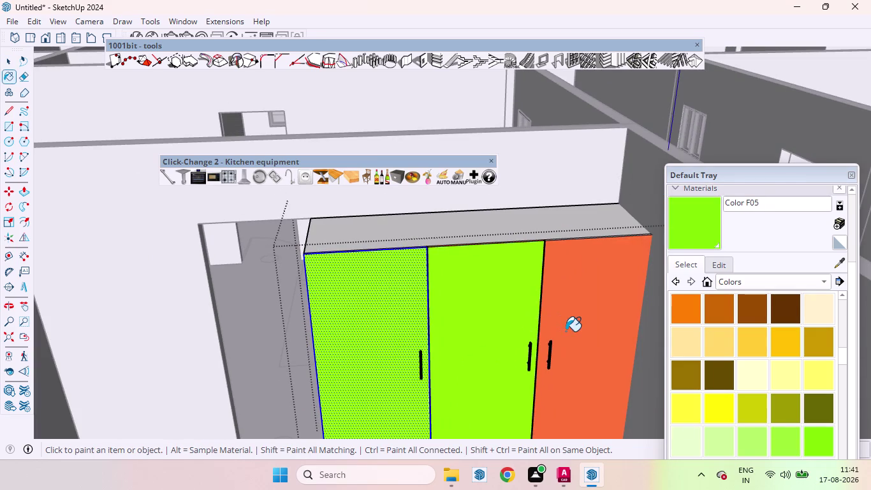
click(572, 330)
scroll(down, 3)
scroll(up, 3)
scroll(down, 3)
scroll(down, 3)
scroll(down, 3)
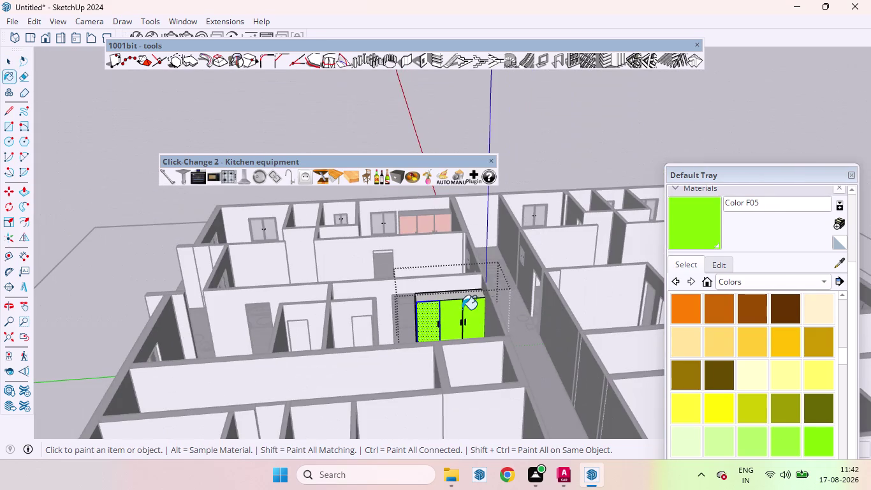
key(space)
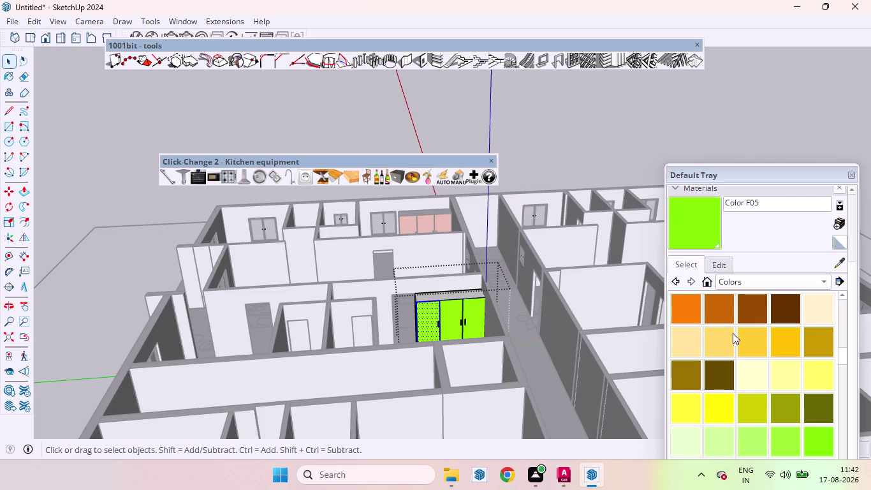
Repaint the three wardrobe doors with yellow Color D04 and clear the selection.
click(744, 338)
scroll(up, 3)
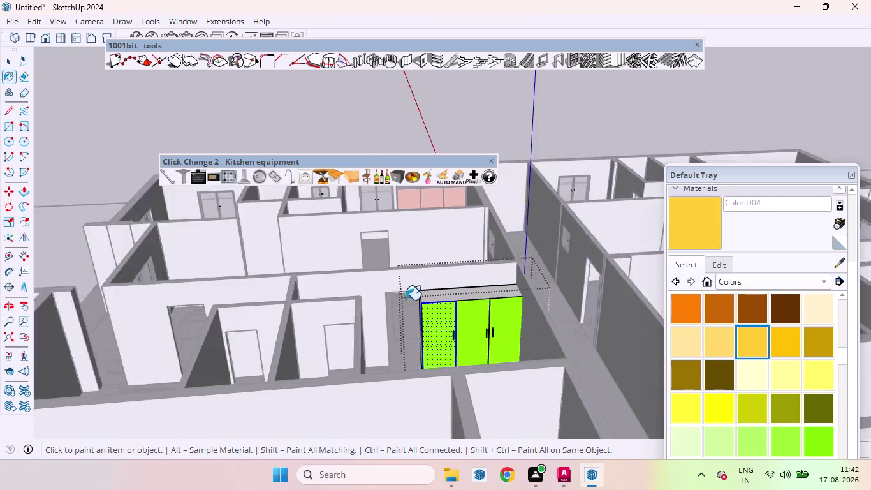
scroll(up, 3)
click(451, 326)
click(514, 329)
click(570, 332)
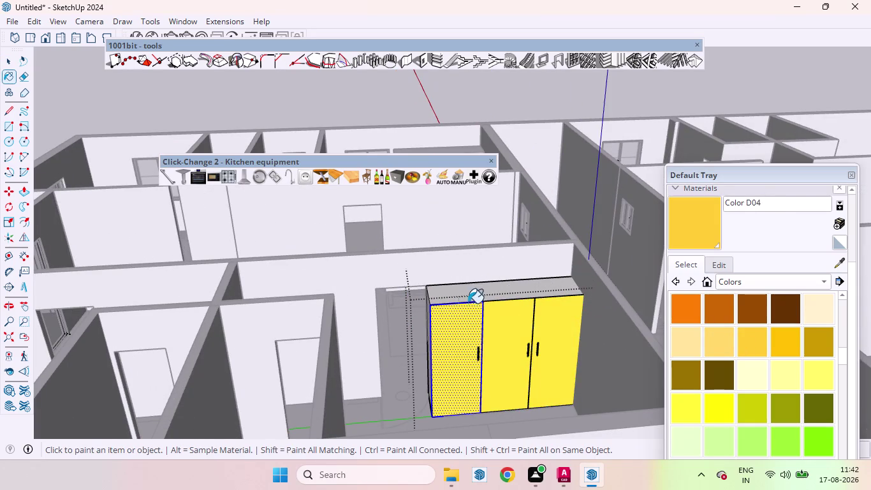
scroll(down, 3)
scroll(down, 3)
key(space)
click(530, 174)
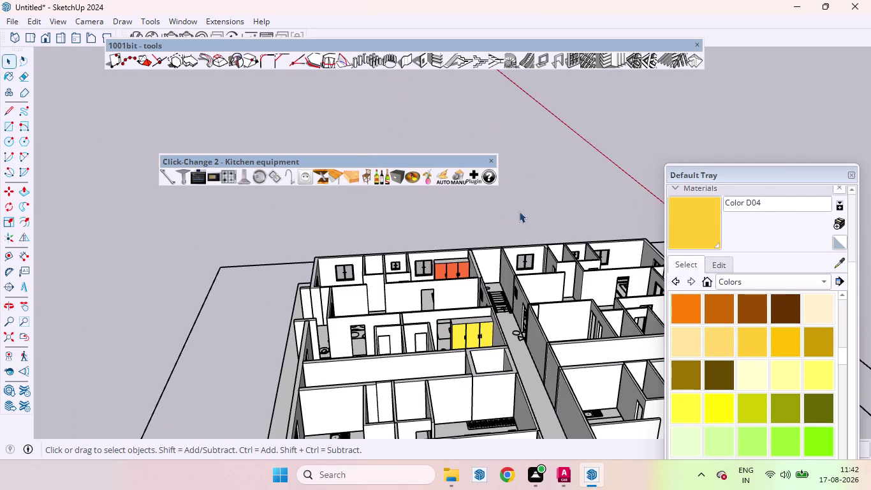
Orbit down onto the floor plan and select the yellow wardrobe.
scroll(up, 3)
scroll(down, 3)
scroll(up, 3)
scroll(down, 3)
scroll(down, 3)
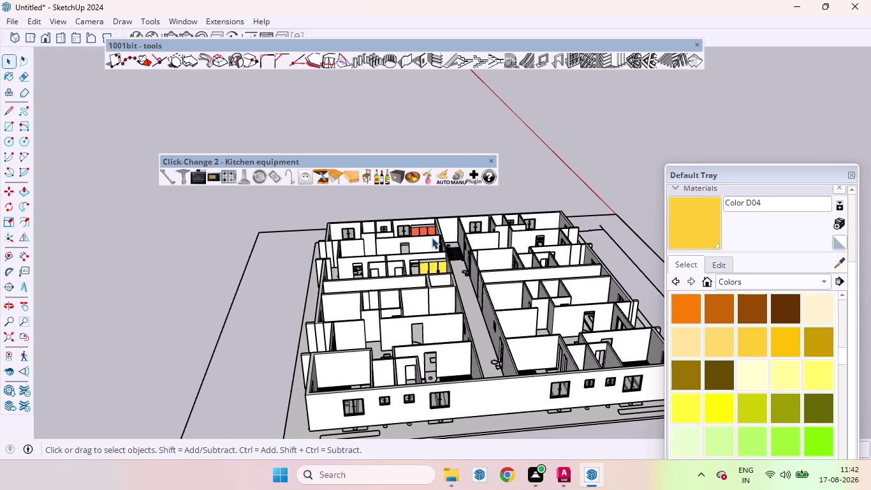
scroll(down, 3)
scroll(up, 3)
middle_drag(439, 259, 422, 464)
scroll(up, 3)
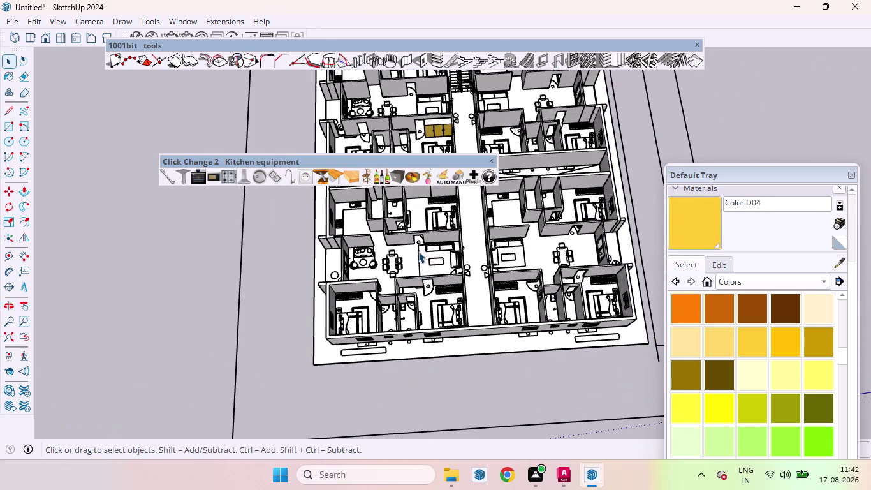
scroll(down, 3)
scroll(down, 3)
scroll(up, 3)
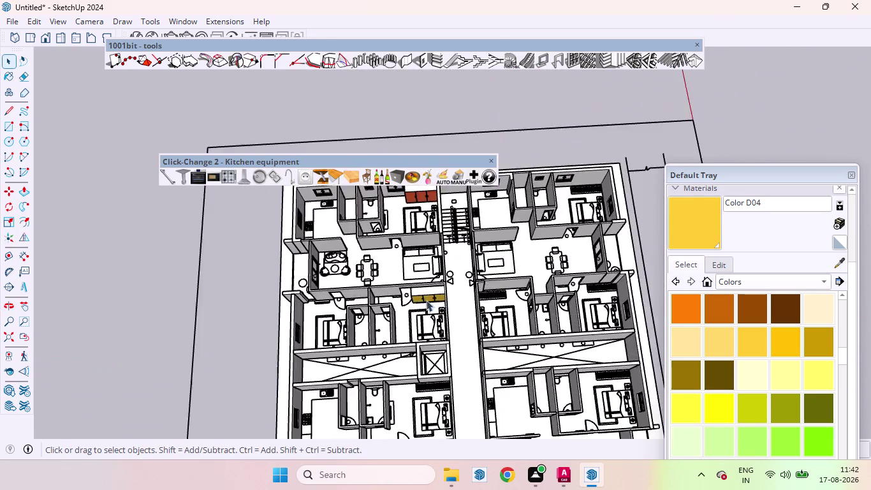
scroll(up, 3)
click(426, 283)
Start a Move copy of the wardrobe from its bottom corner.
key(m)
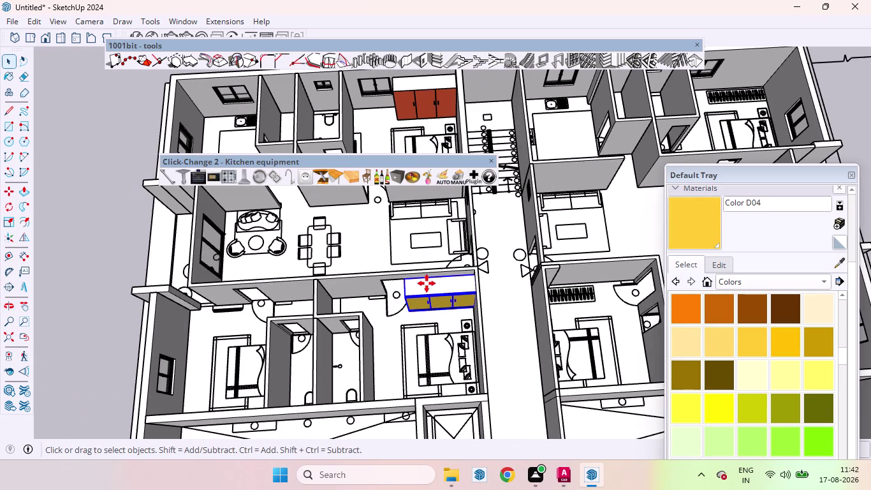
scroll(up, 3)
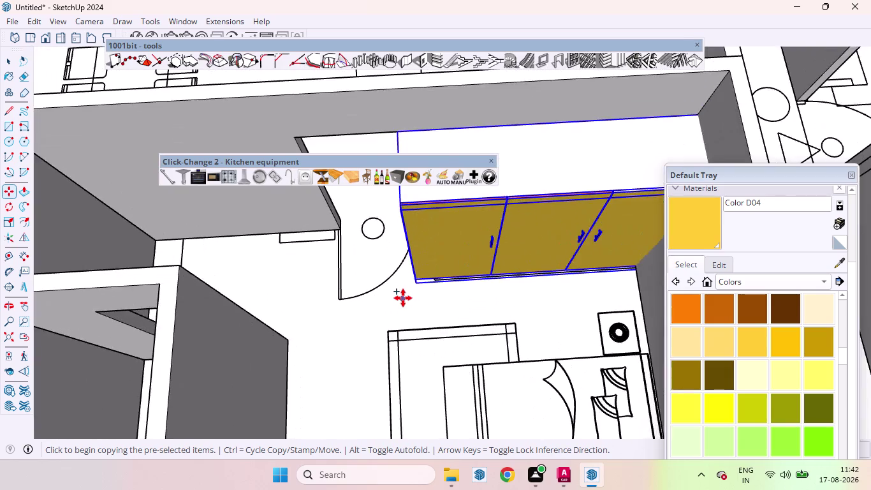
scroll(up, 3)
middle_drag(431, 271, 529, 201)
scroll(up, 3)
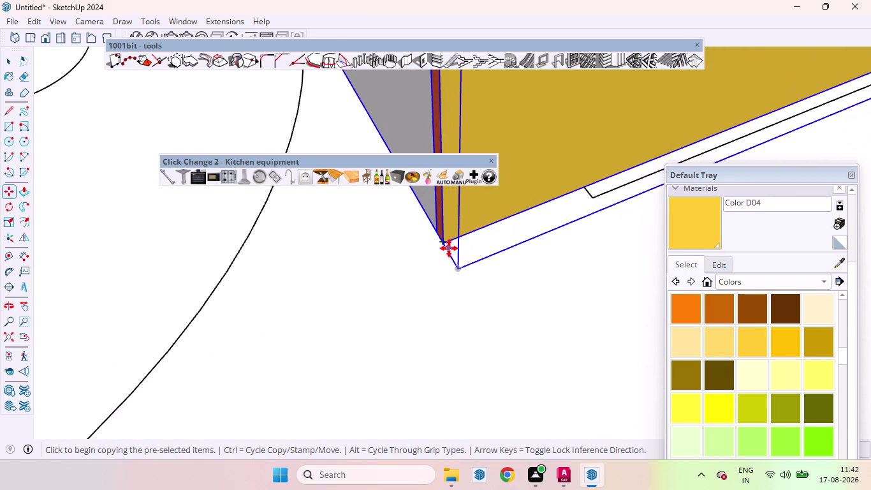
click(445, 242)
Drop the wardrobe copy at the other bedroom's wall corner.
scroll(down, 3)
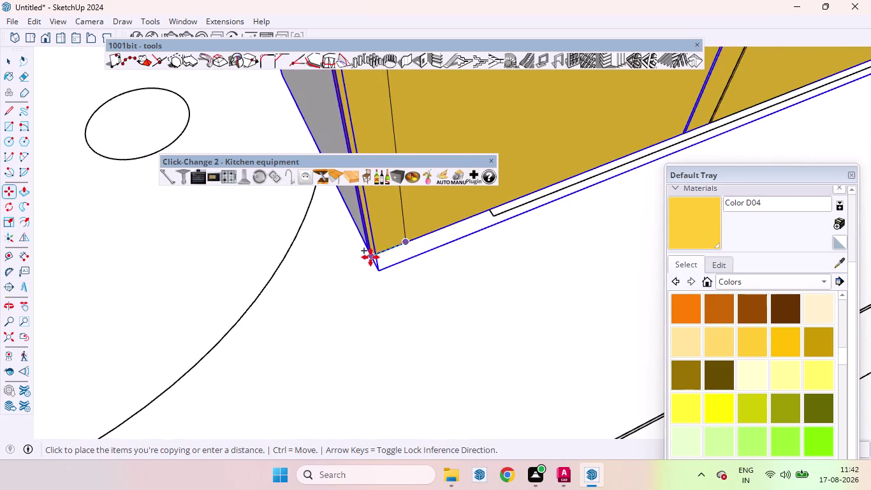
scroll(down, 3)
scroll(down, 3)
scroll(down, 3)
scroll(down, 3)
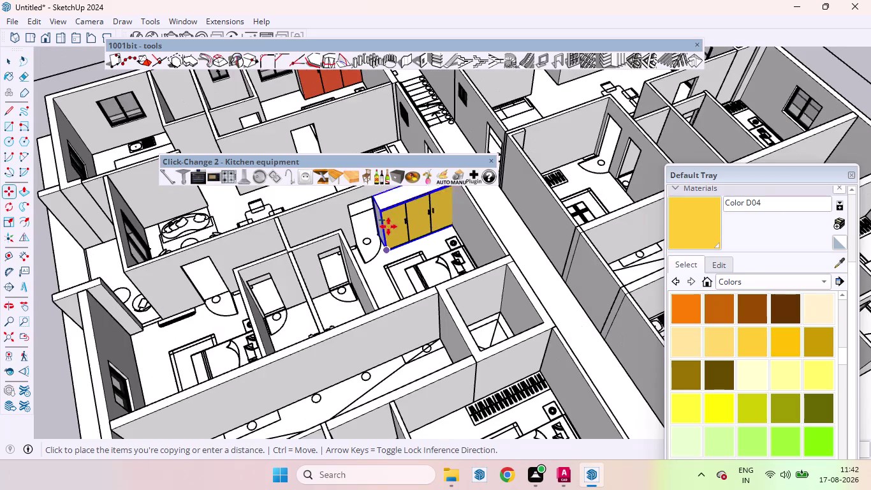
scroll(down, 3)
scroll(down, 3)
scroll(down, 3)
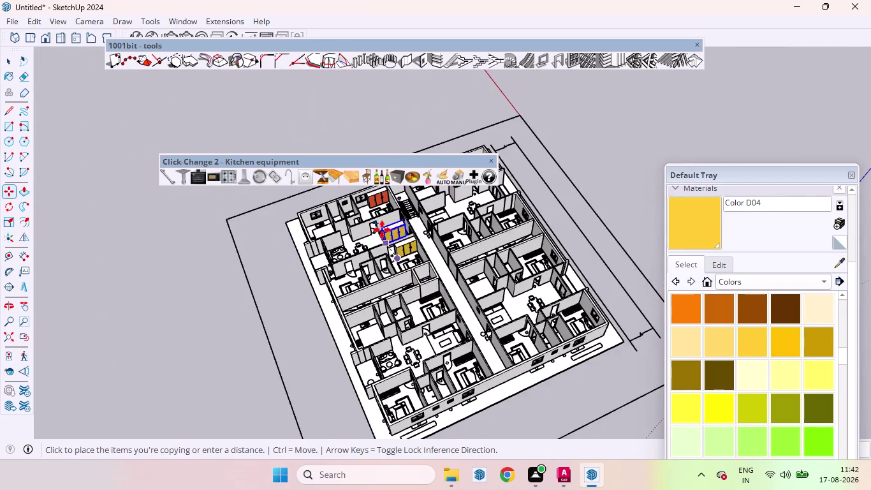
scroll(down, 3)
scroll(up, 3)
scroll(up, 3)
scroll(up, 3)
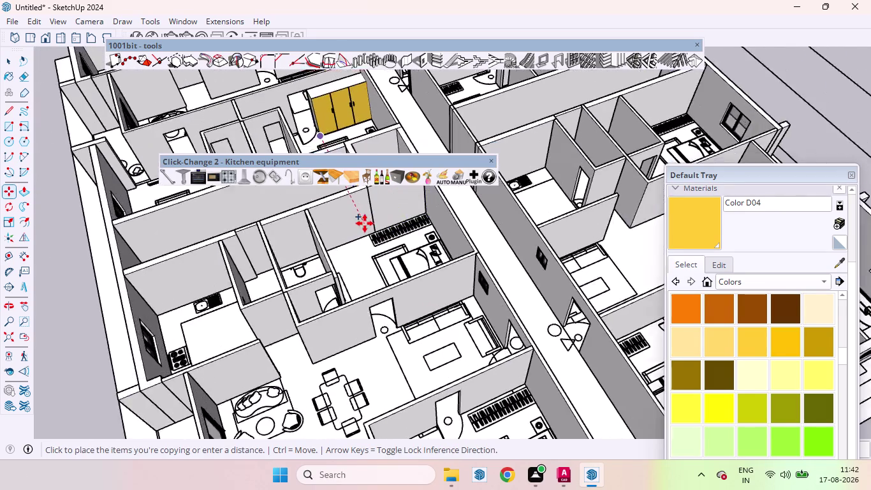
scroll(up, 3)
scroll(down, 3)
scroll(up, 3)
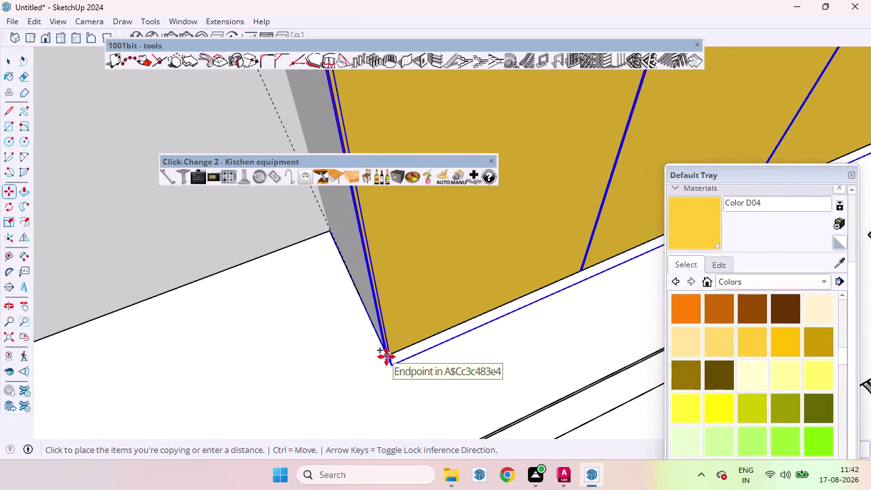
click(386, 356)
scroll(down, 3)
Copy the wardrobe from its corner to another bedroom's wall corner.
scroll(down, 3)
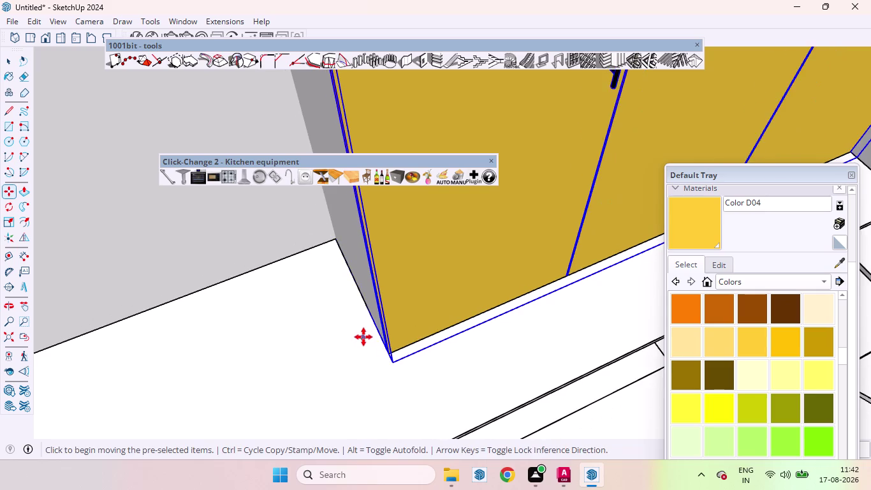
scroll(down, 3)
scroll(down, 3)
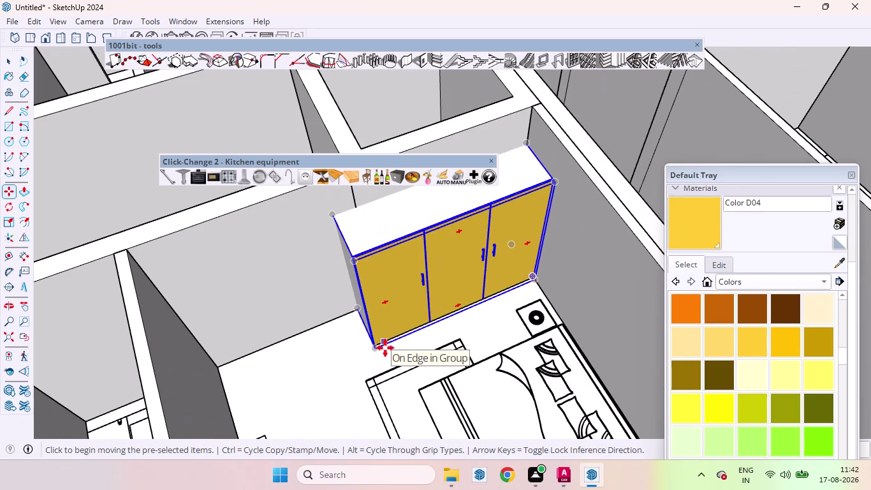
scroll(up, 3)
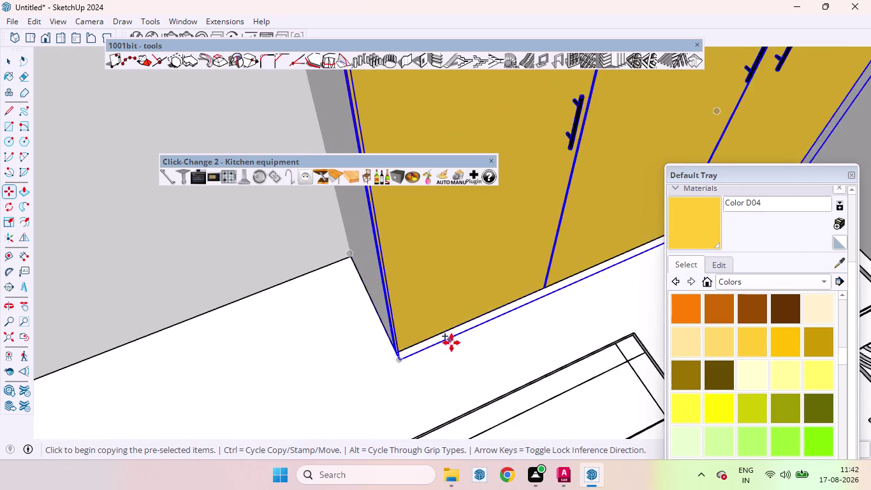
scroll(up, 3)
scroll(up, 3)
click(375, 364)
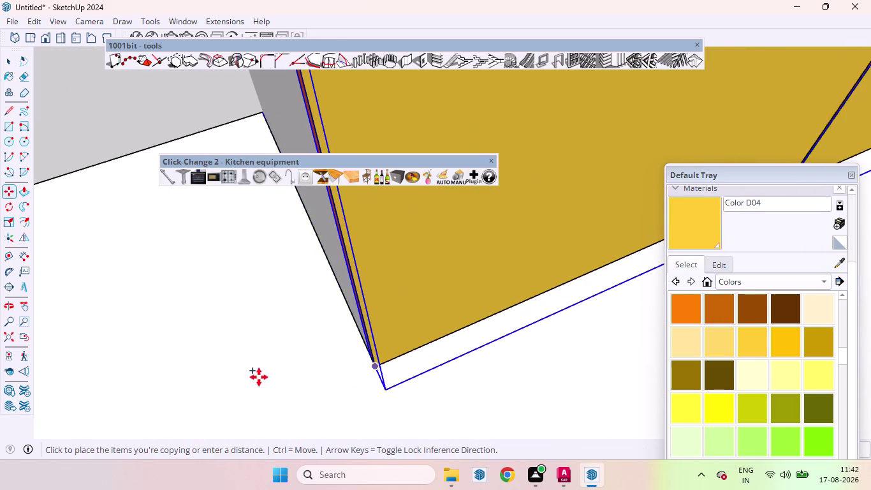
scroll(down, 3)
scroll(down, 3)
scroll(down, 3)
scroll(up, 3)
scroll(down, 3)
scroll(down, 3)
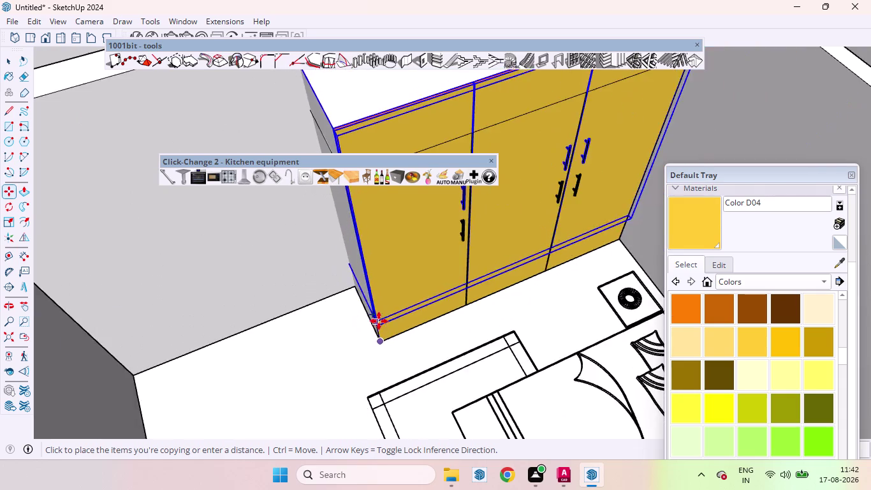
scroll(down, 3)
scroll(down, 3)
scroll(down, 3)
scroll(down, 3)
scroll(down, 3)
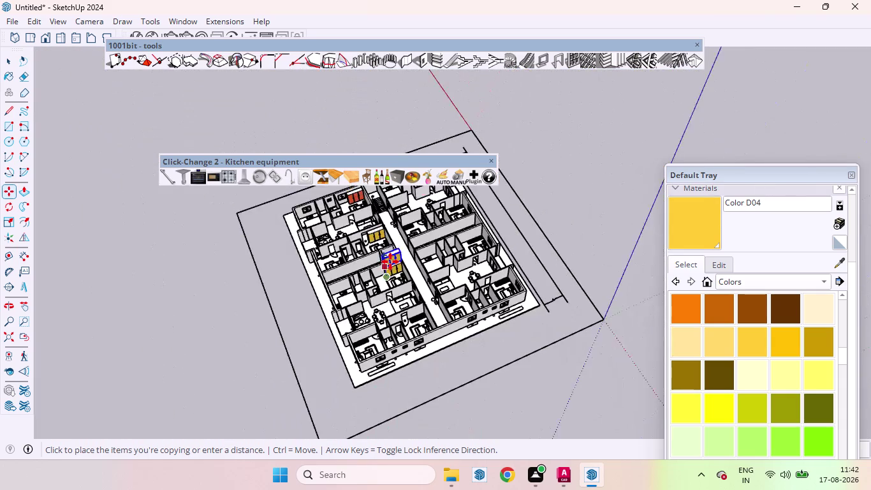
scroll(up, 3)
scroll(up, 3)
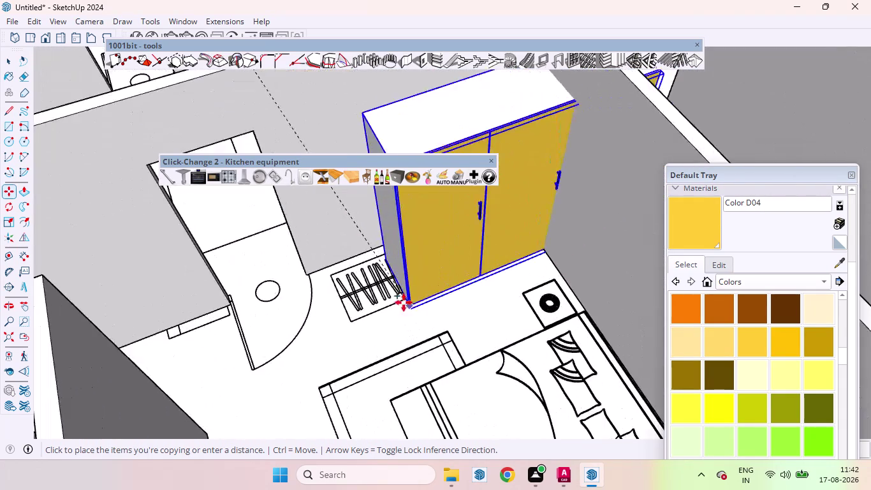
scroll(up, 3)
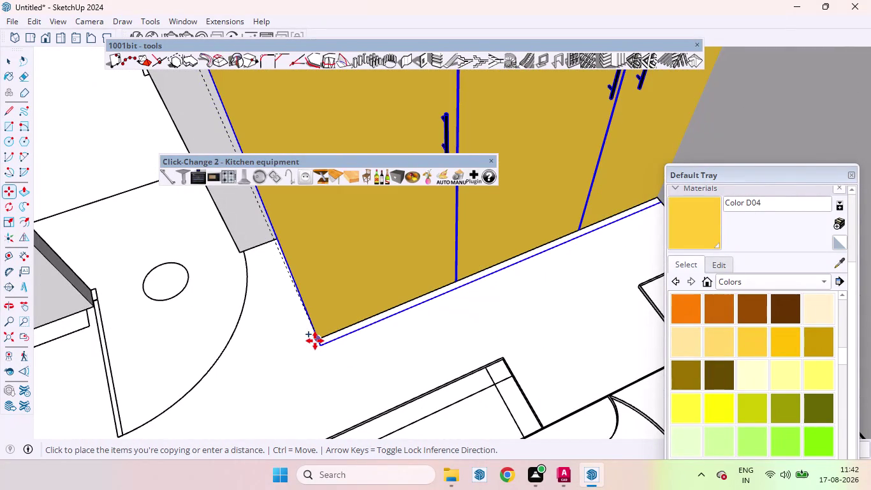
click(317, 340)
Move the new wardrobe copy along the green axis into place beside the bed.
scroll(down, 3)
scroll(down, 3)
scroll(down, 3)
scroll(down, 3)
scroll(up, 3)
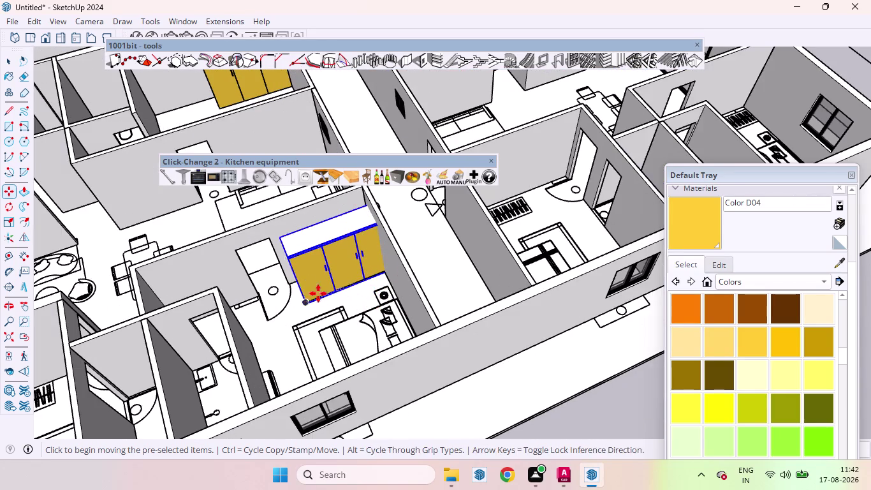
scroll(up, 3)
middle_drag(282, 310, 367, 273)
scroll(up, 3)
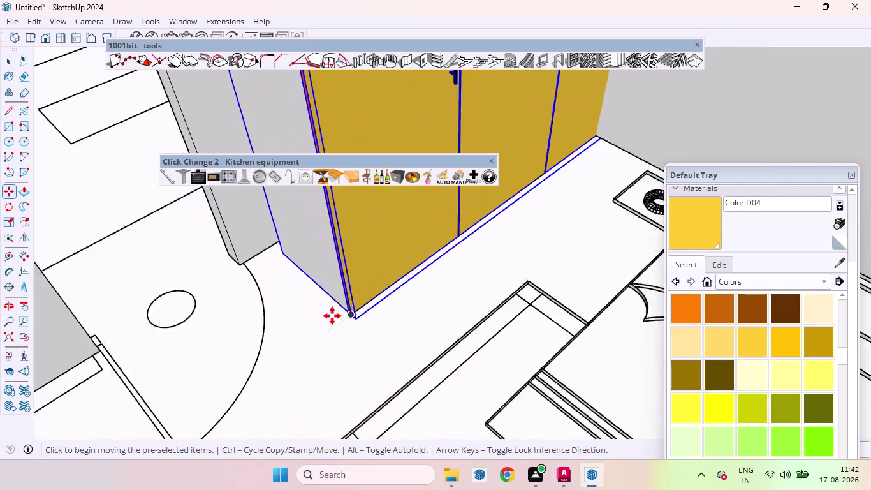
click(353, 310)
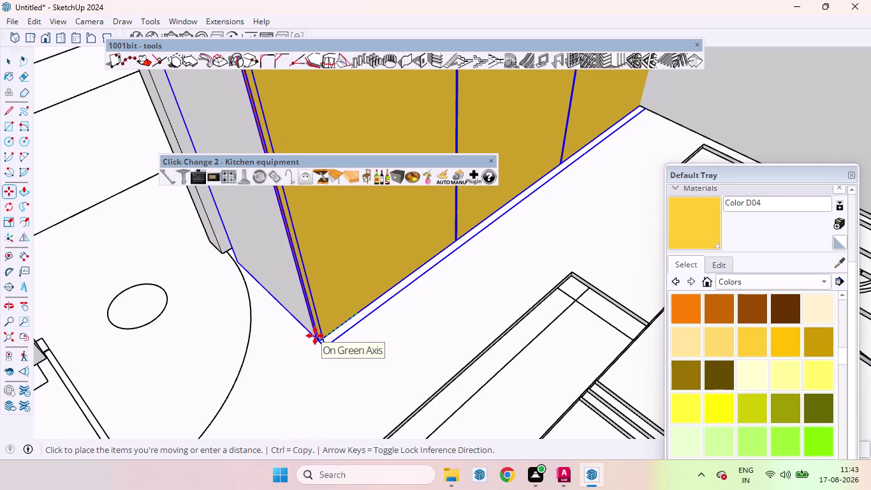
click(315, 336)
scroll(down, 3)
scroll(down, 3)
Zoom and orbit out over the furnished floor plan, cancelling the pending move.
scroll(down, 3)
scroll(up, 3)
scroll(down, 3)
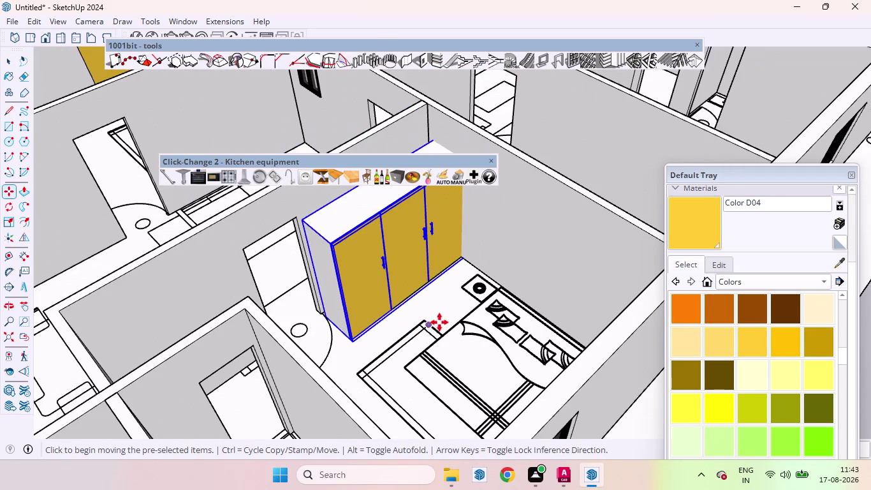
middle_drag(447, 318, 294, 319)
scroll(down, 3)
scroll(up, 3)
scroll(down, 3)
scroll(down, 3)
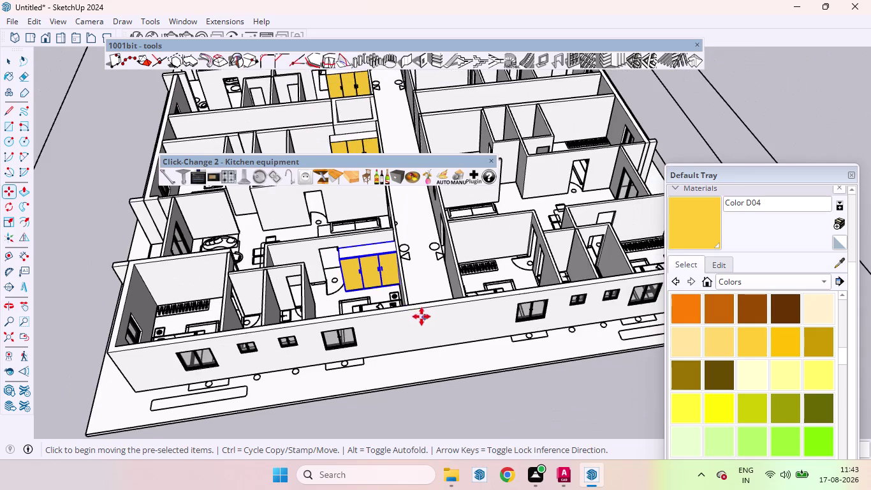
scroll(down, 3)
scroll(up, 3)
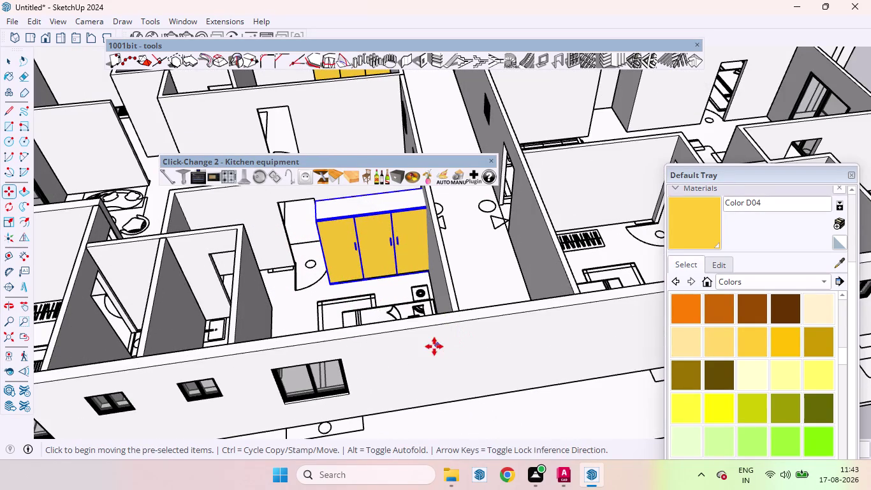
key(space)
scroll(down, 3)
scroll(down, 3)
scroll(up, 3)
Rescale the first yellow wardrobe from a side grip with the Scale tool.
click(388, 260)
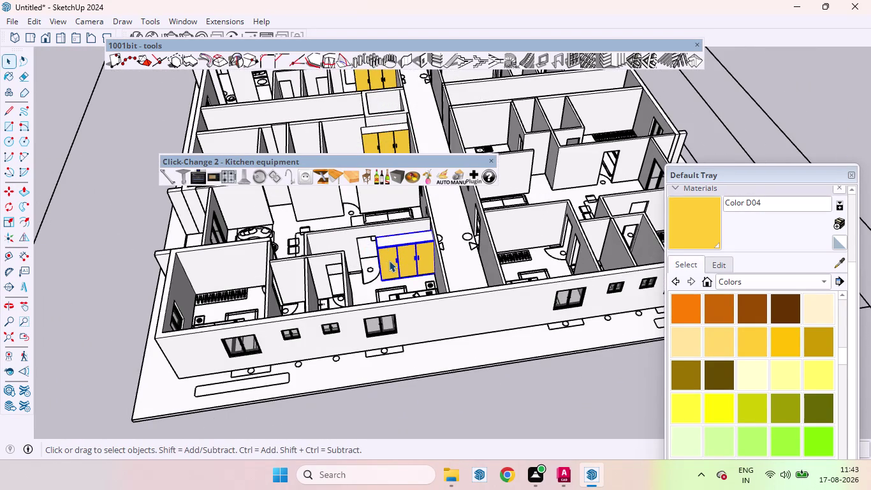
key(s)
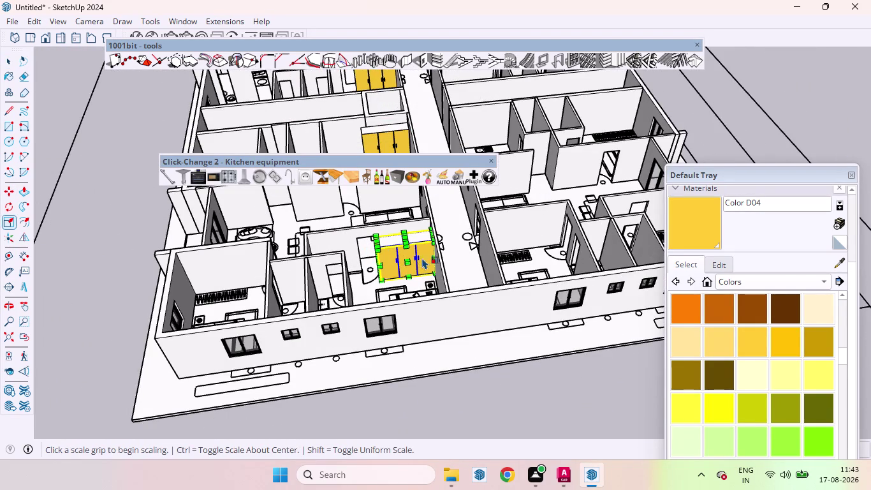
click(433, 251)
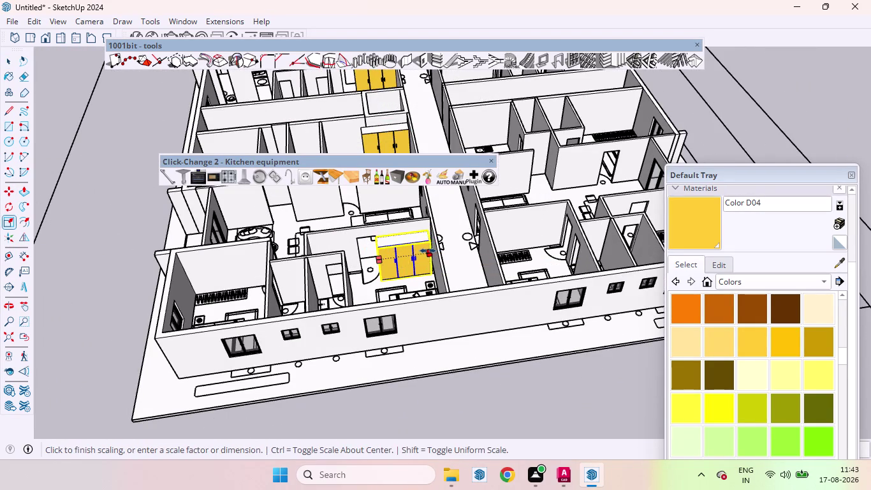
scroll(down, 3)
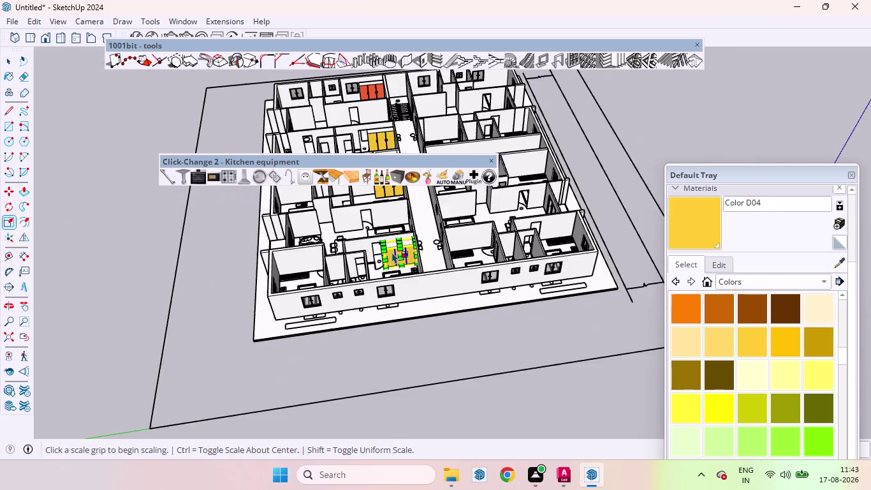
scroll(down, 3)
key(space)
click(467, 298)
Rescale the lower yellow wardrobe by dragging its side grip slightly inward.
scroll(up, 3)
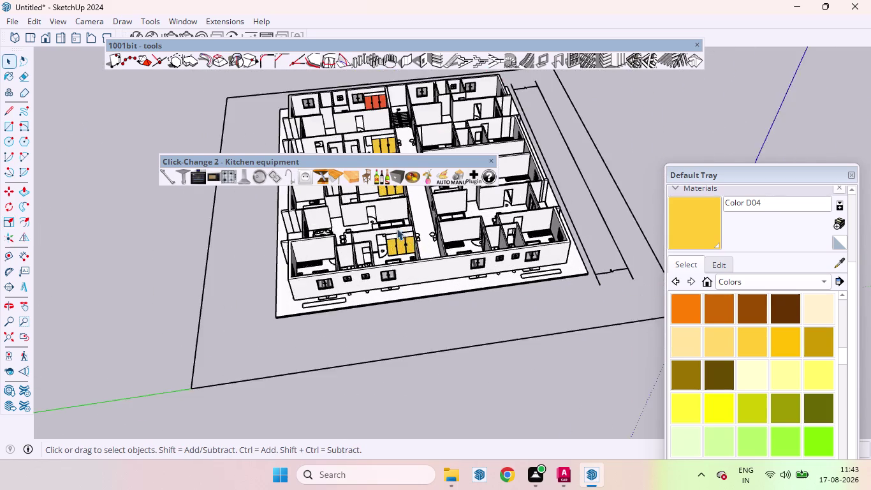
scroll(up, 3)
middle_drag(415, 255, 400, 223)
scroll(up, 3)
scroll(down, 3)
scroll(down, 3)
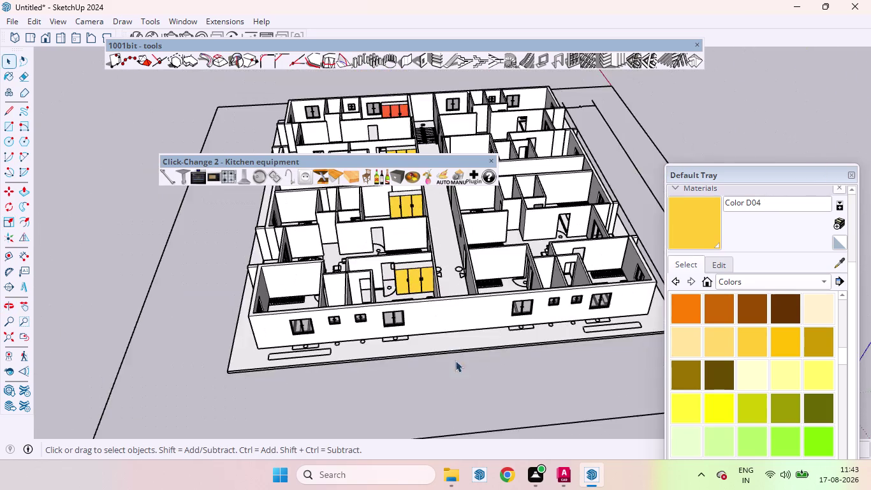
scroll(down, 3)
scroll(up, 3)
scroll(down, 3)
scroll(up, 3)
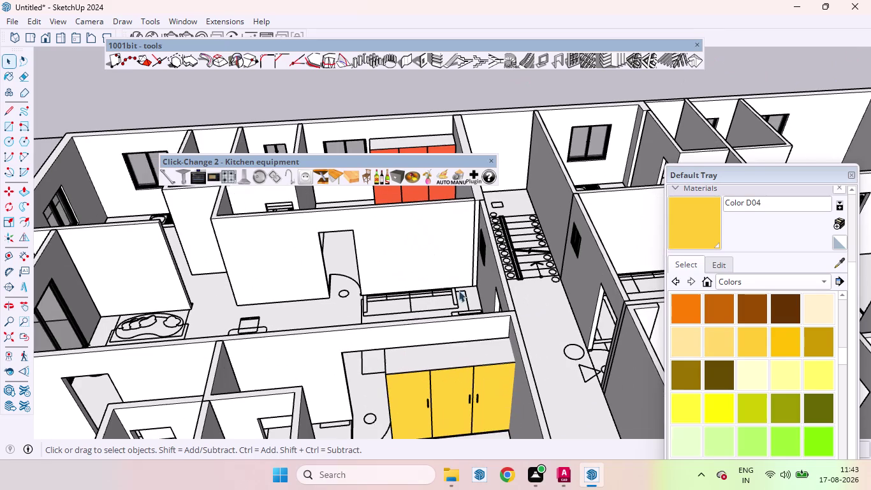
click(499, 387)
key(s)
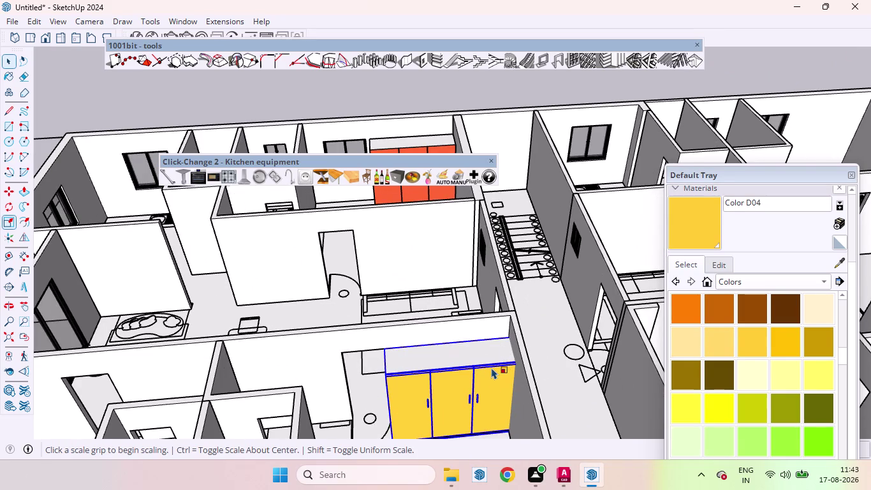
drag(513, 391, 507, 388)
scroll(down, 3)
scroll(down, 3)
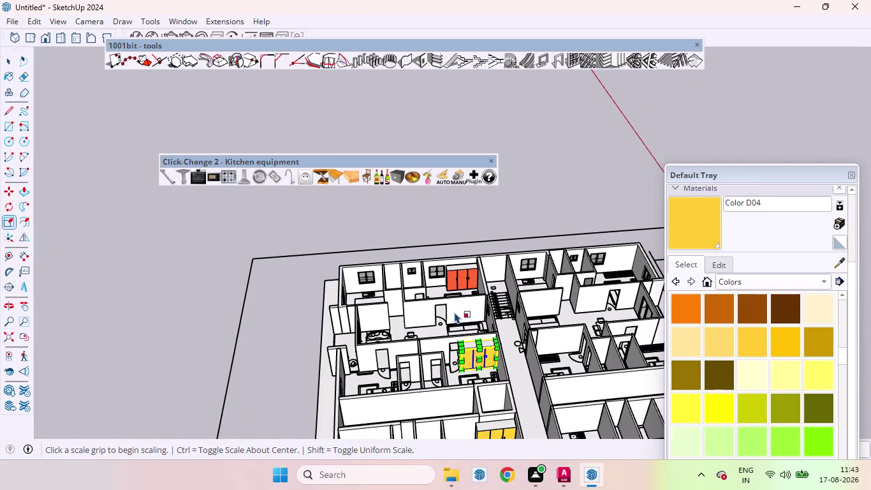
scroll(down, 3)
key(space)
click(428, 238)
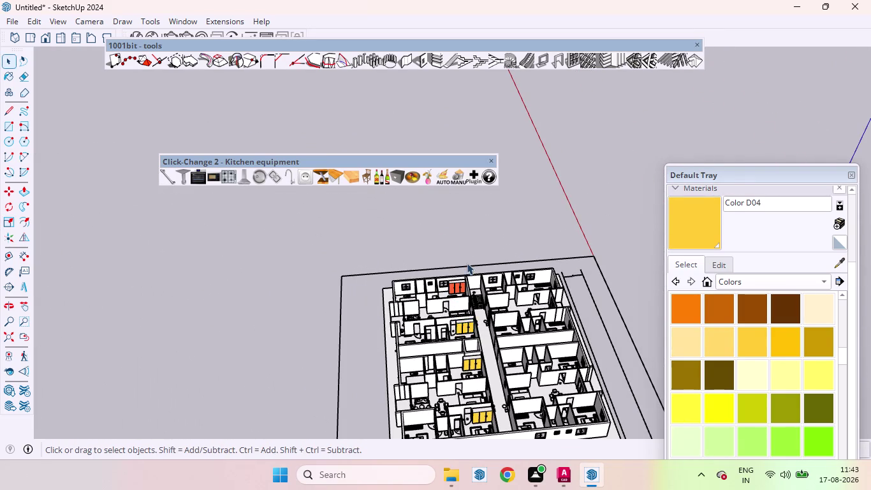
Scroll the Materials Colors list down toward Color H03.
scroll(down, 3)
scroll(up, 3)
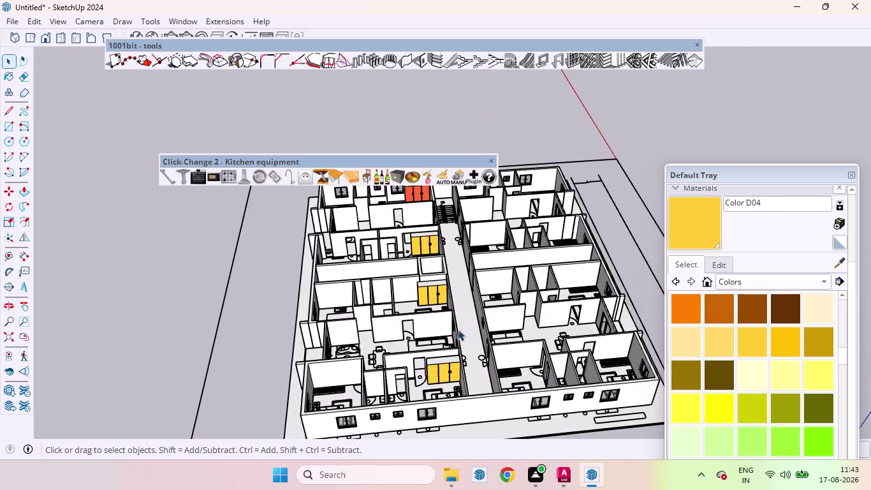
middle_drag(459, 330, 438, 278)
scroll(up, 3)
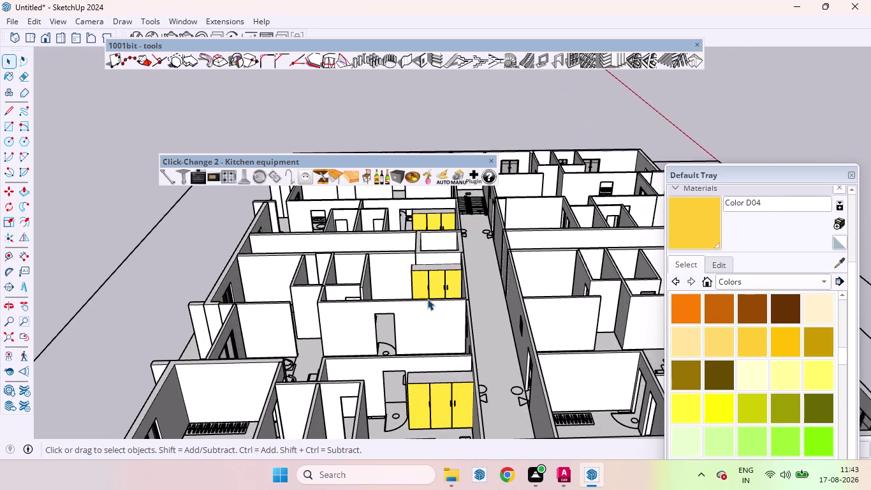
scroll(down, 3)
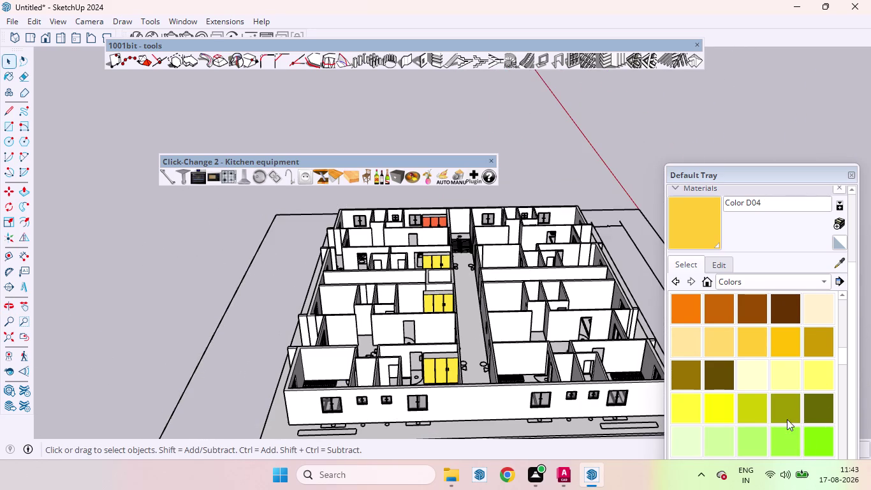
scroll(down, 3)
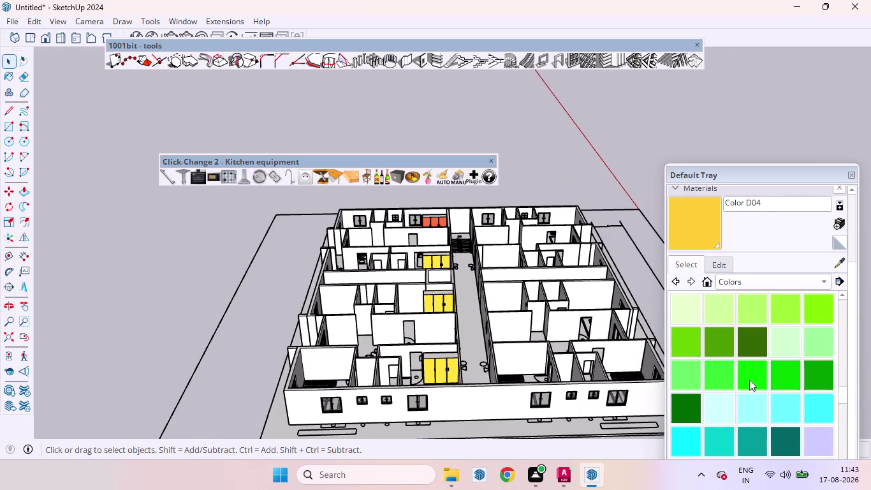
scroll(down, 3)
Pick light cyan Color H03 and open the yellow wardrobe group for editing.
click(779, 343)
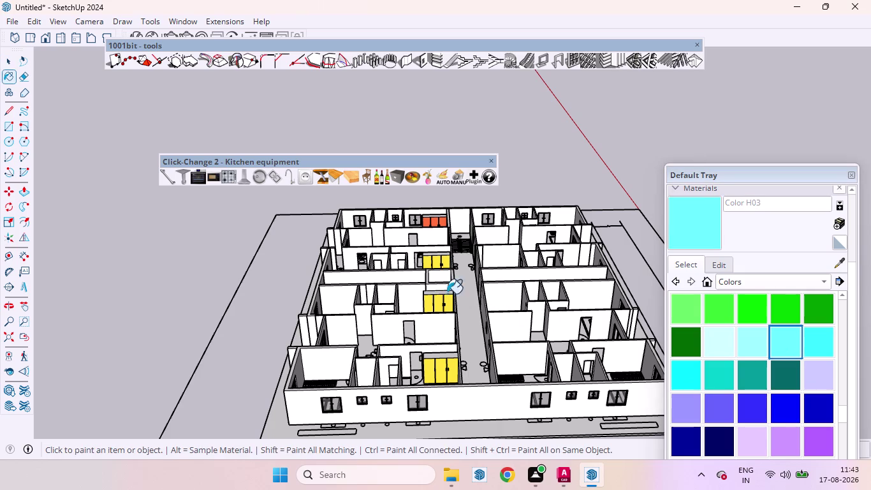
scroll(up, 3)
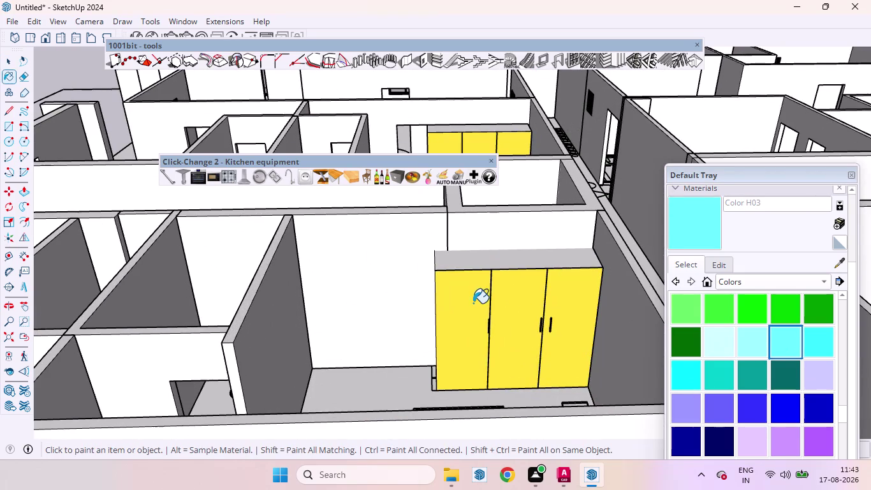
key(space)
click(469, 306)
triple_click(470, 306)
triple_click(469, 305)
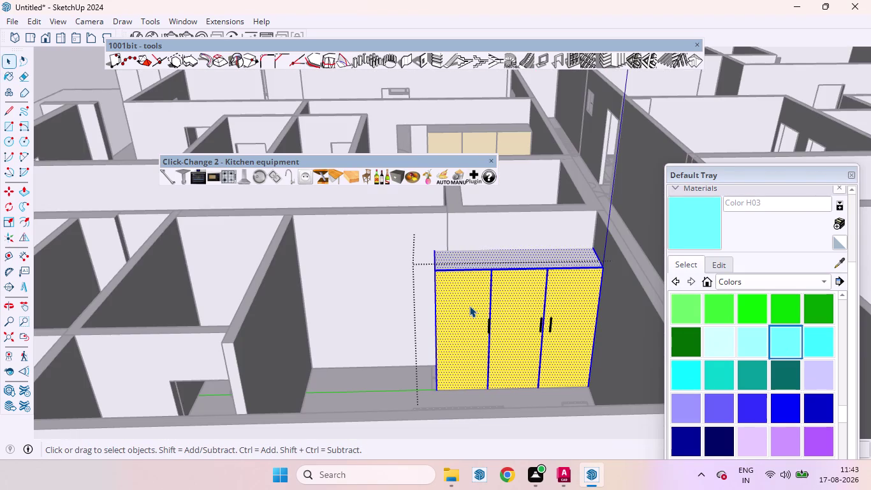
double_click(459, 315)
key(space)
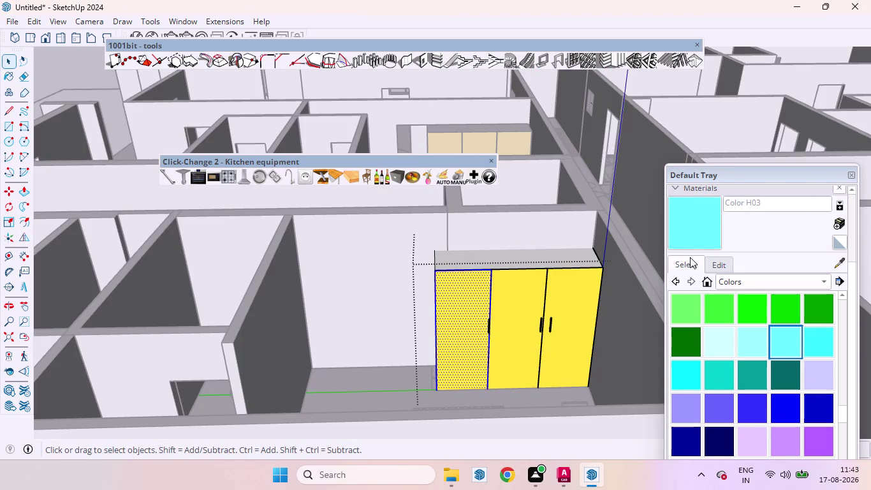
Paint the left, middle and right wardrobe doors light cyan, then exit the group.
click(688, 231)
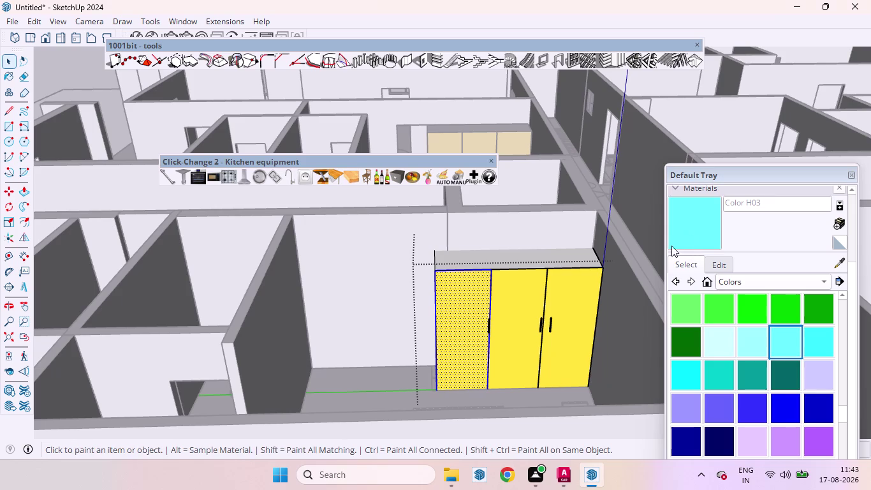
click(461, 347)
click(520, 337)
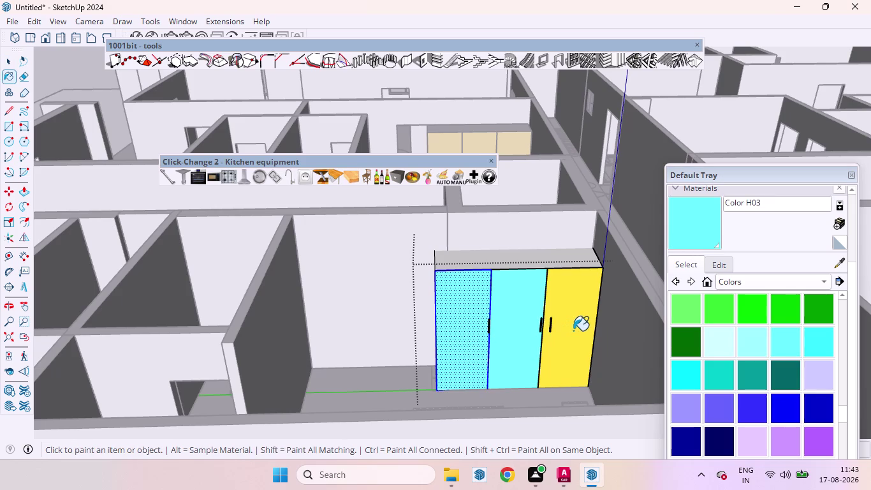
click(575, 329)
scroll(down, 3)
scroll(down, 3)
key(space)
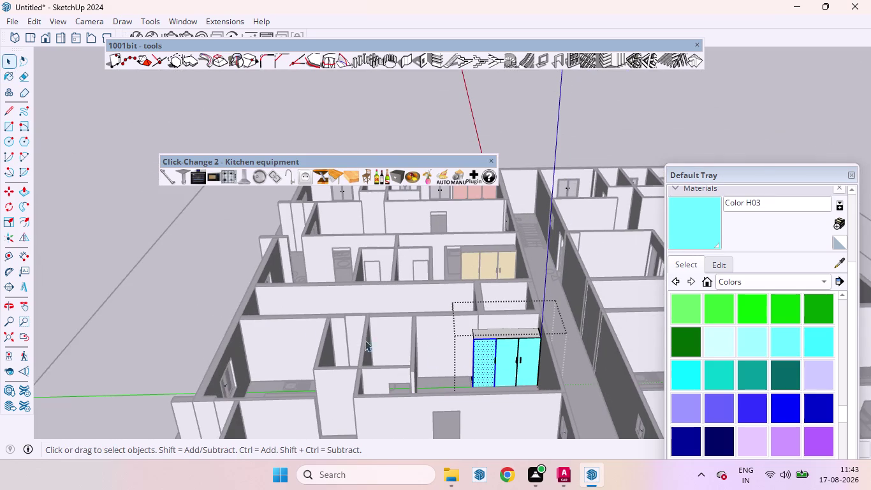
click(96, 289)
scroll(up, 3)
Select the cyan wardrobe for moving, undoing the first move attempt.
middle_drag(495, 369, 573, 398)
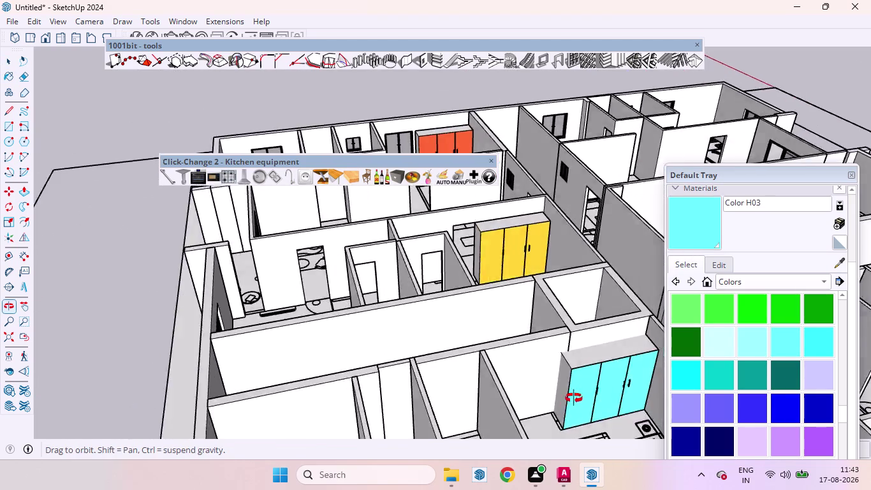
middle_drag(573, 398, 596, 394)
scroll(up, 3)
scroll(down, 3)
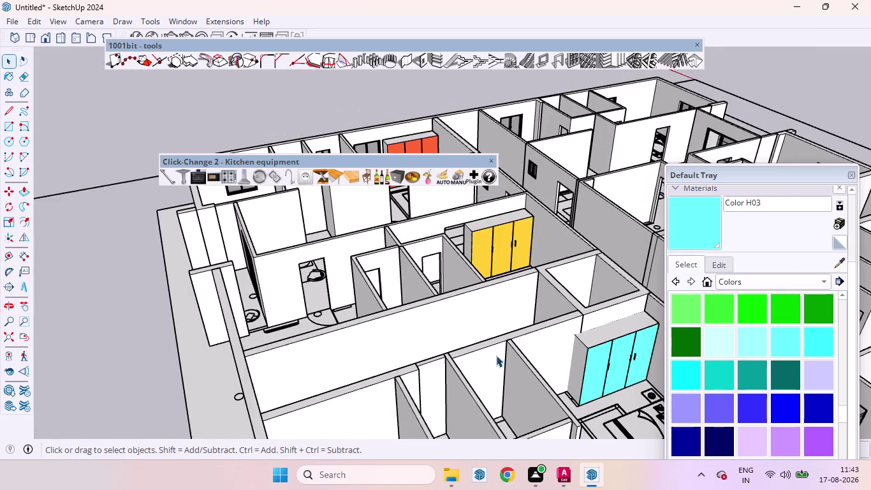
scroll(down, 3)
scroll(up, 3)
click(541, 348)
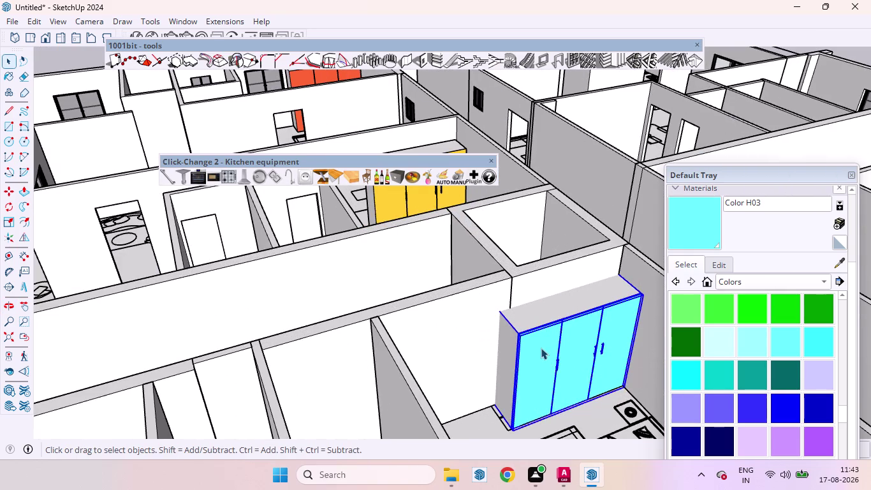
key(m)
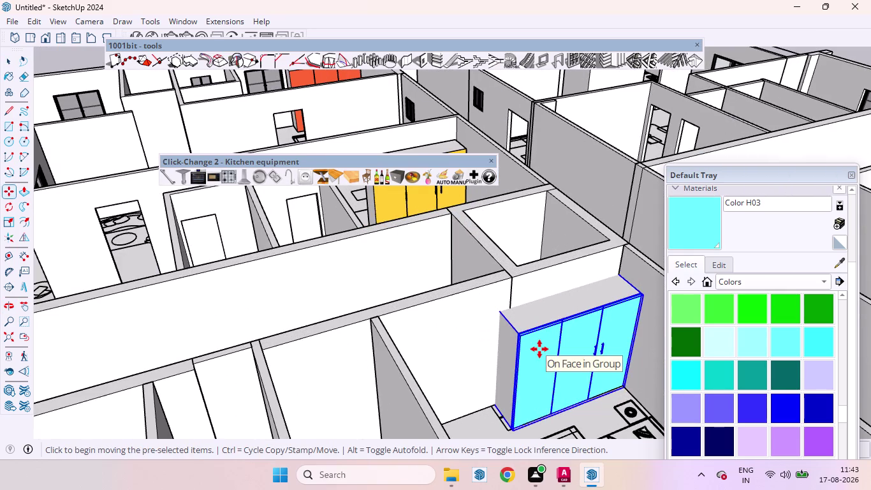
click(539, 349)
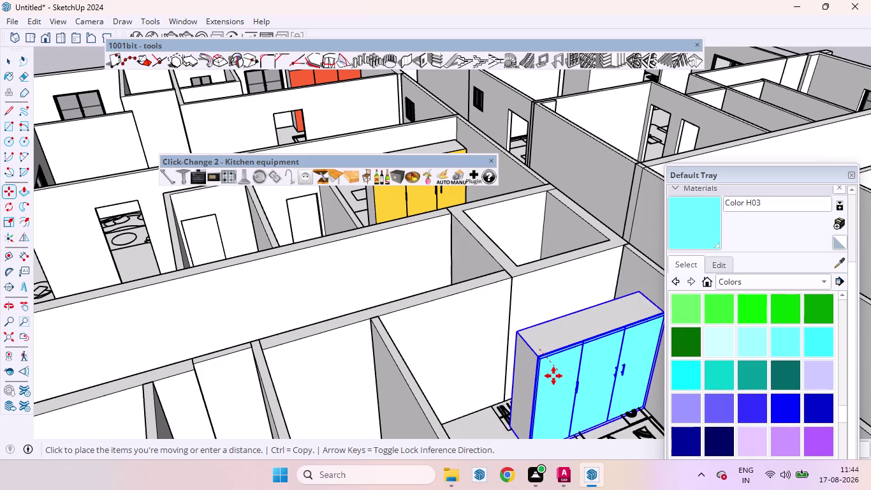
key(ctrl+z)
scroll(up, 3)
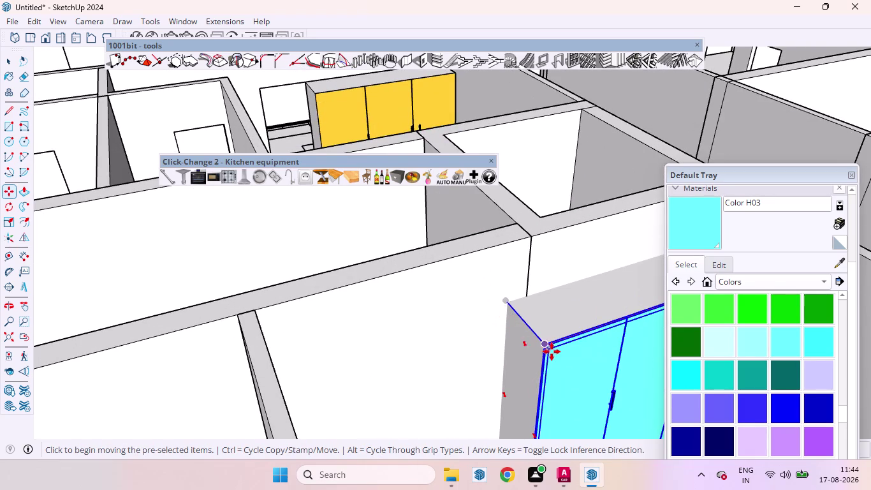
Shift the cyan wardrobe along the red axis from its front corner into place.
click(553, 351)
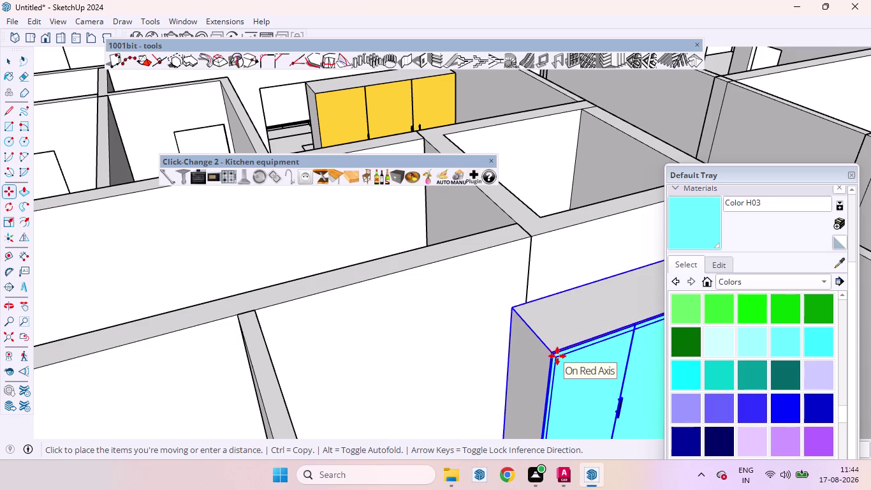
key(1)
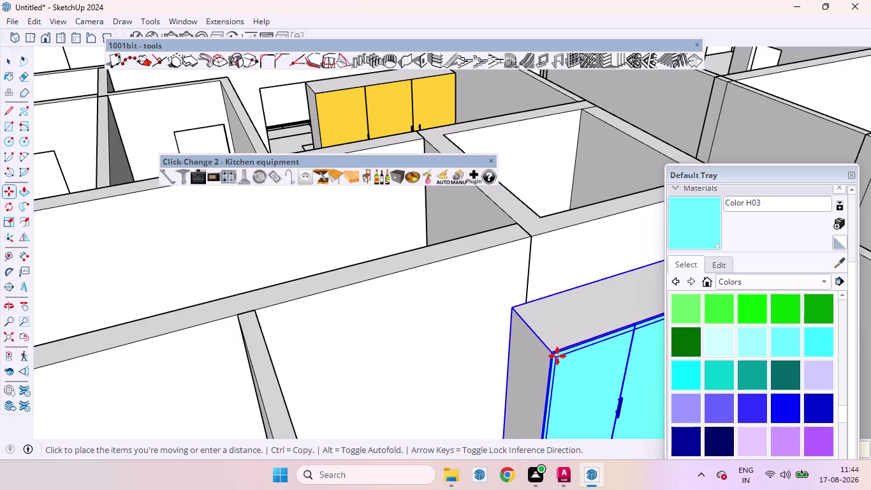
key(Return)
scroll(down, 3)
scroll(up, 3)
scroll(down, 3)
scroll(down, 3)
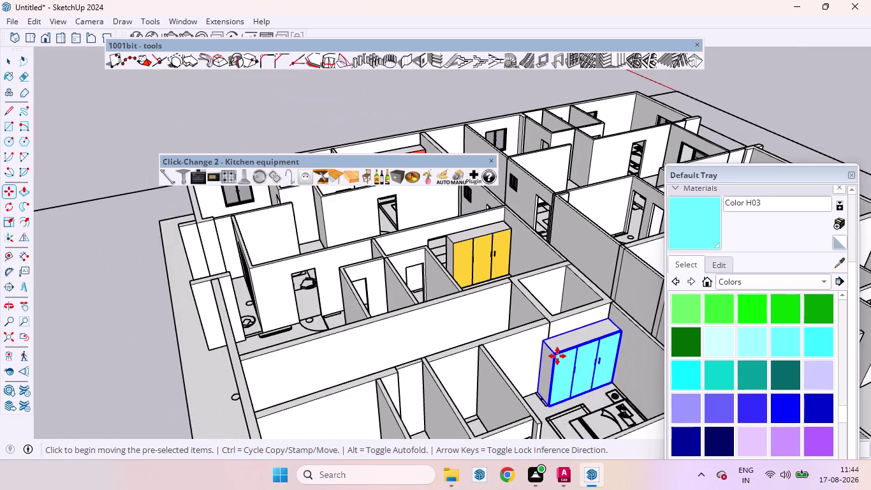
scroll(down, 3)
key(space)
click(308, 369)
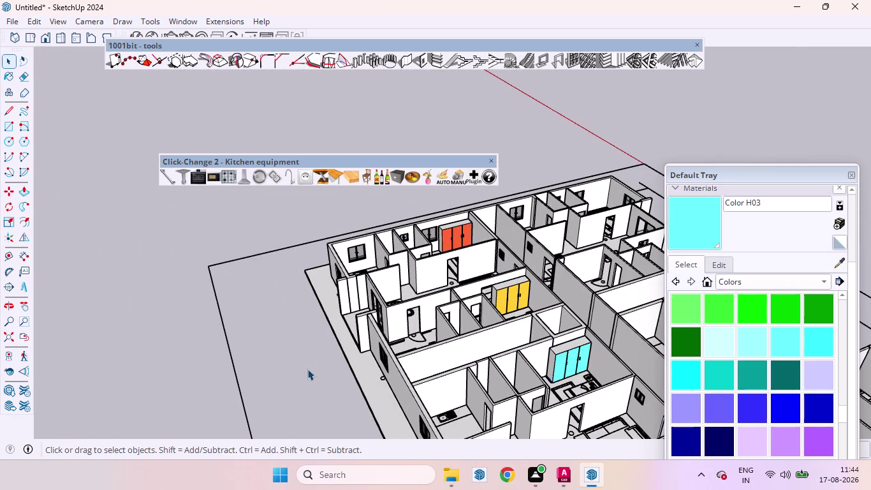
Zoom in on the lower-room yellow wardrobe.
scroll(up, 3)
scroll(down, 3)
scroll(down, 3)
scroll(up, 3)
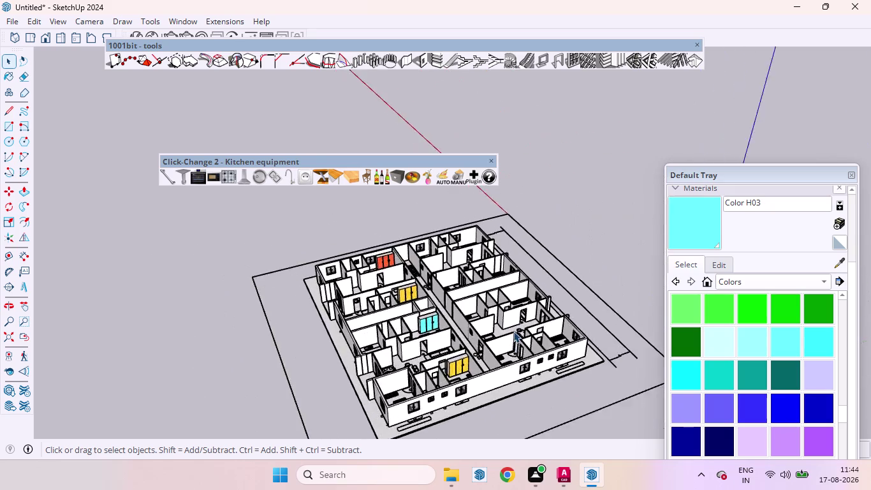
scroll(up, 3)
Narrow the lower-room yellow wardrobe by dragging its side scale grip inward.
click(397, 347)
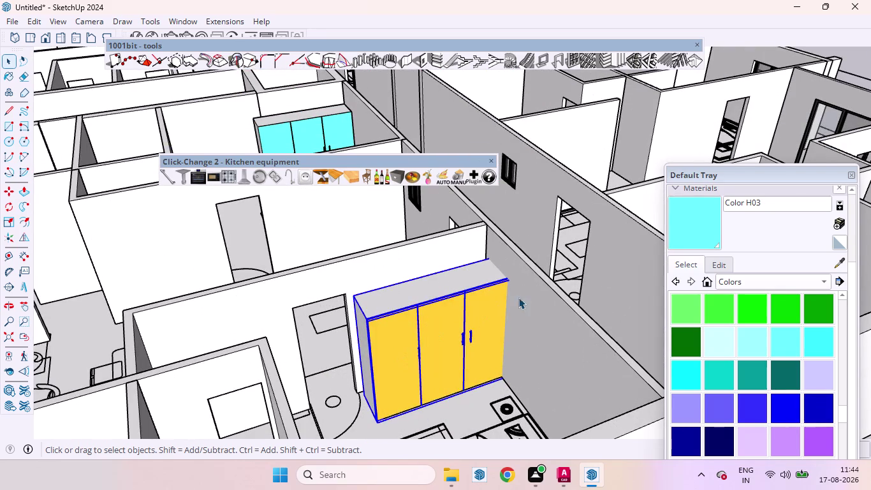
key(s)
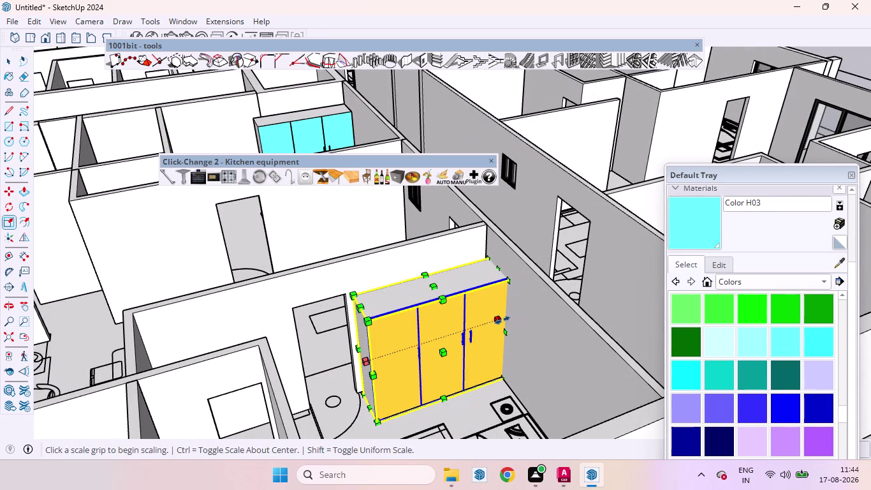
drag(502, 320, 492, 321)
scroll(down, 3)
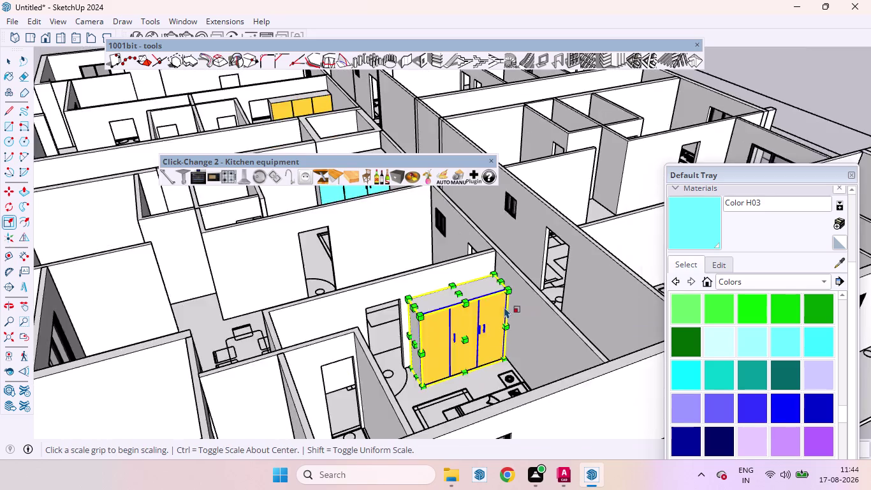
scroll(down, 3)
key(space)
click(585, 410)
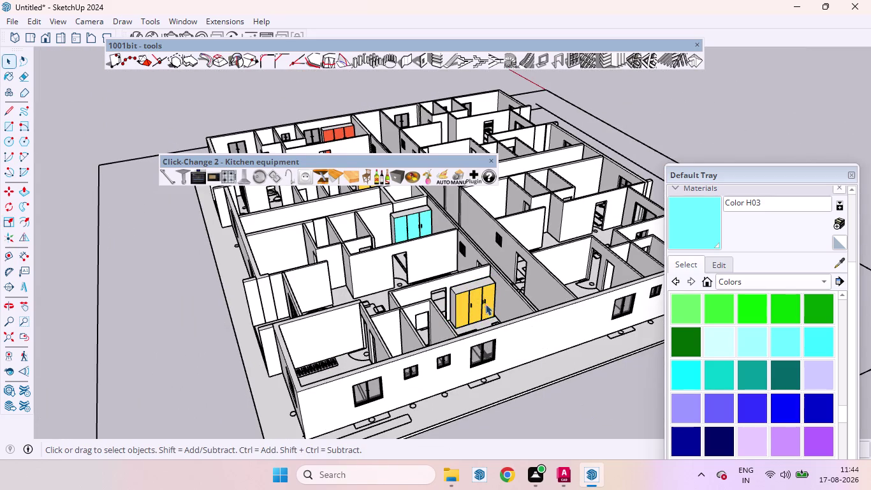
Swing the view back over the apartment and select the other yellow wardrobe.
scroll(up, 3)
middle_drag(475, 335, 413, 293)
scroll(up, 3)
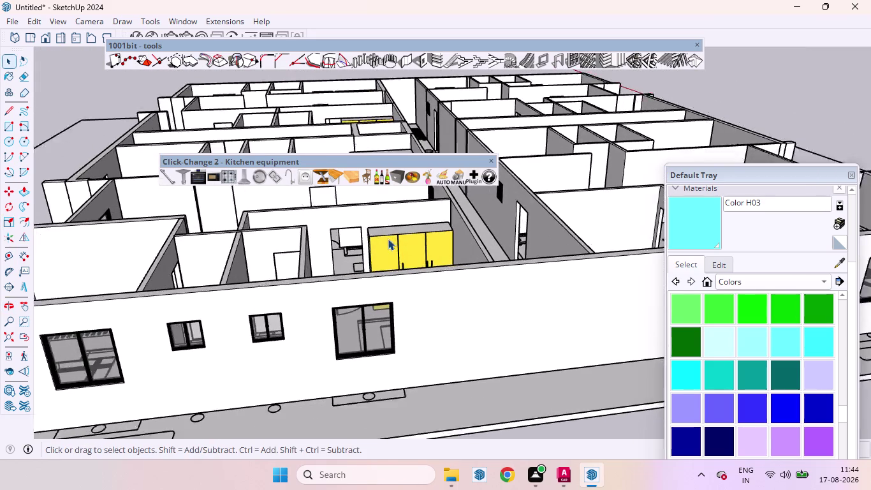
scroll(up, 3)
click(391, 270)
Paint all three yellow wardrobe doors with purple Color J03 inside the group, then exit.
triple_click(393, 271)
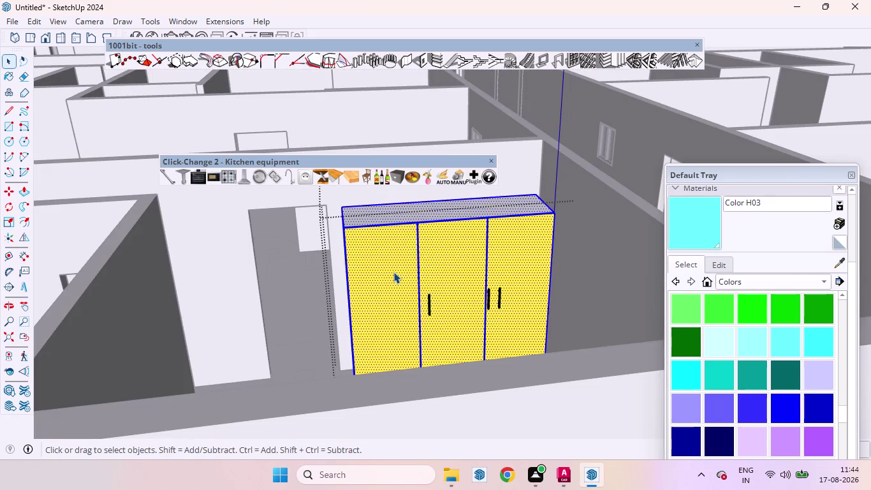
double_click(391, 278)
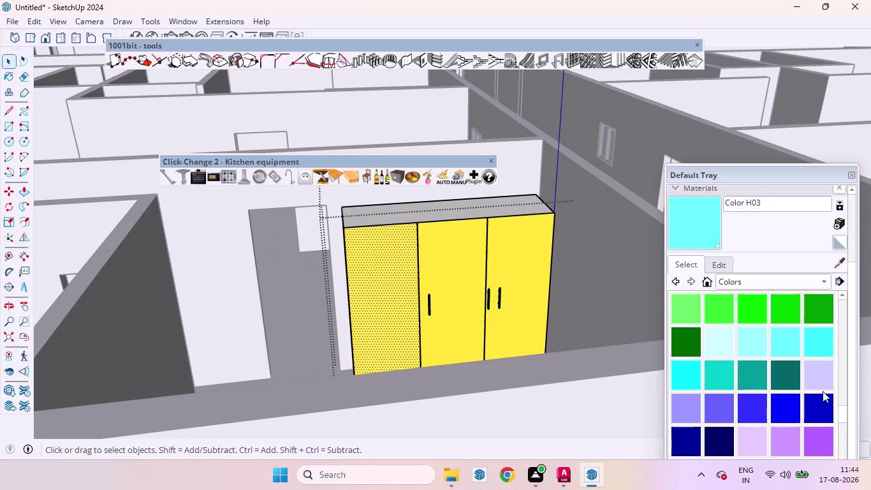
click(819, 442)
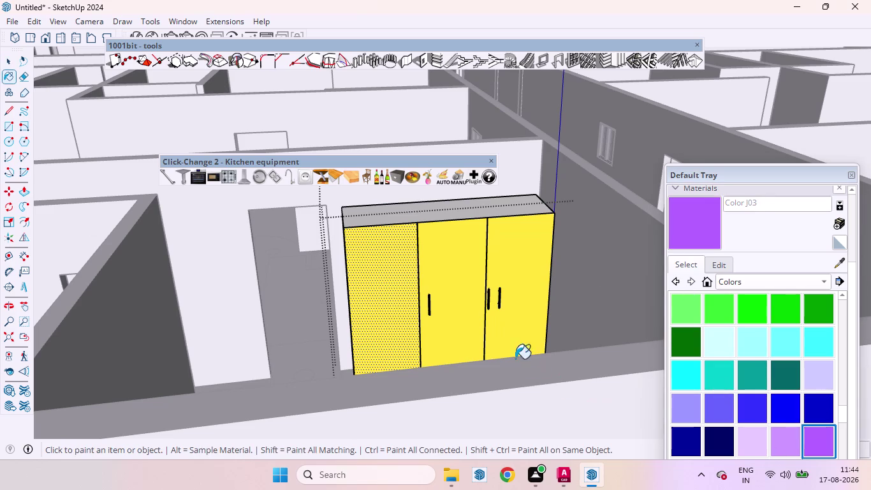
click(390, 318)
click(452, 302)
click(532, 277)
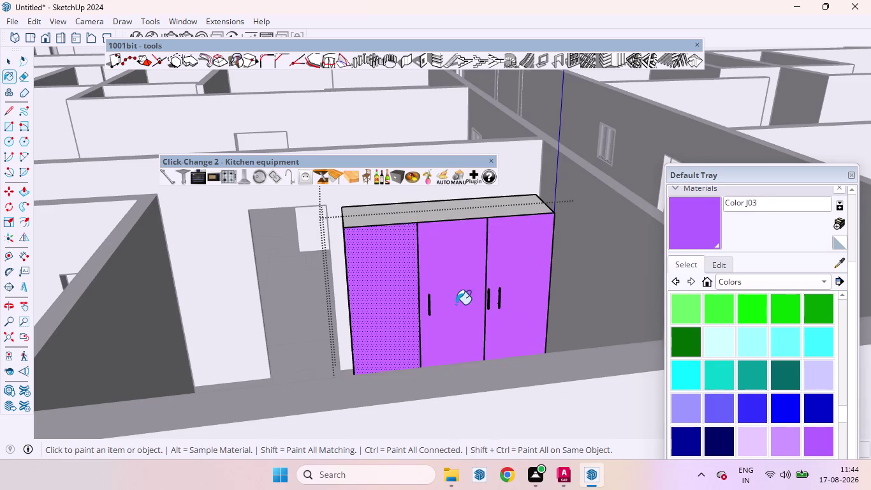
scroll(down, 3)
scroll(down, 3)
scroll(down, 3)
key(space)
click(532, 398)
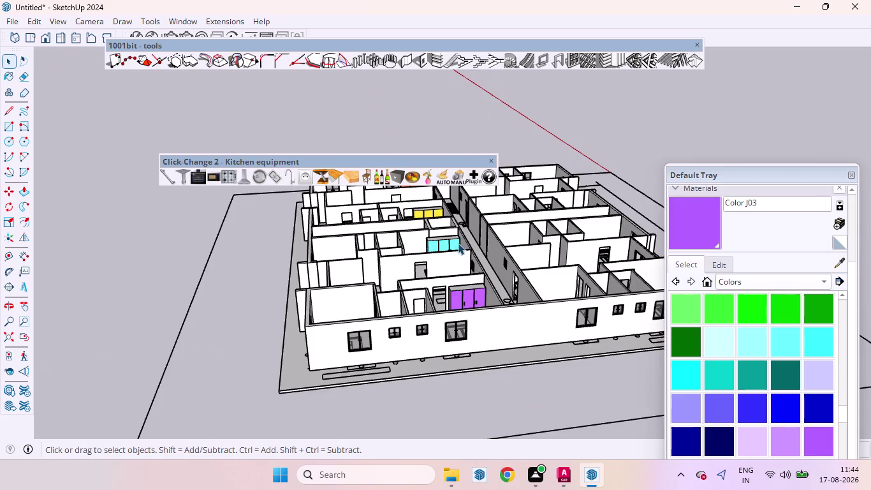
Orbit out to view the apartment floor plan from above.
scroll(down, 3)
scroll(up, 3)
middle_drag(476, 294, 476, 301)
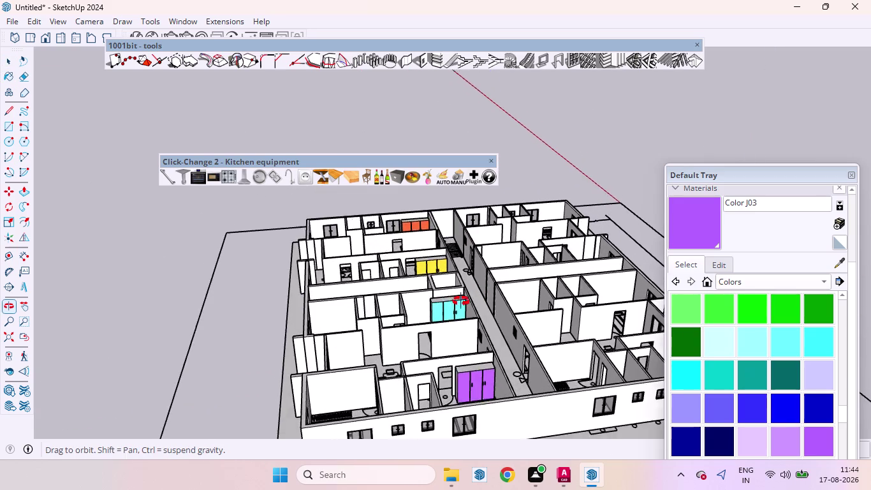
middle_drag(475, 301, 450, 310)
Select the purple wardrobe and start a copy-move of it.
scroll(down, 3)
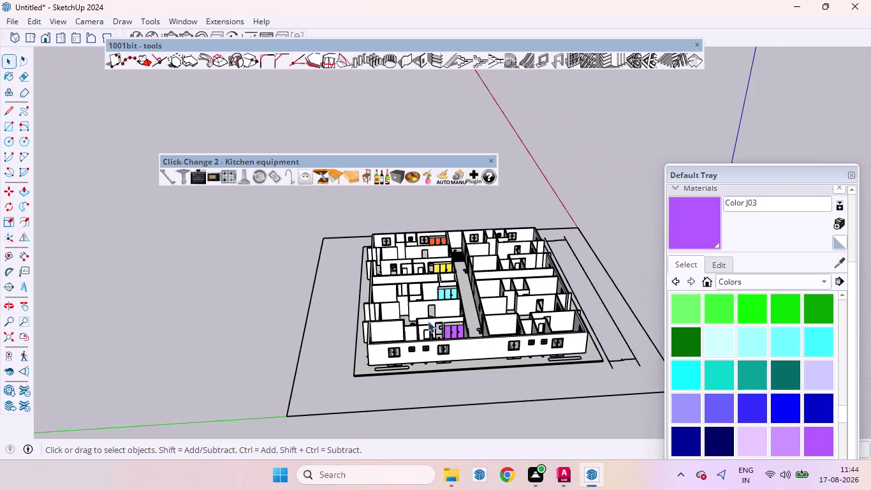
scroll(up, 3)
middle_drag(403, 292, 399, 415)
scroll(up, 3)
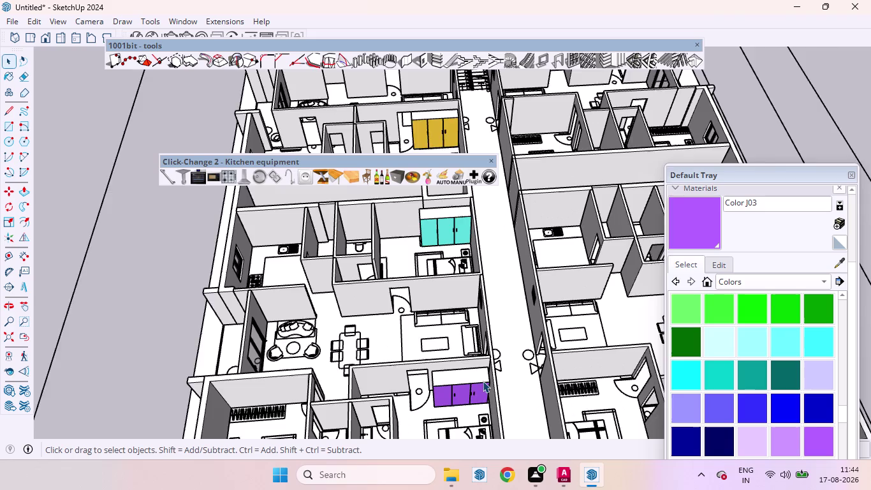
scroll(up, 3)
click(446, 378)
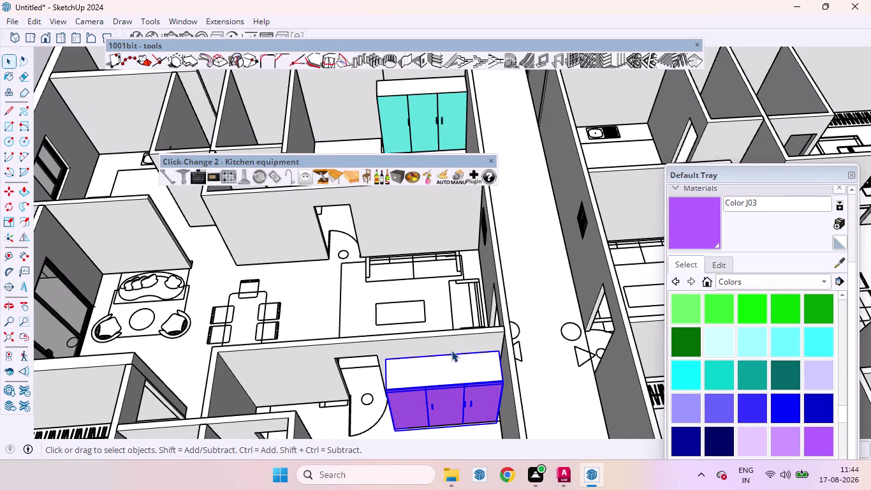
key(m)
Copy the wardrobe from its base corner to a wall in the neighbouring bedroom.
scroll(down, 3)
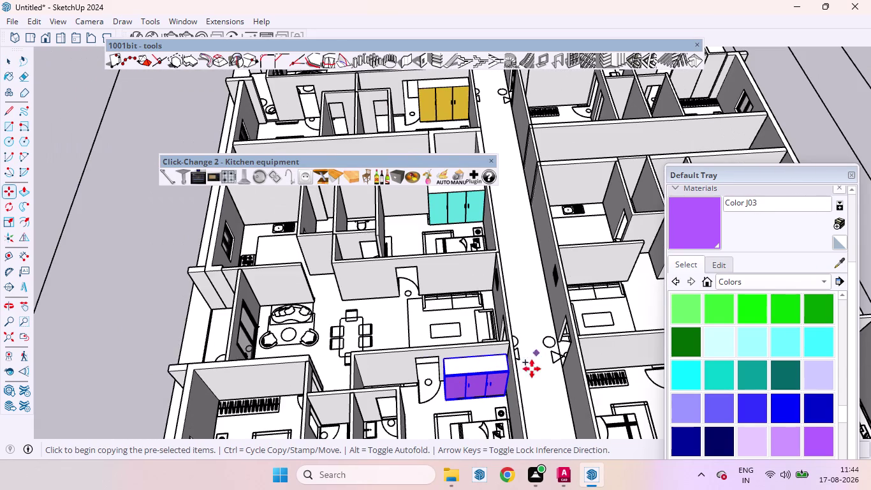
scroll(up, 3)
middle_drag(447, 399, 548, 353)
scroll(up, 3)
scroll(up, 3)
click(518, 317)
scroll(down, 3)
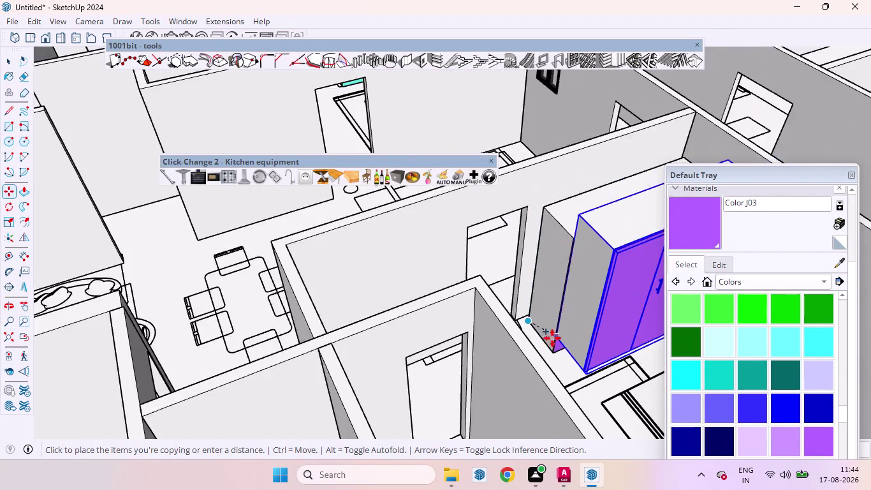
scroll(down, 3)
scroll(down, 3)
scroll(down, 3)
scroll(up, 3)
scroll(down, 3)
scroll(up, 3)
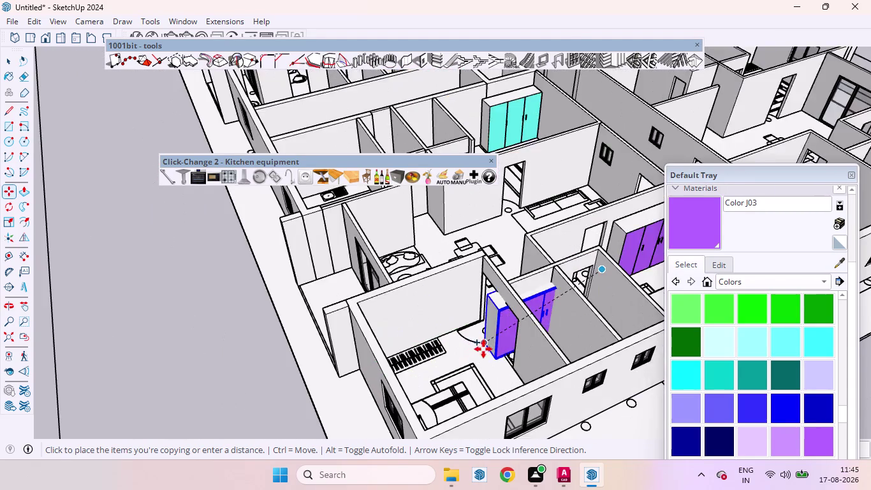
middle_drag(483, 348, 416, 403)
scroll(up, 3)
scroll(up, 3)
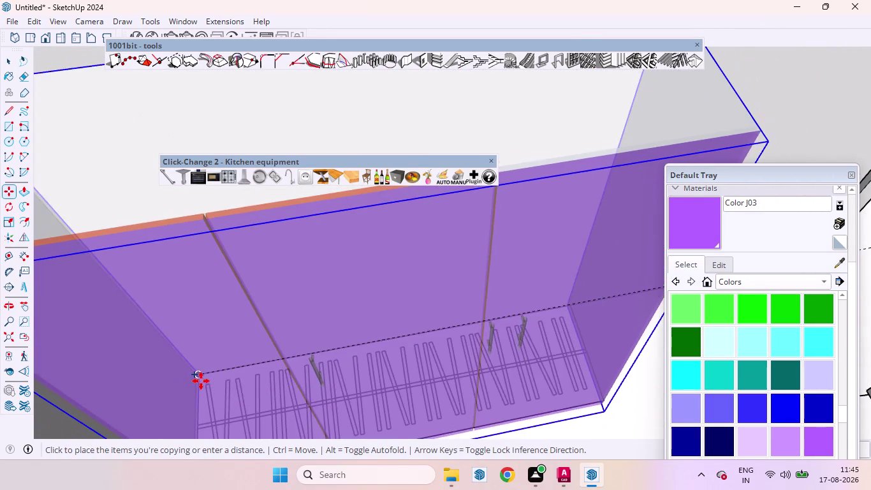
click(200, 380)
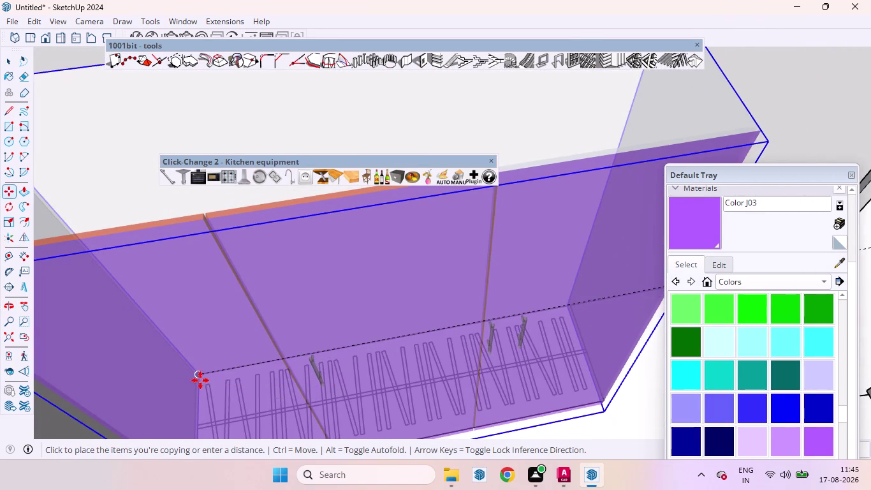
scroll(down, 3)
scroll(down, 3)
scroll(down, 3)
key(space)
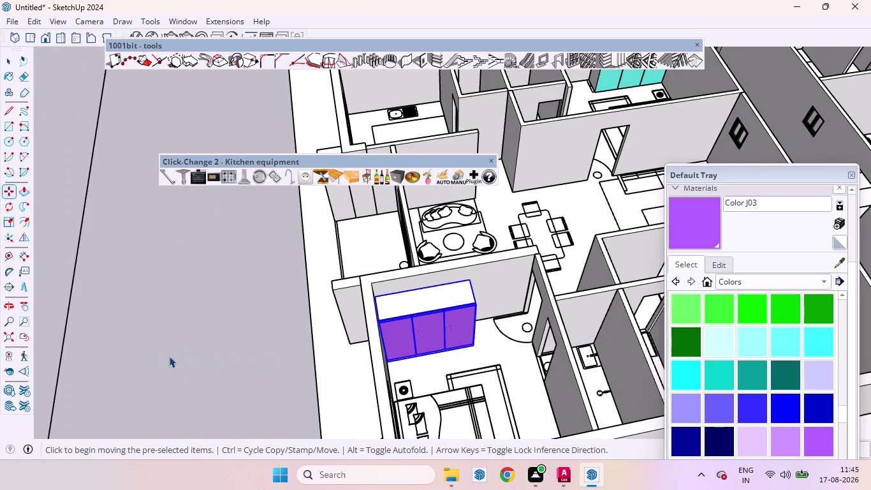
Open the copied wardrobe group for editing and select its middle door.
click(177, 352)
scroll(up, 3)
middle_drag(504, 342, 441, 324)
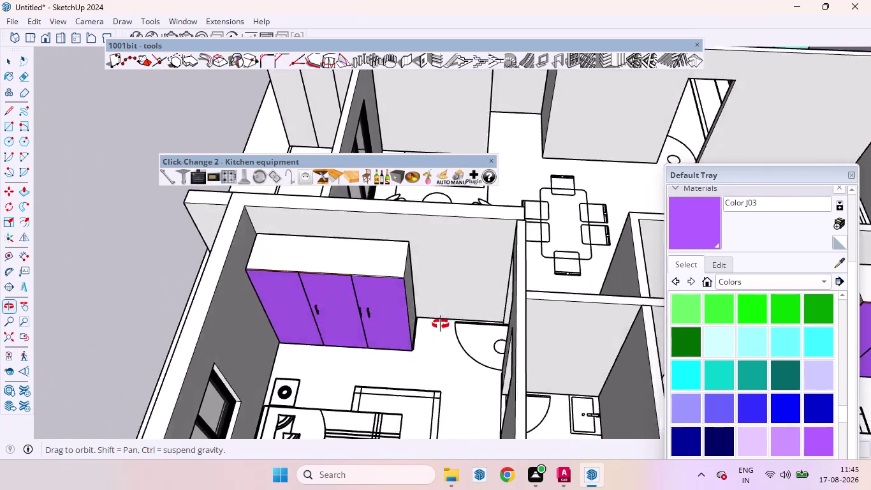
middle_drag(440, 324, 451, 314)
scroll(up, 3)
middle_drag(419, 306, 445, 264)
scroll(up, 3)
scroll(down, 3)
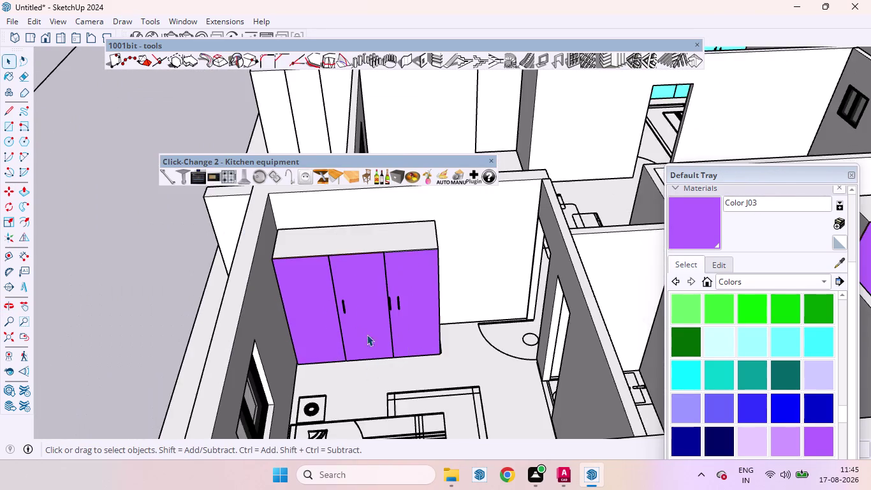
scroll(up, 3)
middle_drag(397, 274, 398, 264)
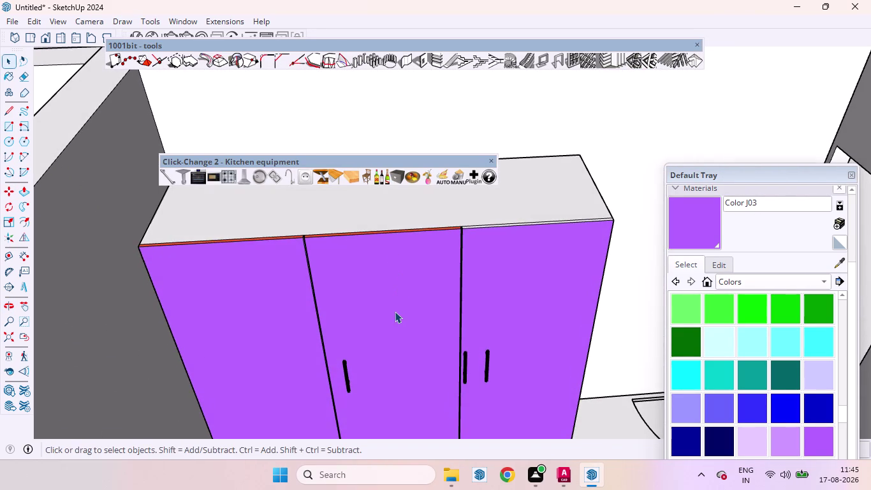
triple_click(395, 311)
triple_click(396, 315)
double_click(395, 315)
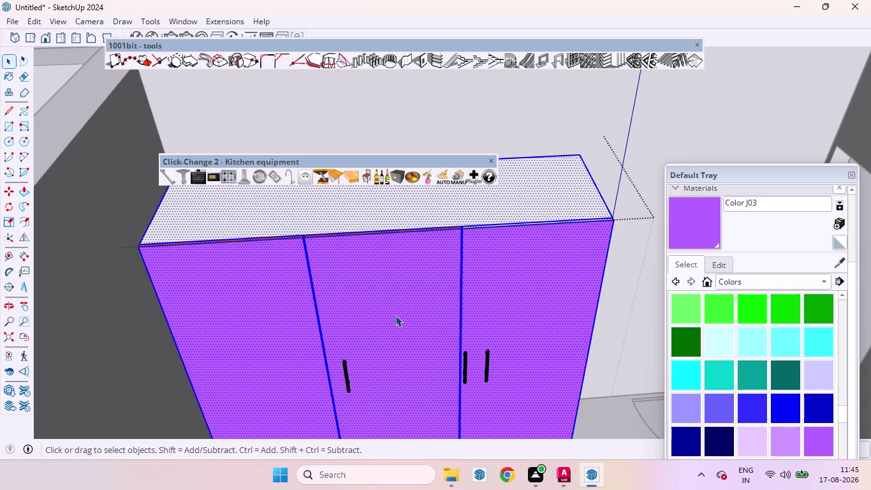
click(388, 320)
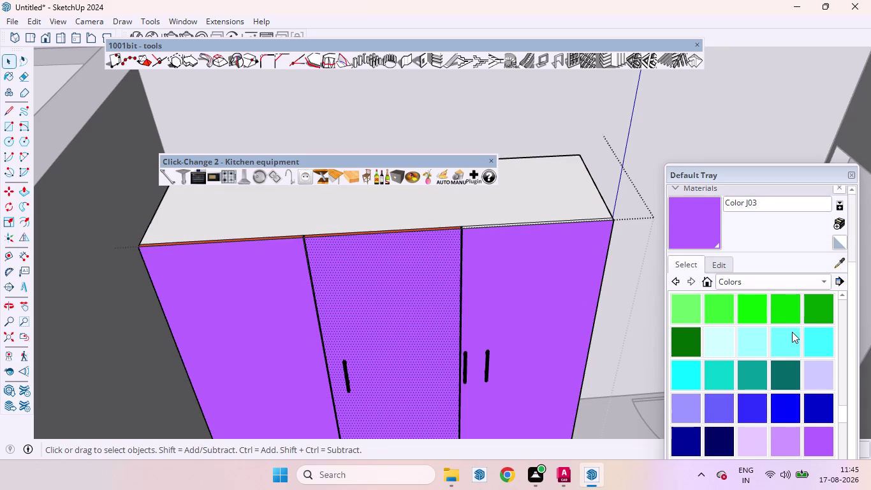
Paint the wardrobe's three doors with the green Teddy_BookCover material.
scroll(down, 3)
scroll(down, 3)
scroll(down, 3)
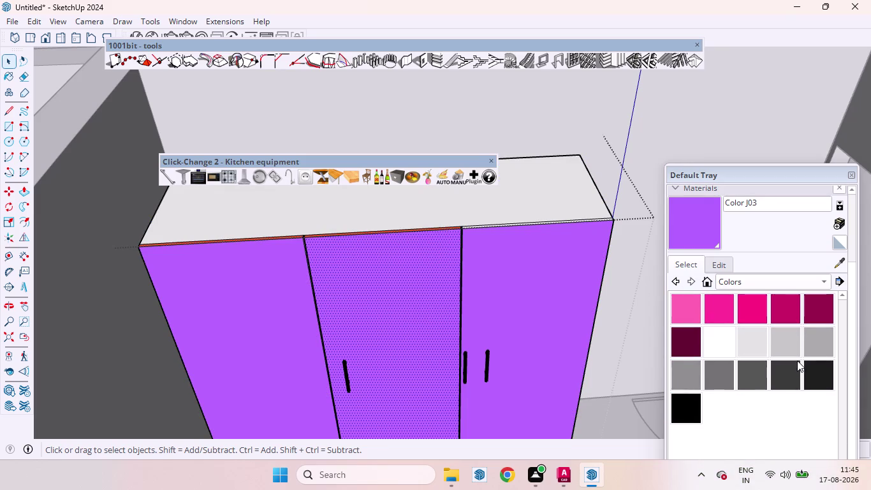
scroll(up, 3)
scroll(up, 3)
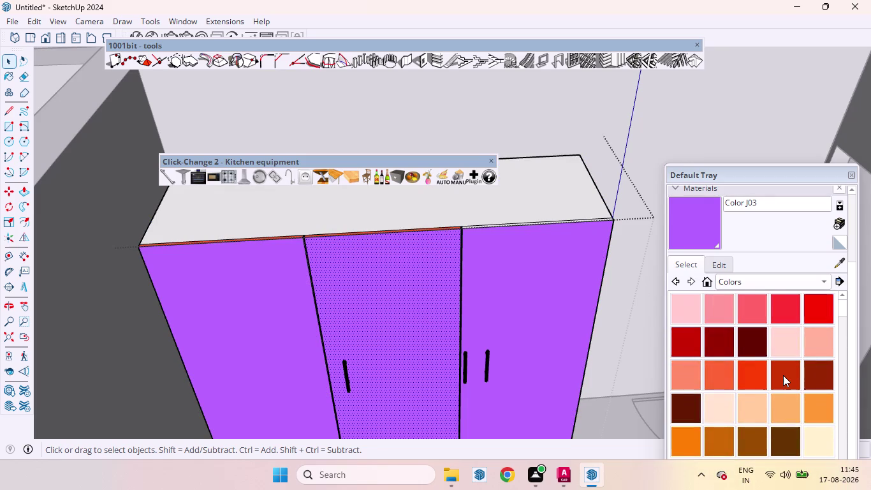
scroll(up, 3)
click(718, 267)
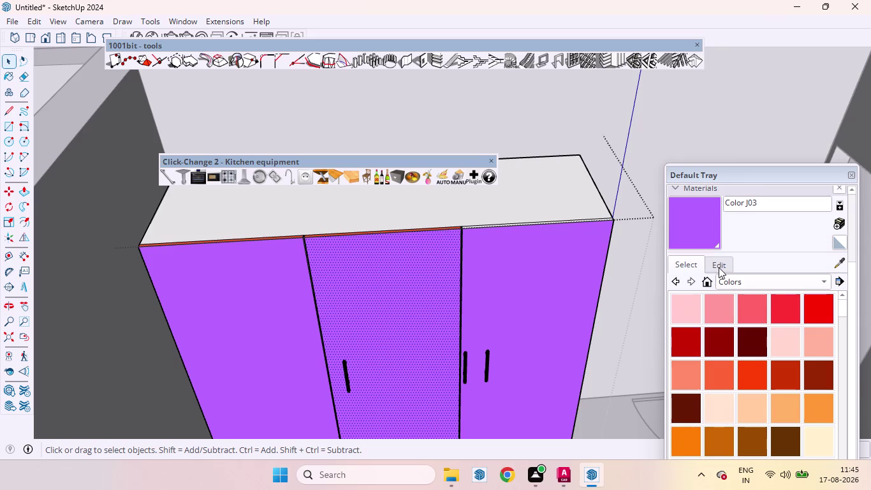
click(684, 264)
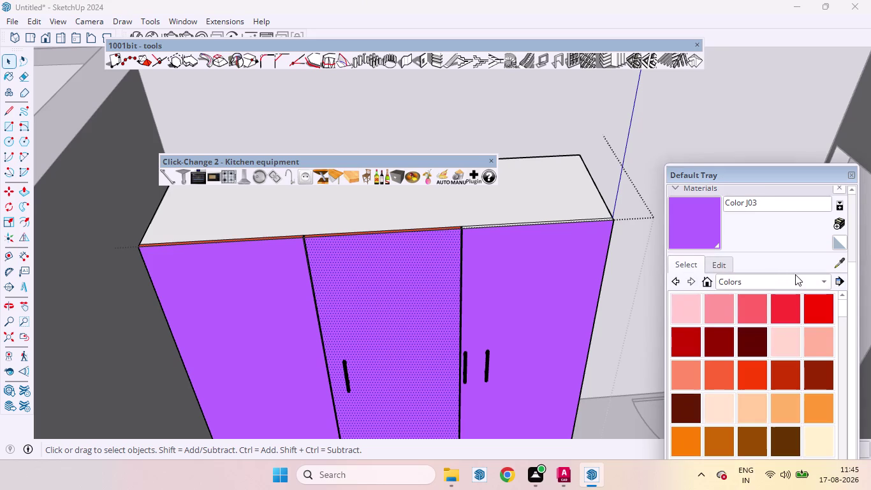
click(807, 278)
click(700, 213)
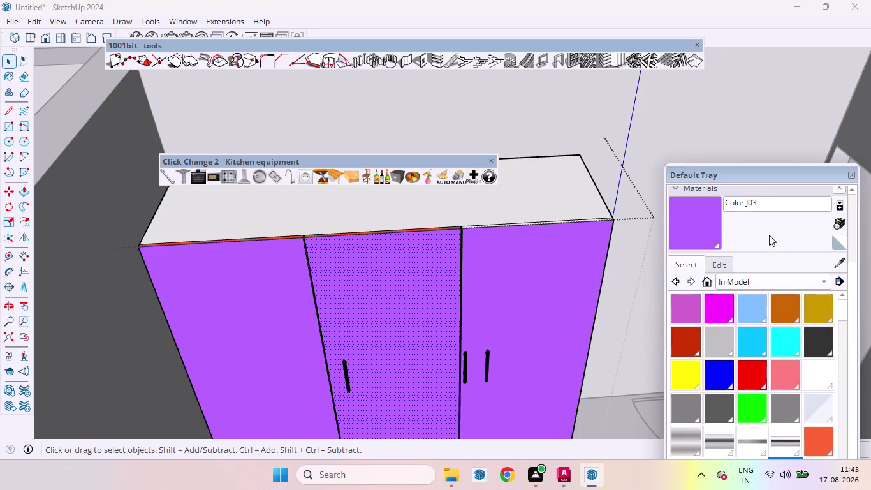
scroll(down, 3)
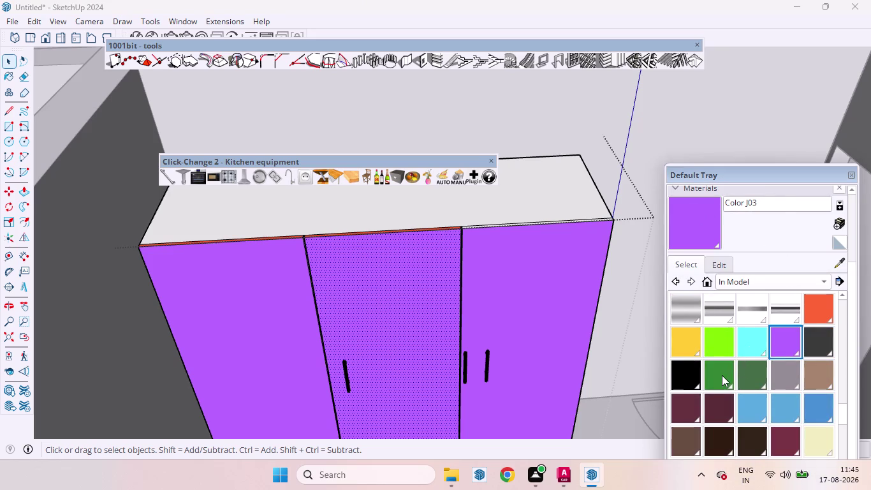
click(722, 374)
click(520, 330)
click(403, 323)
click(273, 328)
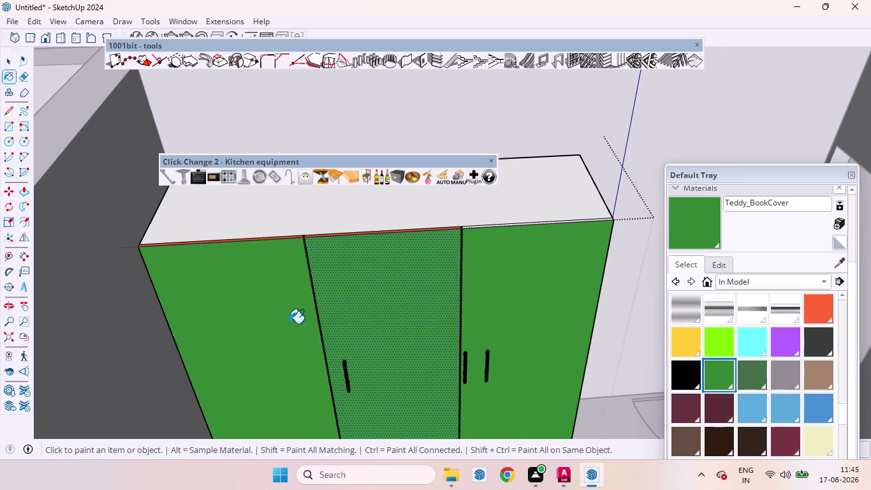
Clear the selection and orbit to a top-down view of the whole floor plan.
scroll(down, 3)
scroll(down, 3)
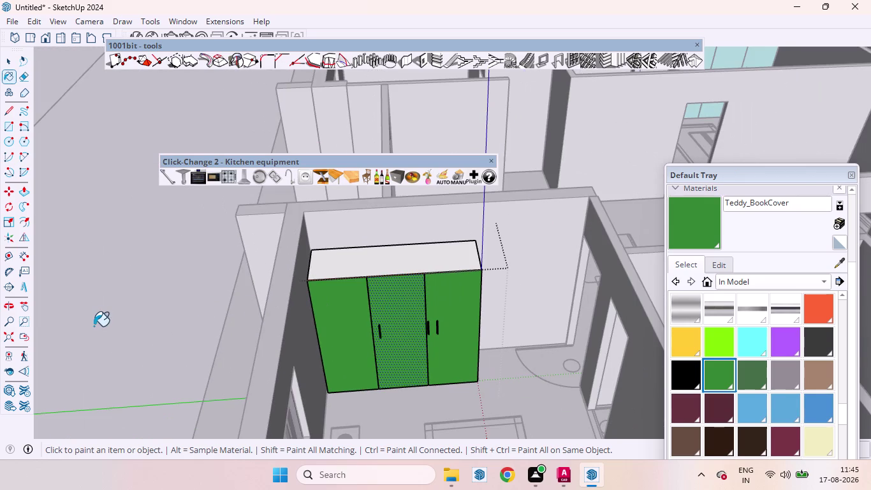
key(space)
click(109, 306)
scroll(down, 3)
scroll(down, 3)
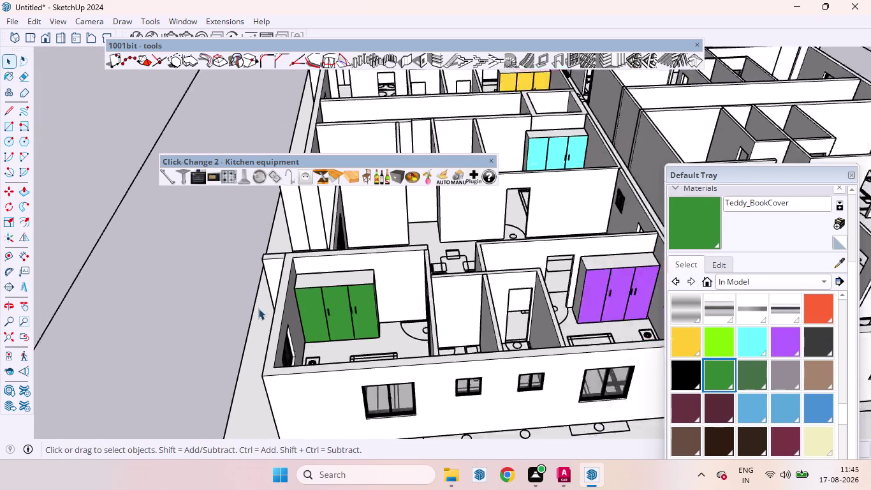
scroll(down, 3)
scroll(down, 3)
scroll(up, 3)
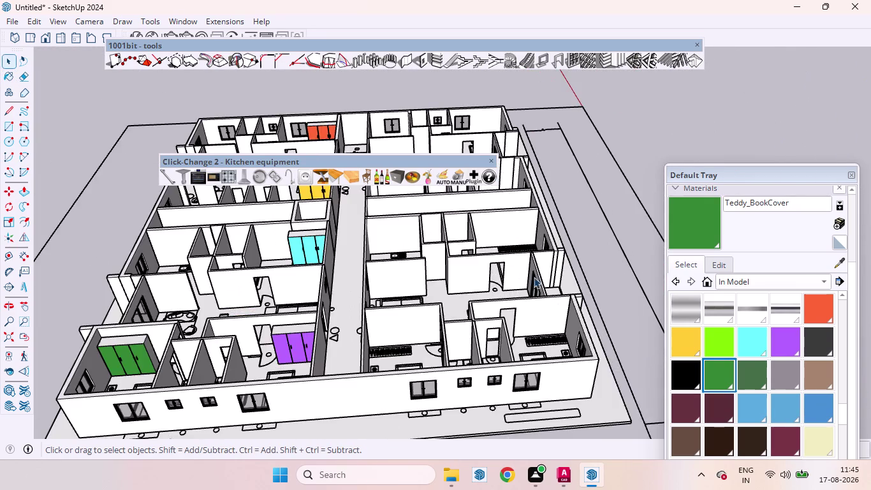
scroll(down, 3)
middle_drag(543, 298, 545, 449)
scroll(down, 3)
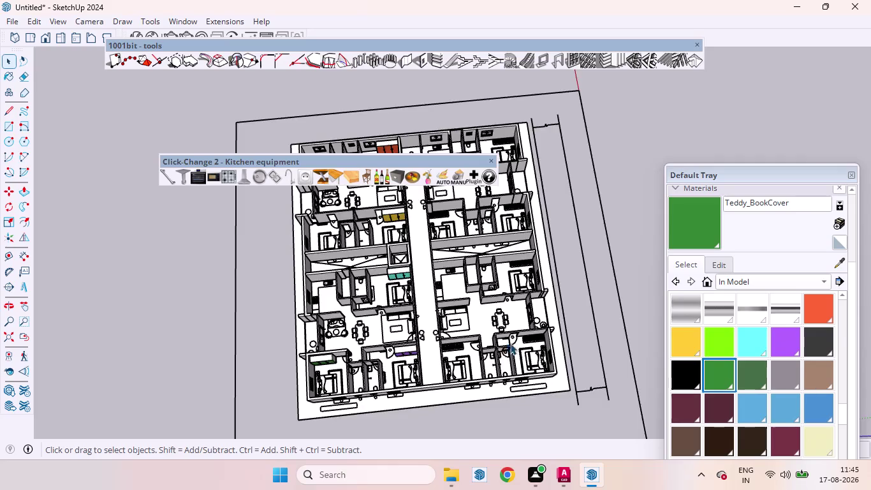
scroll(down, 3)
scroll(up, 3)
Select the four left-wing wardrobes and start moving them.
click(448, 379)
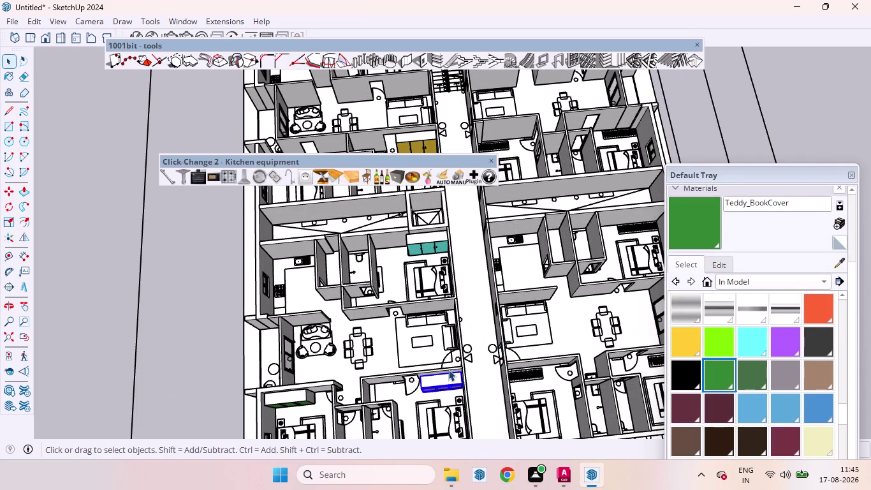
click(416, 233)
scroll(down, 3)
scroll(up, 3)
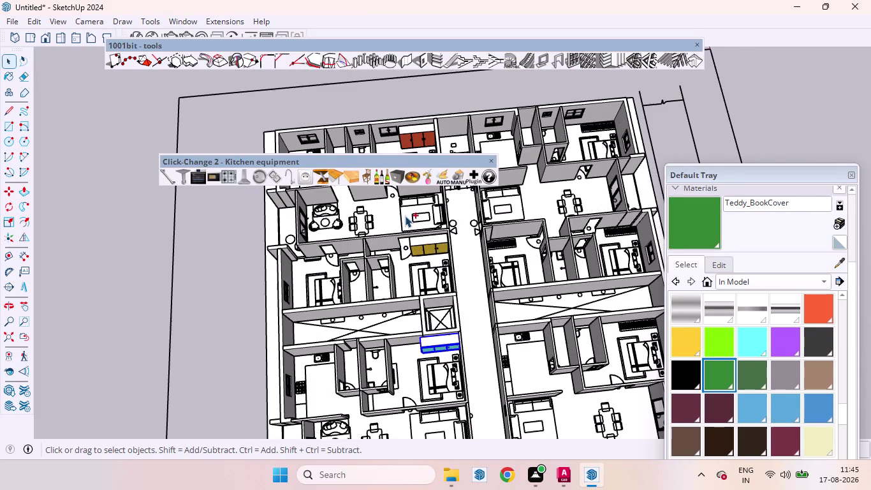
click(426, 240)
scroll(down, 3)
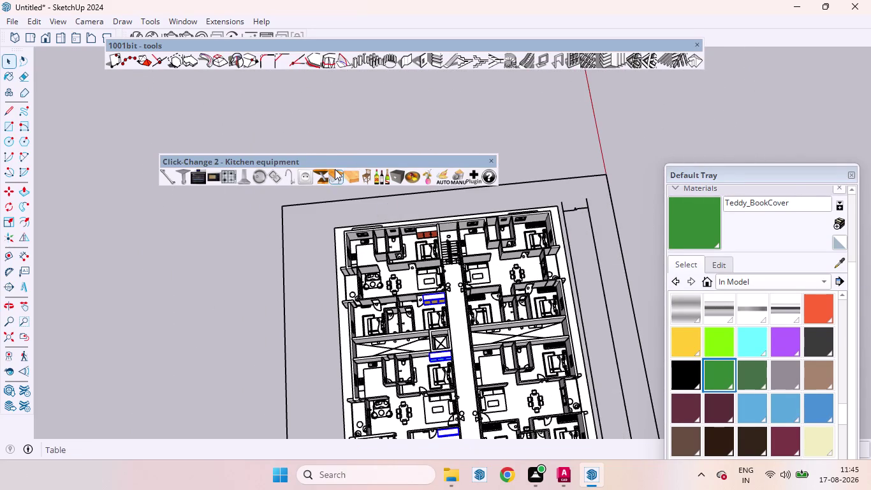
scroll(up, 3)
click(422, 211)
scroll(down, 3)
scroll(up, 3)
scroll(down, 3)
scroll(down, 3)
scroll(down, 3)
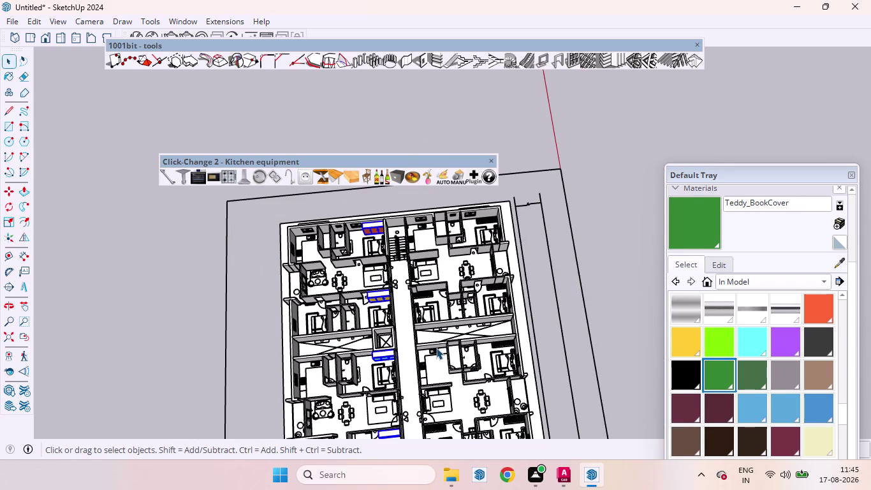
key(m)
scroll(down, 3)
Use the purple wardrobe's bottom corner as the copy base point.
scroll(up, 3)
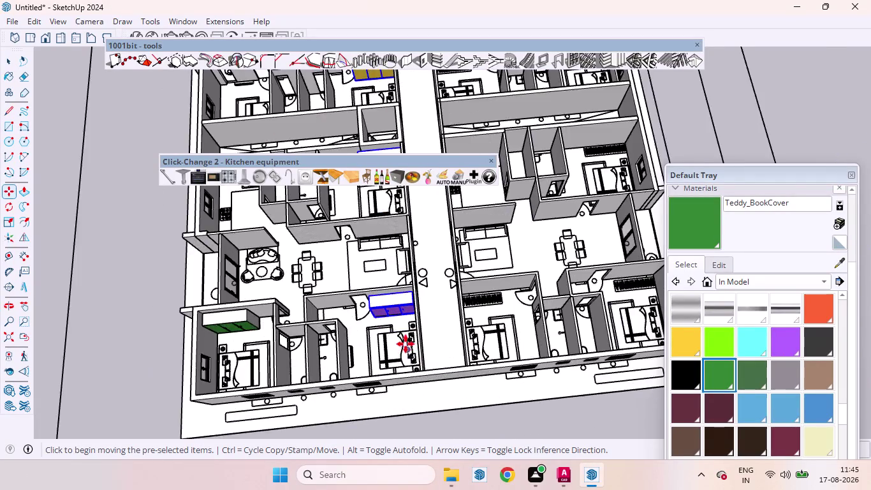
scroll(up, 3)
middle_drag(412, 325, 433, 258)
scroll(up, 3)
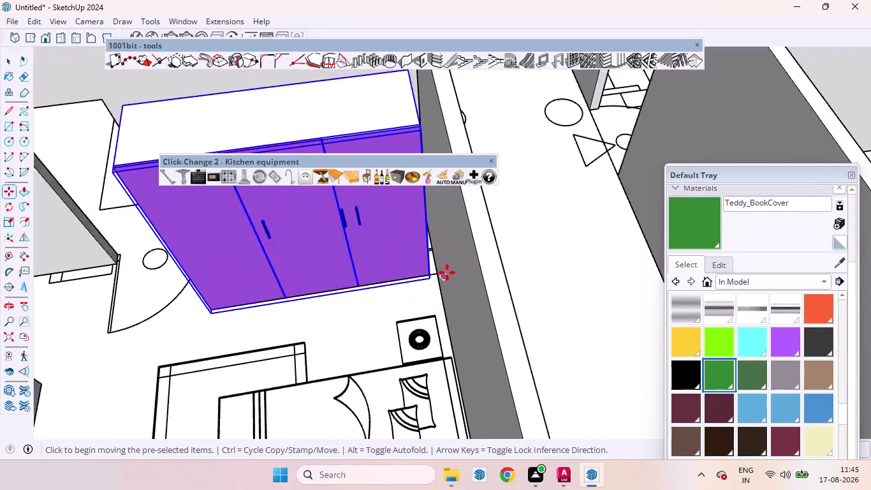
scroll(up, 3)
scroll(up, 3)
middle_drag(425, 269, 476, 251)
scroll(up, 3)
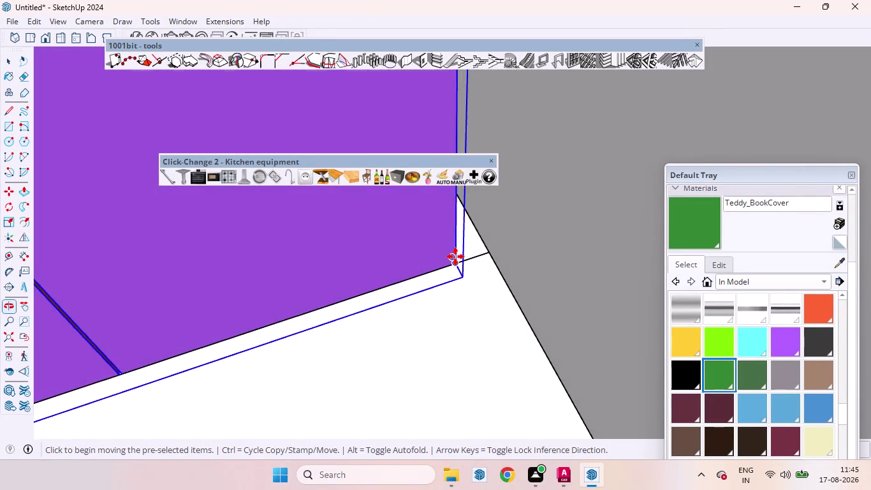
scroll(up, 3)
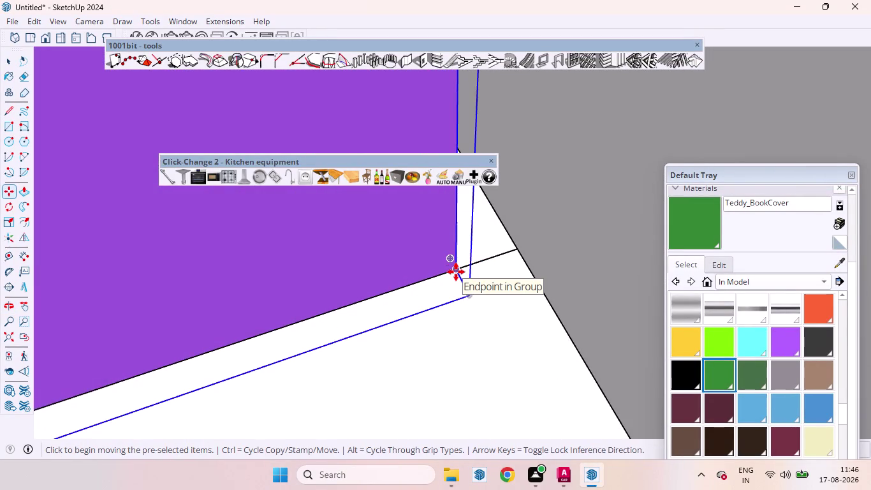
click(456, 272)
Place the wardrobe copies in the matching right-wing bedrooms and return to Select.
scroll(down, 3)
scroll(down, 3)
scroll(down, 3)
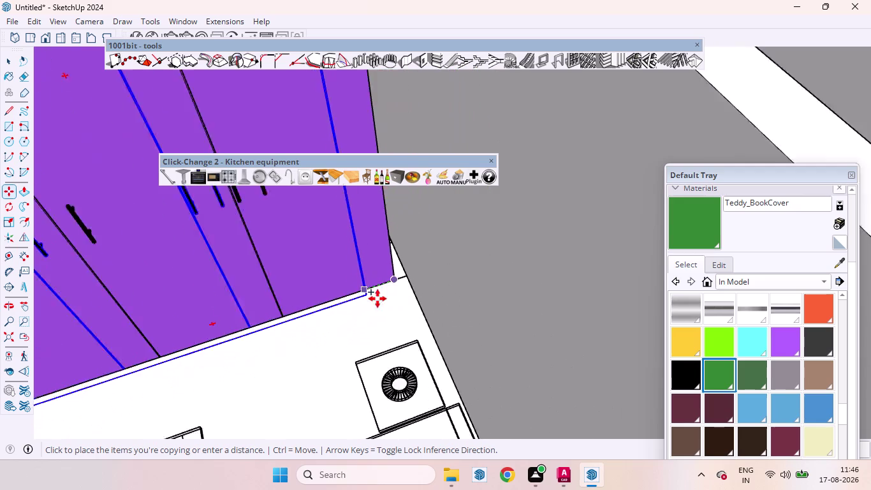
scroll(down, 3)
scroll(up, 3)
scroll(down, 3)
scroll(down, 3)
scroll(down, 3)
scroll(down, 3)
scroll(down, 3)
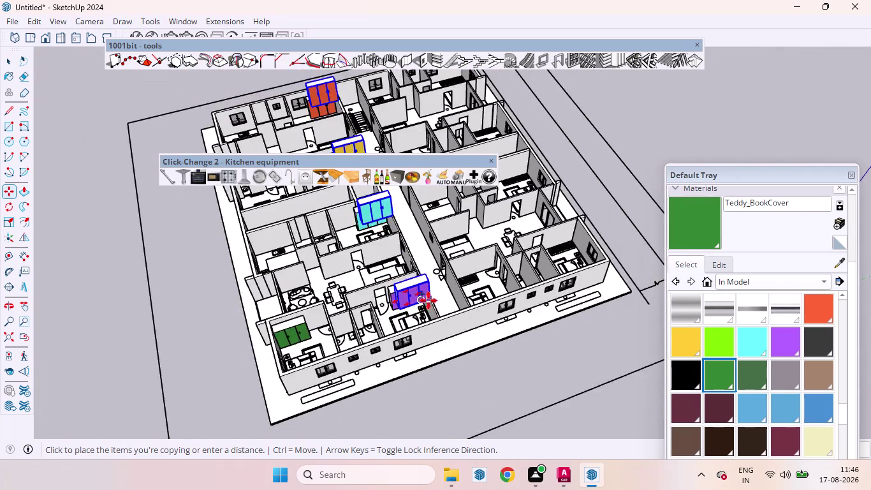
scroll(down, 3)
scroll(up, 3)
scroll(down, 3)
scroll(up, 3)
scroll(up, 3)
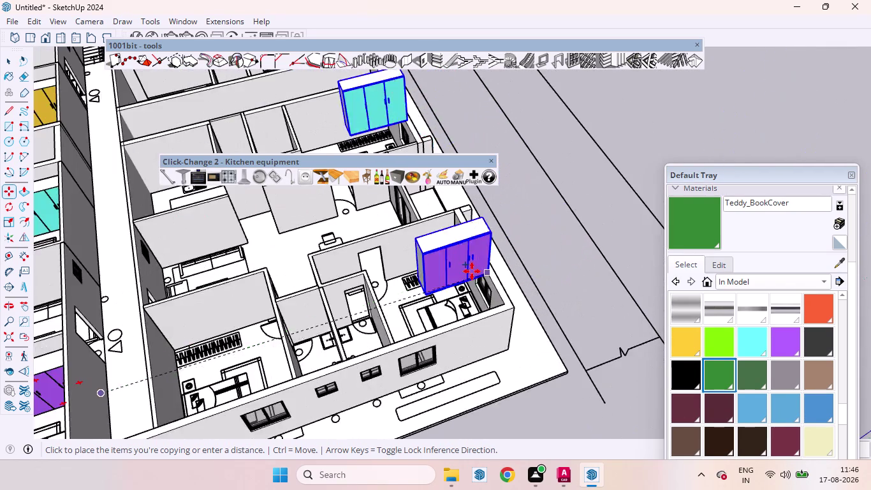
scroll(up, 3)
scroll(up, 3)
scroll(up, 3)
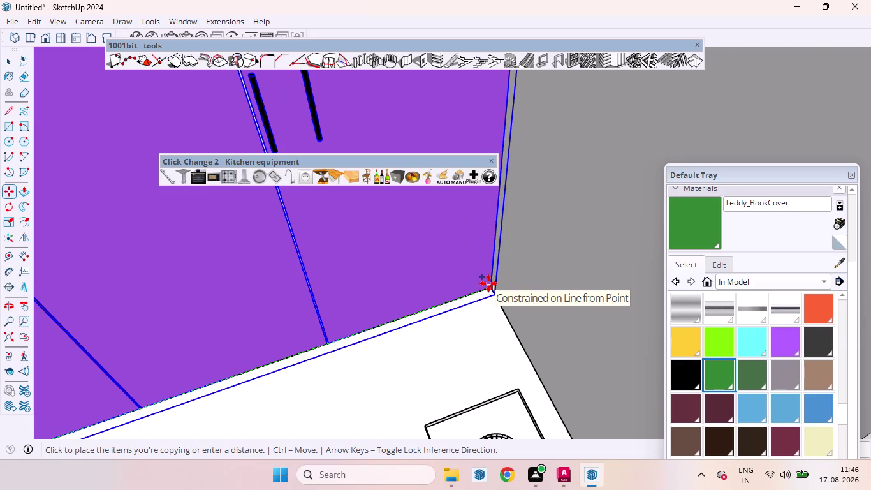
click(488, 283)
scroll(down, 3)
scroll(up, 3)
scroll(down, 3)
scroll(down, 3)
scroll(down, 3)
scroll(down, 3)
scroll(up, 3)
scroll(down, 3)
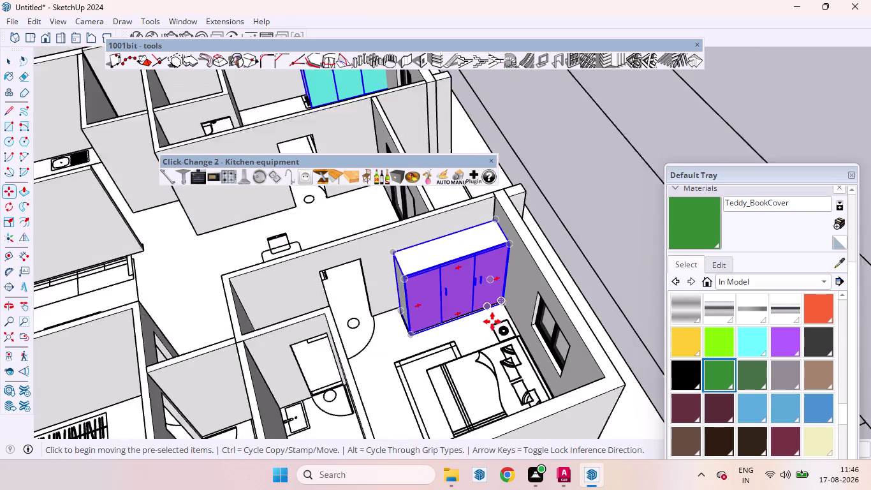
scroll(down, 3)
scroll(down, 3)
key(space)
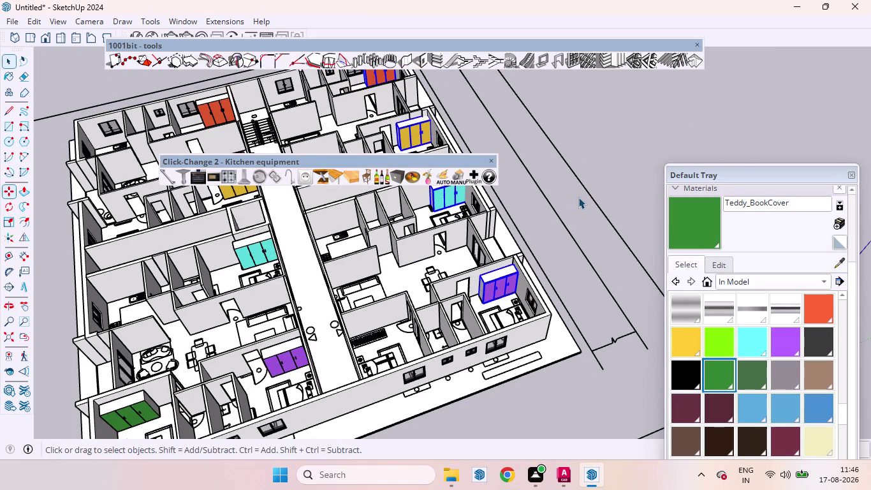
Move the copied cyan wardrobe by its bottom corner against its right-wing bedroom wall.
click(568, 210)
scroll(down, 3)
scroll(up, 3)
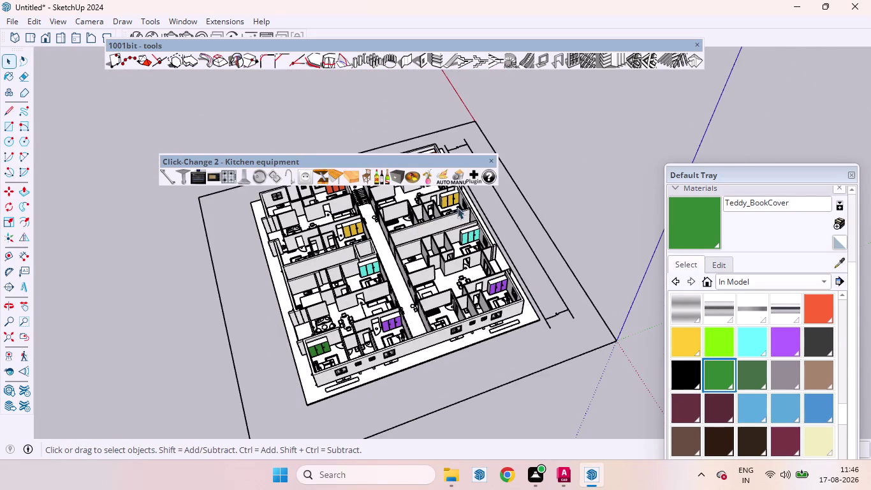
scroll(up, 3)
scroll(down, 3)
scroll(down, 3)
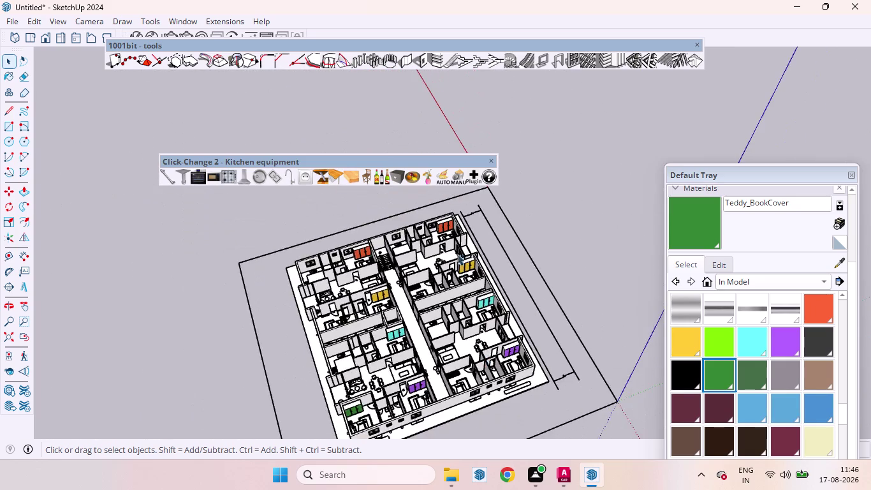
scroll(up, 3)
middle_drag(486, 297, 465, 226)
scroll(up, 3)
scroll(down, 3)
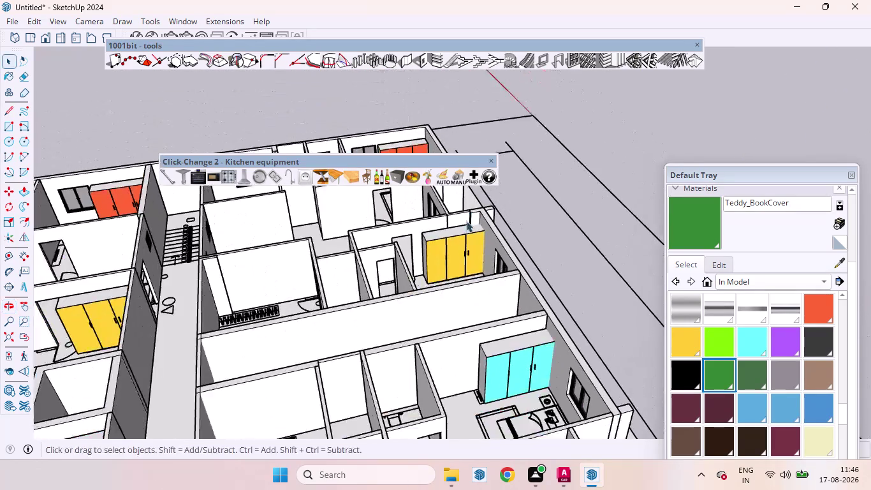
scroll(down, 3)
click(515, 355)
scroll(up, 3)
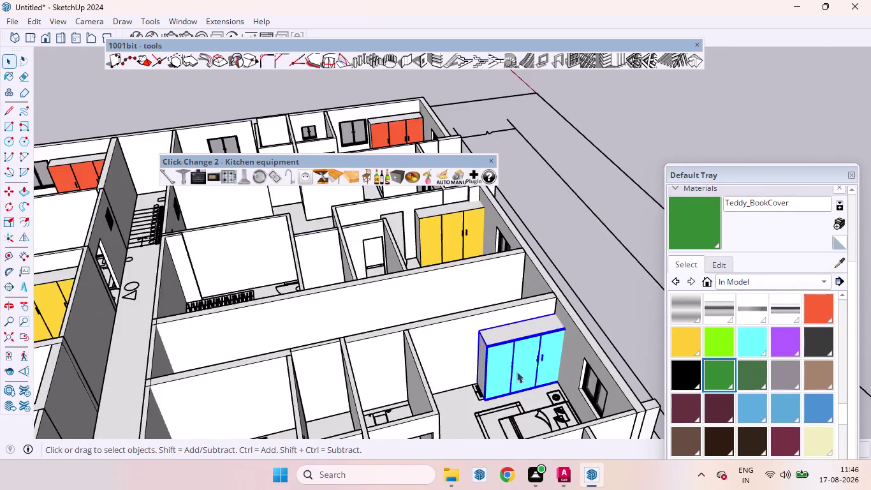
scroll(up, 3)
key(m)
scroll(up, 3)
middle_drag(454, 421, 468, 416)
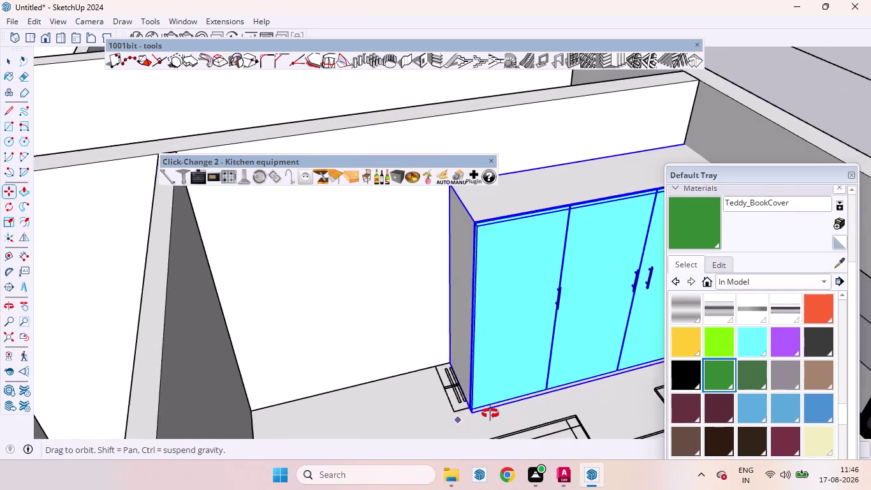
middle_drag(469, 416, 524, 448)
scroll(up, 3)
click(507, 365)
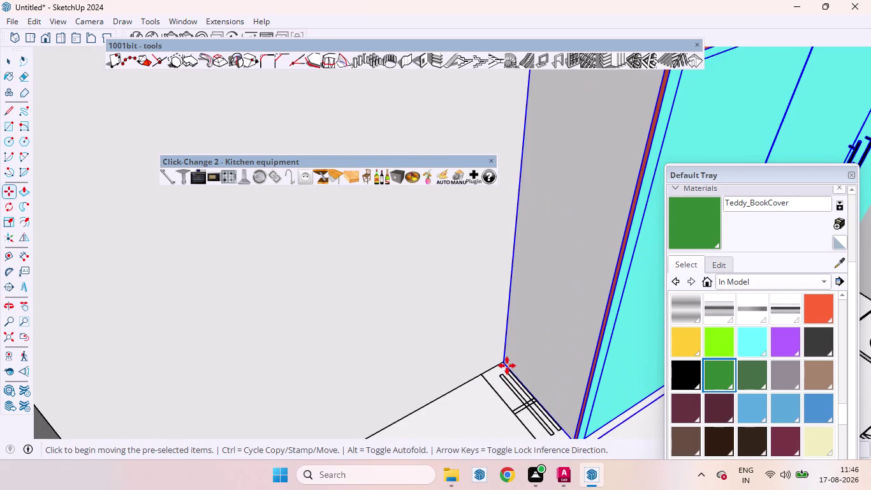
click(486, 377)
scroll(down, 3)
scroll(up, 3)
scroll(down, 3)
scroll(down, 3)
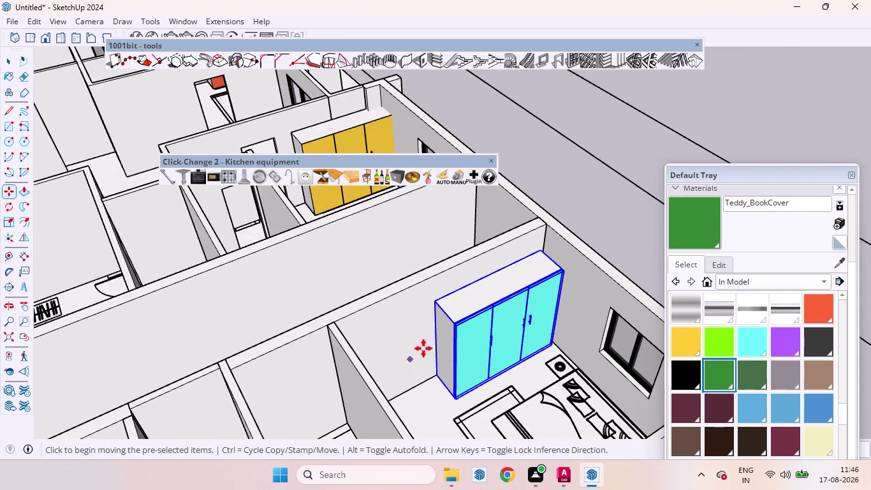
key(space)
click(607, 243)
Move the copied yellow wardrobe by its bottom corner against its wall, entering values 1 and 2.
scroll(down, 3)
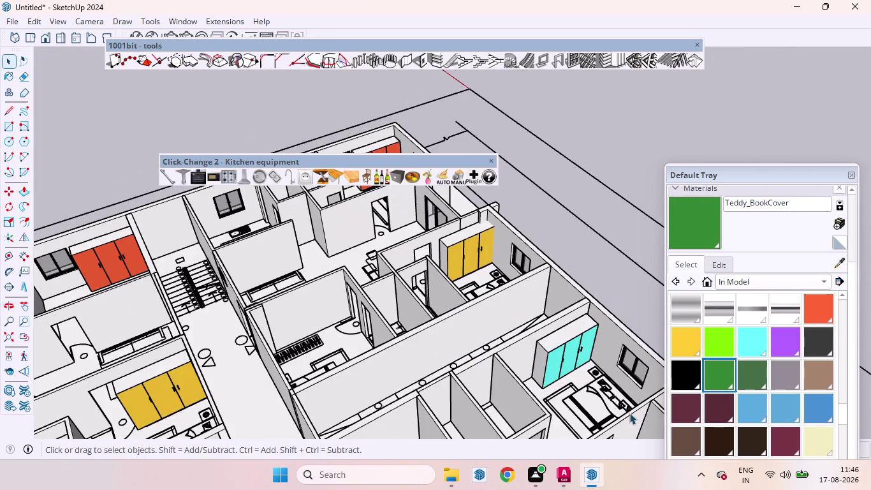
scroll(up, 3)
click(464, 267)
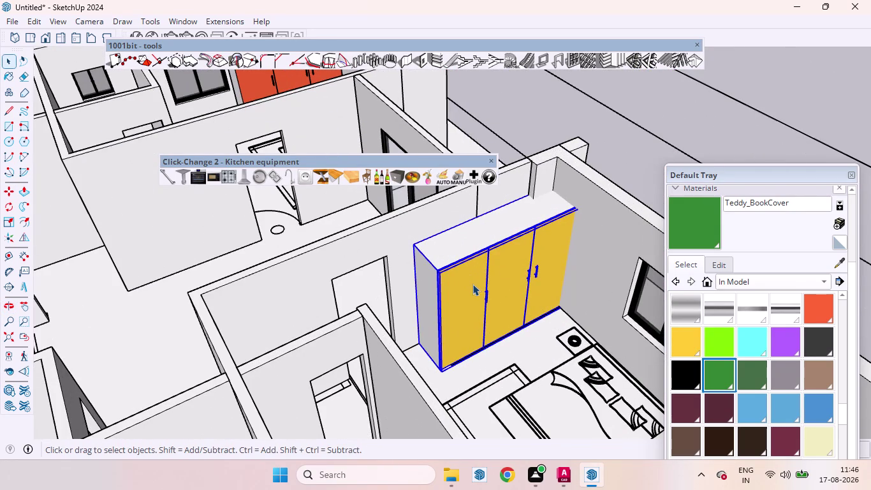
key(m)
scroll(up, 3)
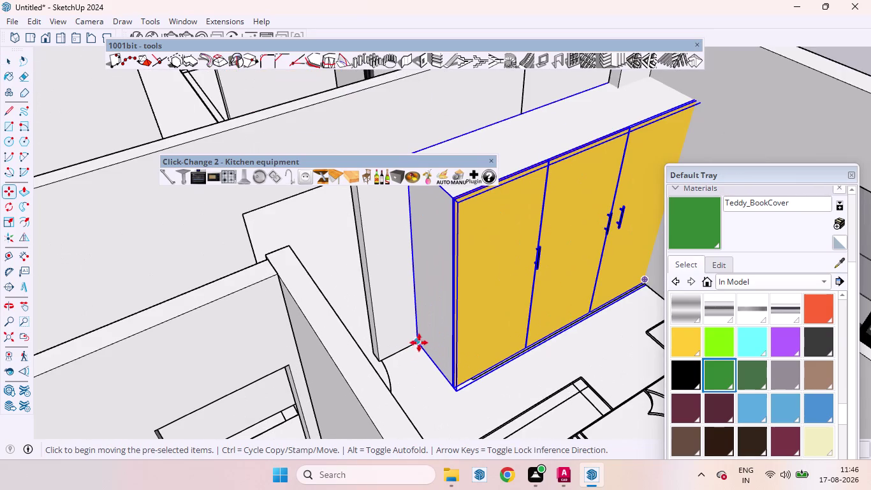
click(417, 339)
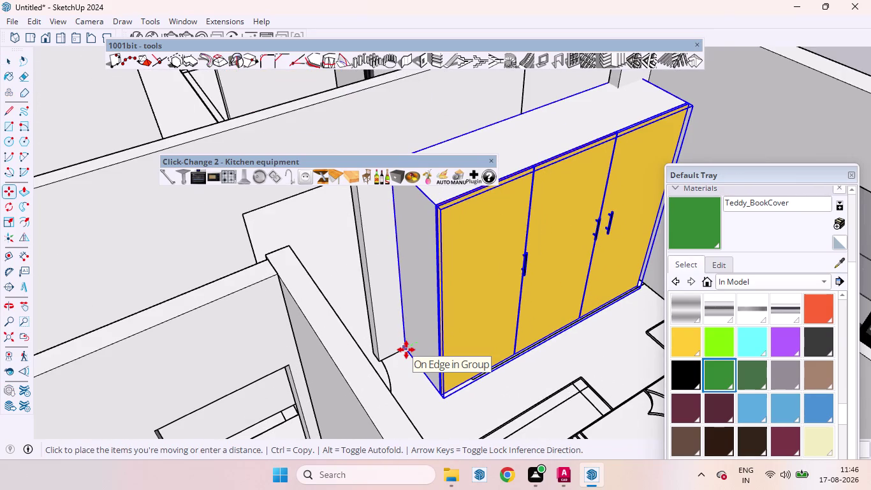
key(1)
key(Return)
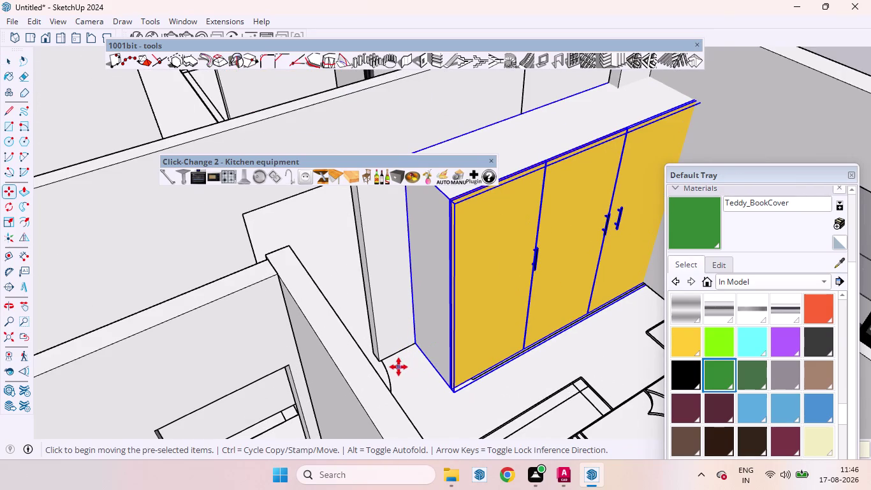
key(2)
key(Return)
scroll(down, 3)
scroll(down, 3)
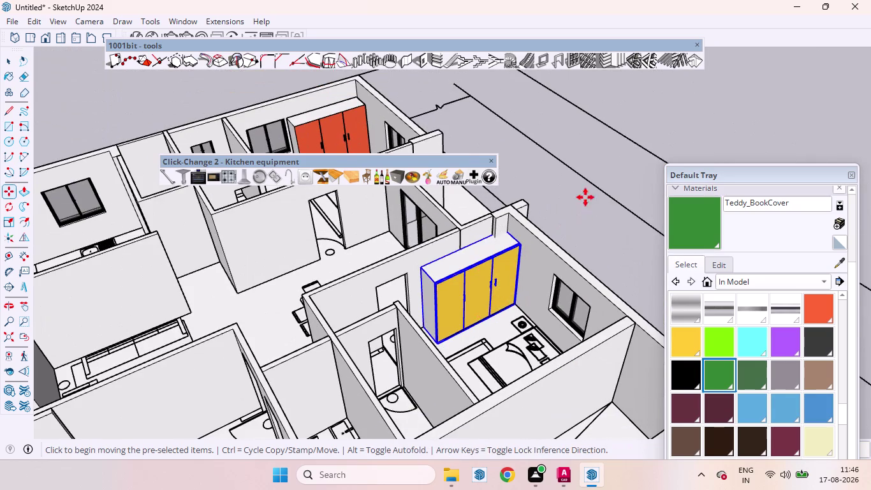
key(space)
click(597, 213)
scroll(down, 3)
scroll(down, 3)
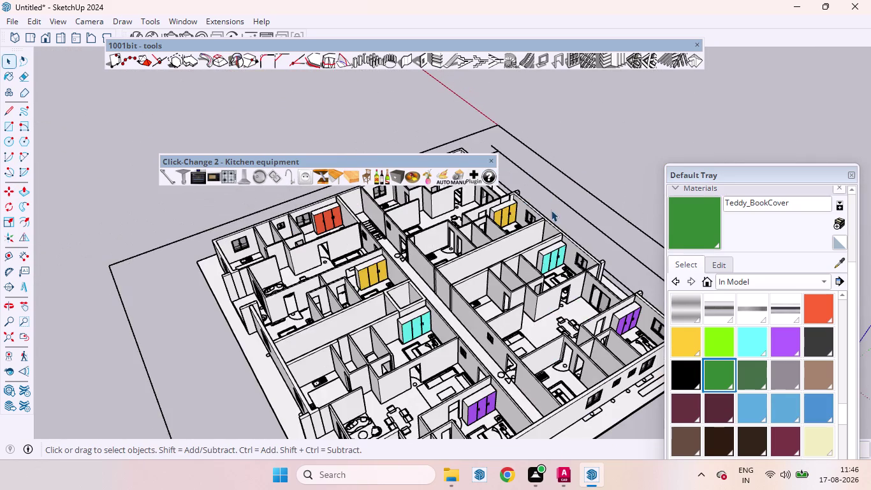
Select the green wardrobe and get ready to move it with the Move tool.
scroll(down, 3)
scroll(up, 3)
middle_drag(561, 274, 465, 252)
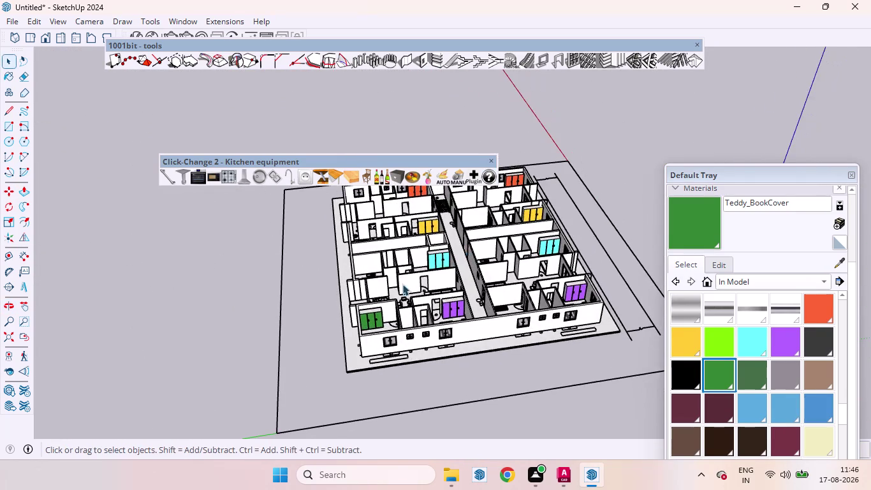
scroll(up, 3)
click(384, 297)
scroll(up, 3)
middle_drag(449, 335, 378, 344)
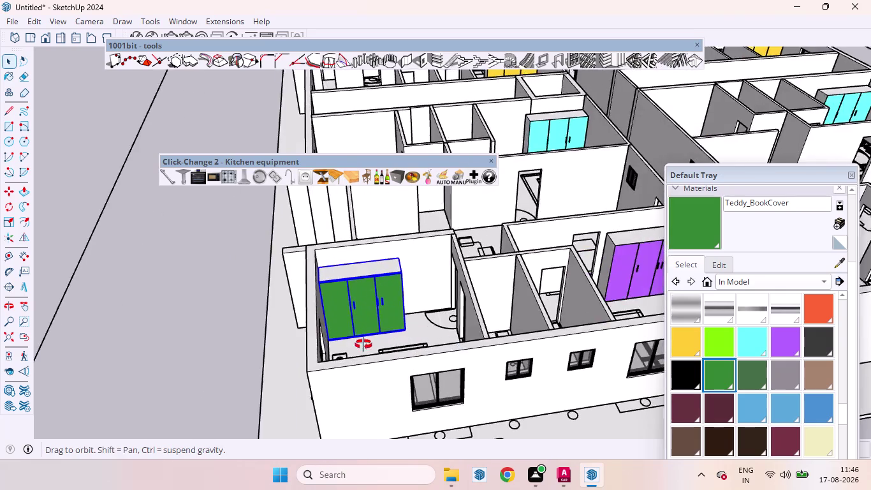
middle_drag(378, 344, 326, 353)
key(m)
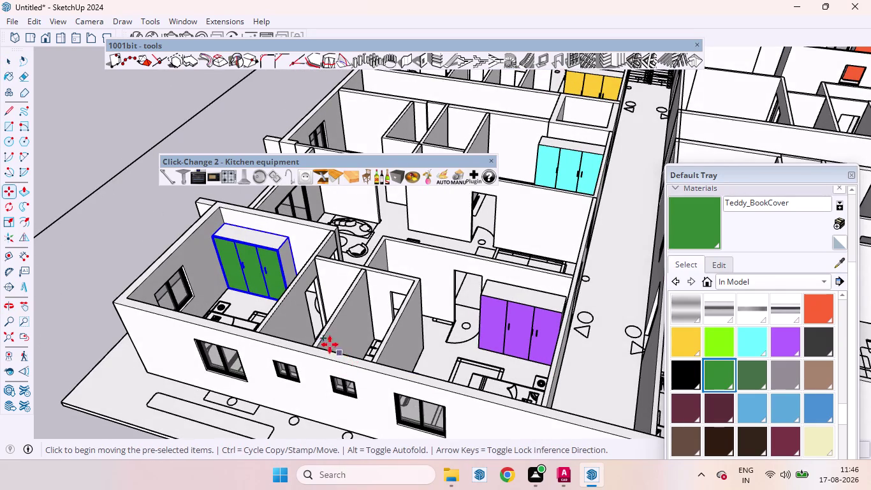
scroll(up, 3)
middle_drag(295, 262, 333, 357)
scroll(up, 3)
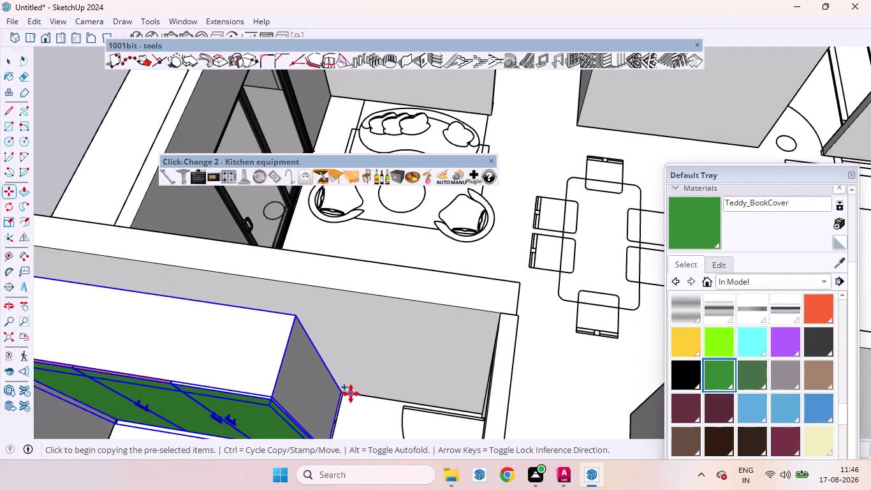
scroll(up, 3)
Place a copy of the green wardrobe, snapped by its corner, against a central bedroom wall.
click(336, 391)
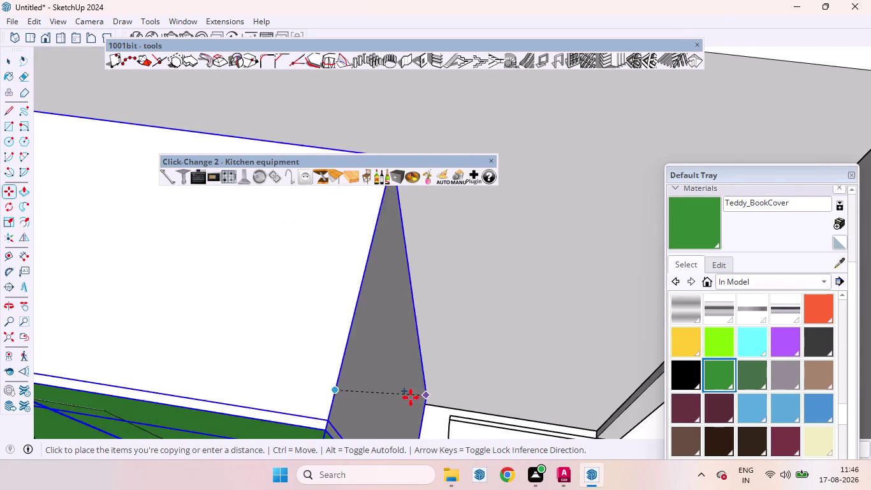
scroll(down, 3)
scroll(up, 3)
scroll(down, 3)
scroll(down, 3)
scroll(down, 3)
scroll(down, 3)
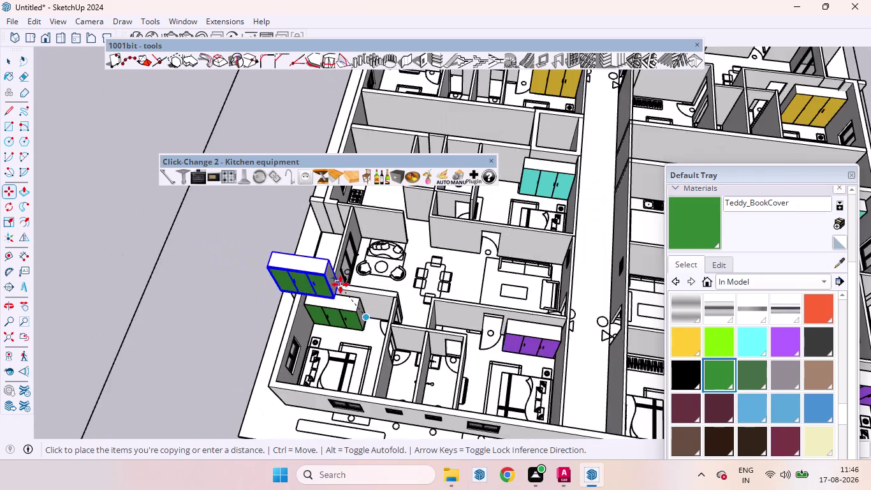
scroll(down, 3)
scroll(up, 3)
scroll(up, 3)
scroll(up, 3)
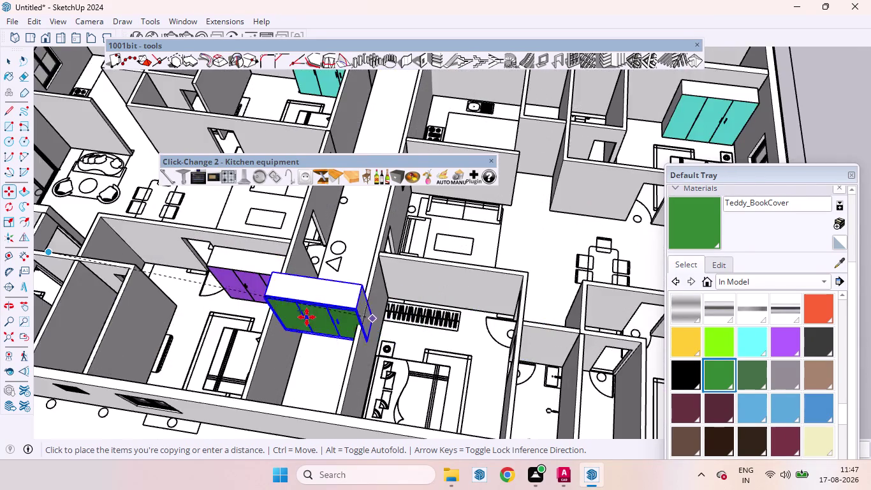
scroll(up, 3)
scroll(up, 3)
middle_drag(609, 322, 438, 274)
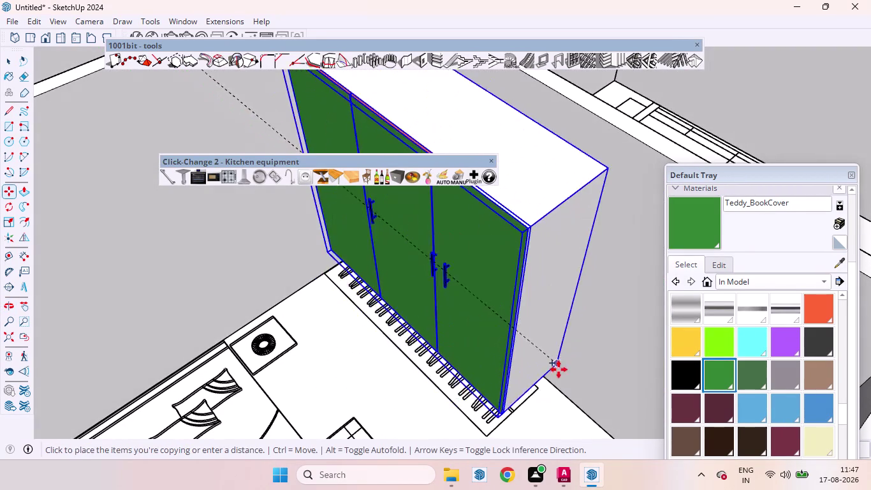
click(538, 388)
scroll(down, 3)
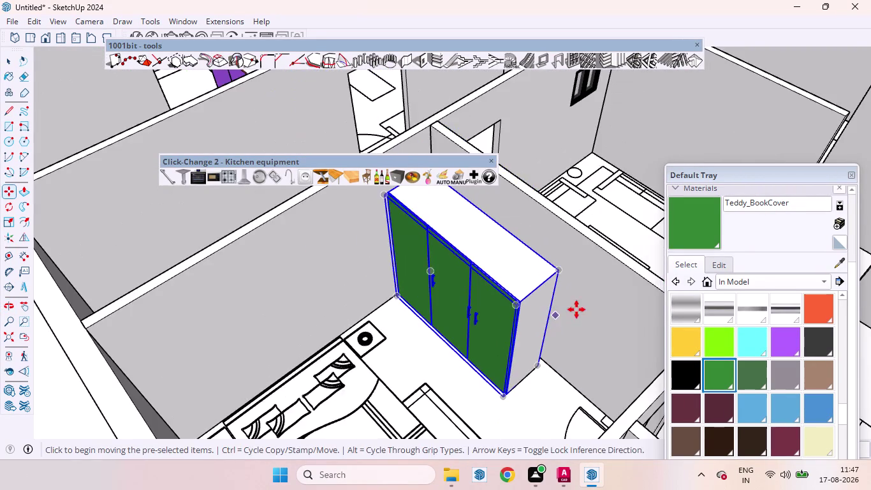
scroll(down, 3)
scroll(down, 3)
key(space)
click(169, 385)
scroll(down, 3)
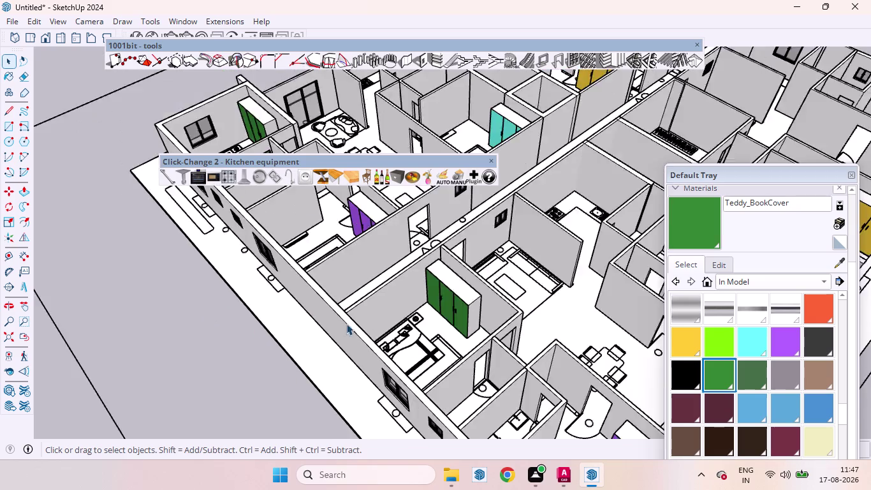
scroll(down, 3)
middle_drag(356, 341, 433, 306)
scroll(down, 3)
scroll(up, 3)
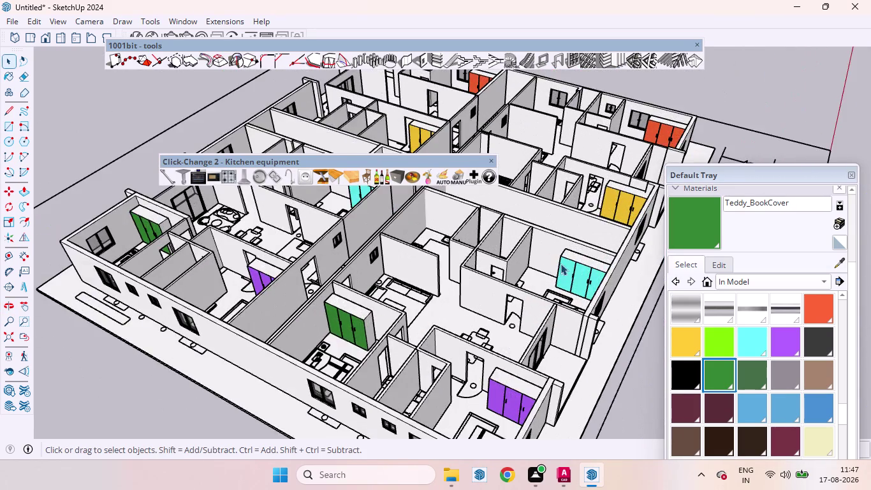
Close the Click-Change kitchen equipment toolbar over a top-down view of the floor plan.
middle_drag(576, 280, 676, 390)
scroll(down, 3)
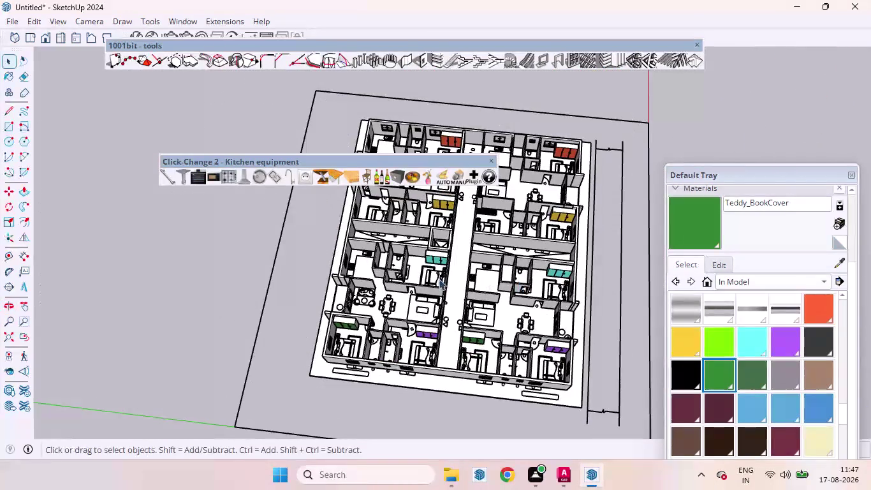
scroll(down, 3)
scroll(up, 3)
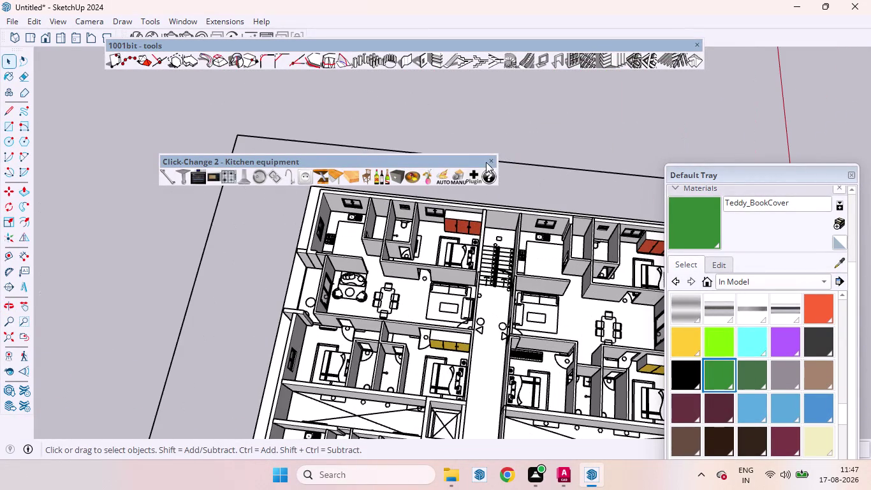
click(491, 159)
scroll(down, 3)
scroll(down, 3)
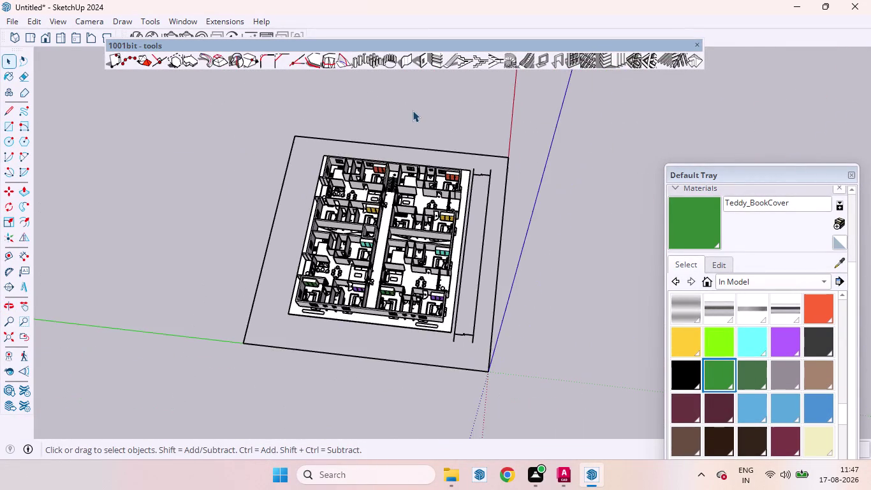
middle_drag(315, 131, 386, 235)
scroll(up, 3)
middle_drag(375, 252, 444, 157)
scroll(down, 3)
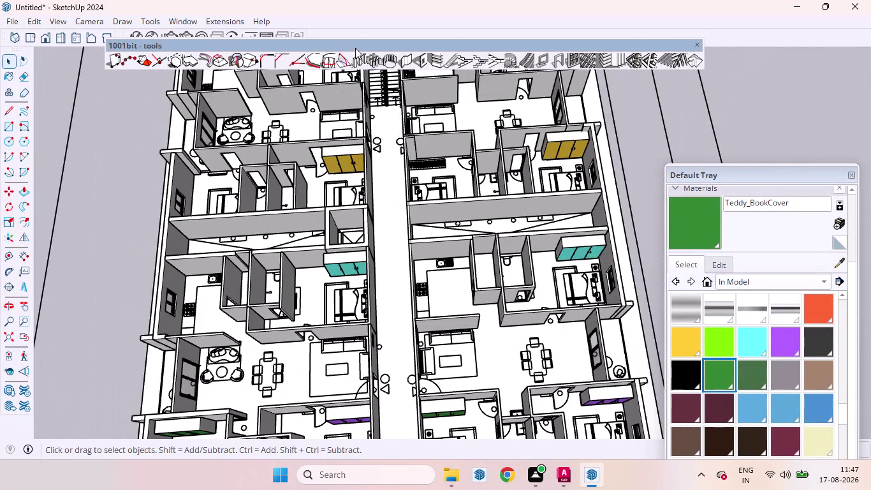
Show and then hide the Getting Started toolbar, zooming out over the apartment floor.
right_click(355, 32)
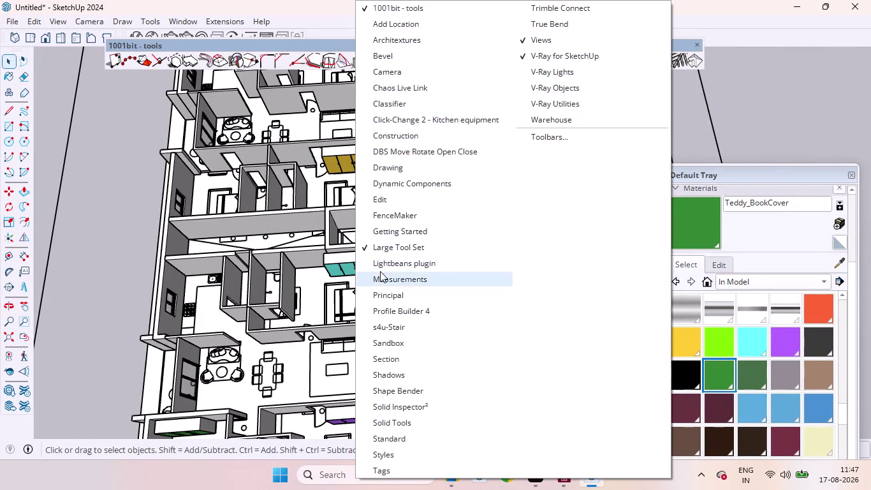
click(401, 236)
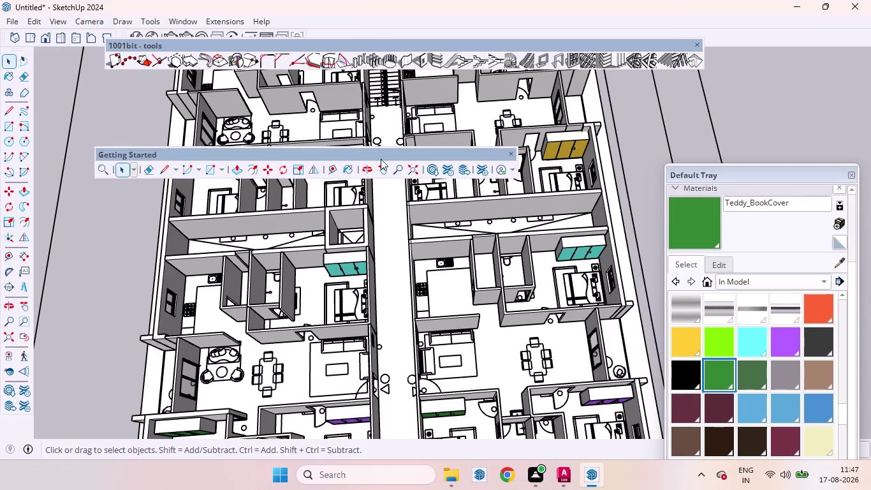
click(510, 153)
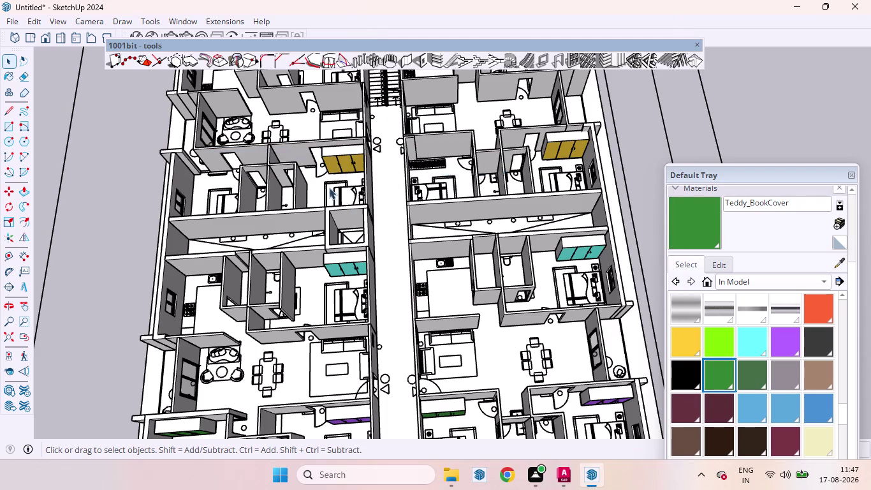
scroll(down, 3)
scroll(up, 3)
scroll(down, 3)
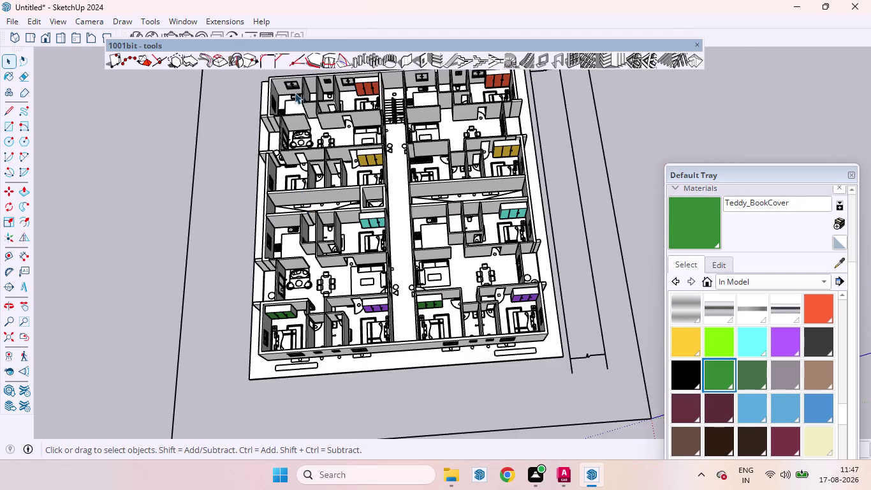
scroll(up, 3)
scroll(down, 3)
scroll(down, 3)
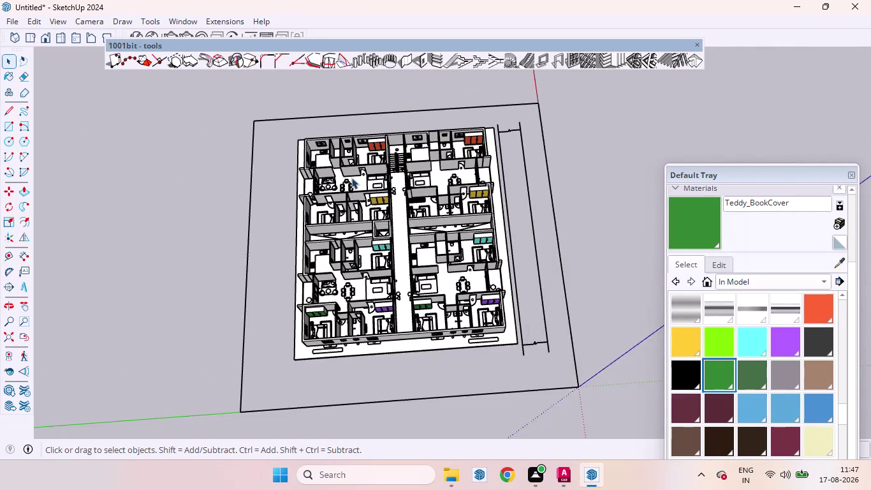
scroll(down, 3)
scroll(up, 3)
scroll(up, 3)
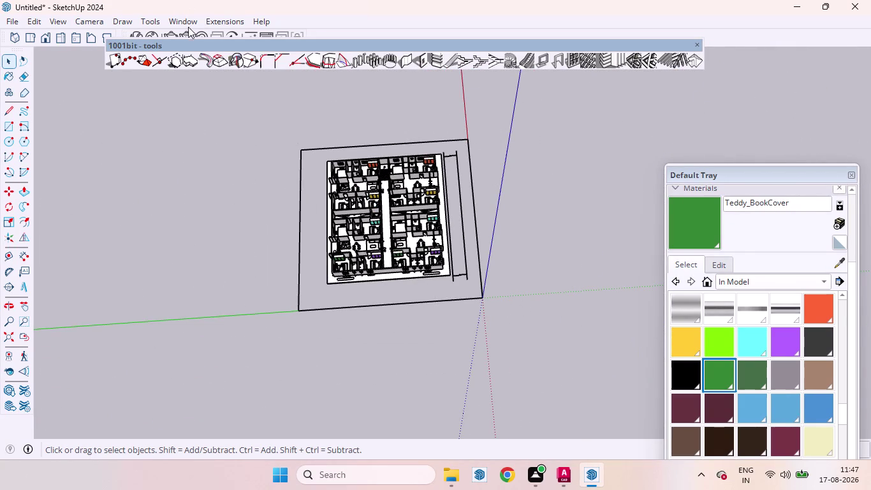
click(192, 24)
Open 3D Warehouse and clear the old sliding-door text from the search box.
click(214, 138)
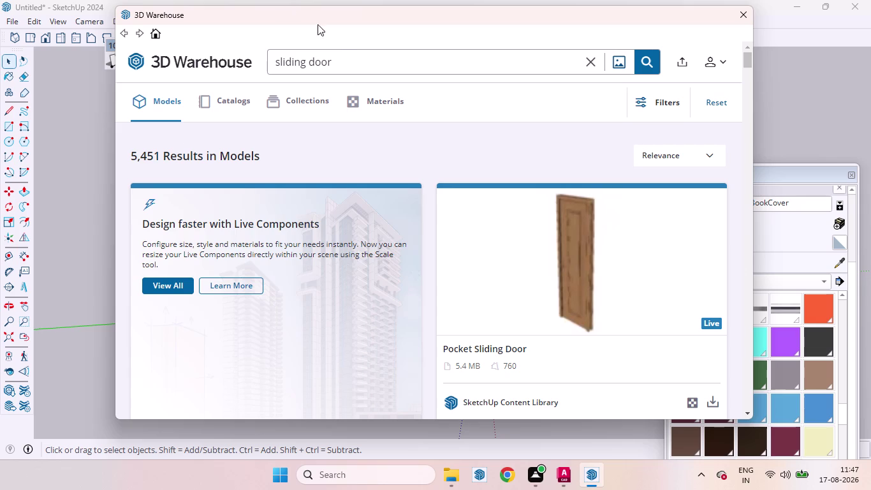
click(347, 61)
key(BackSpace)
key(BackSpace)
key(BackSpace)
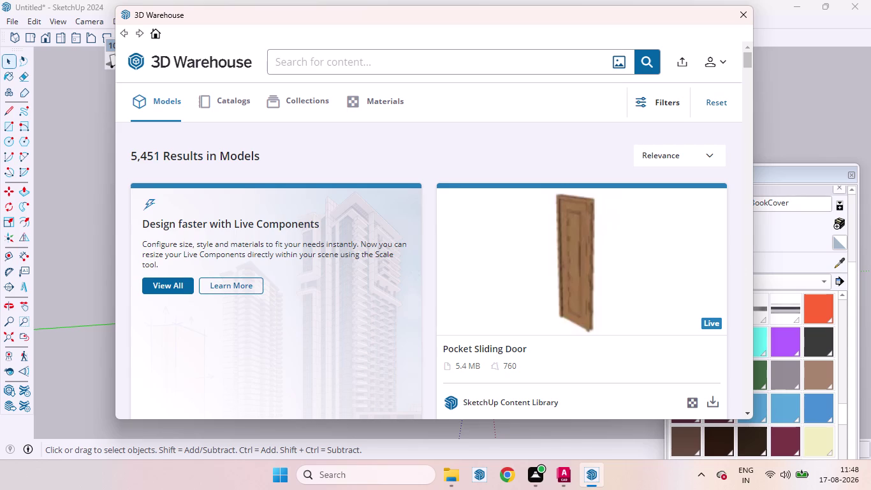
Search 3D Warehouse for 'toilet'.
text(to)
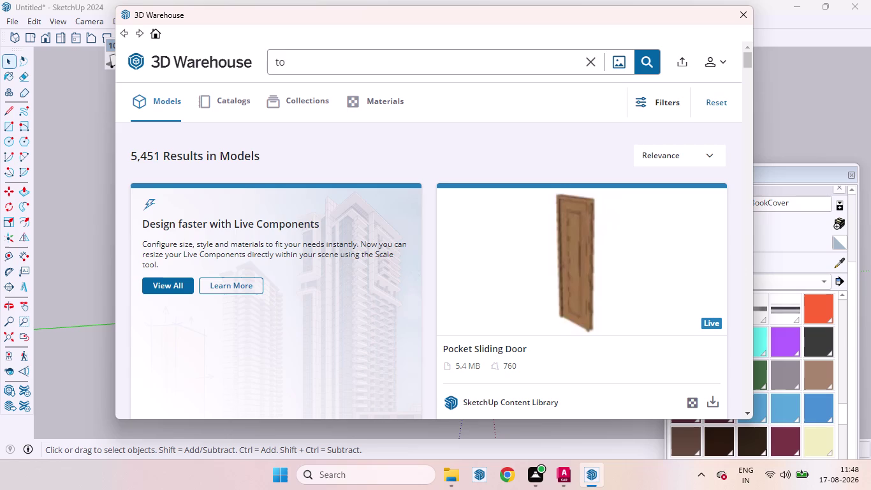
text(il)
text(et)
key(Return)
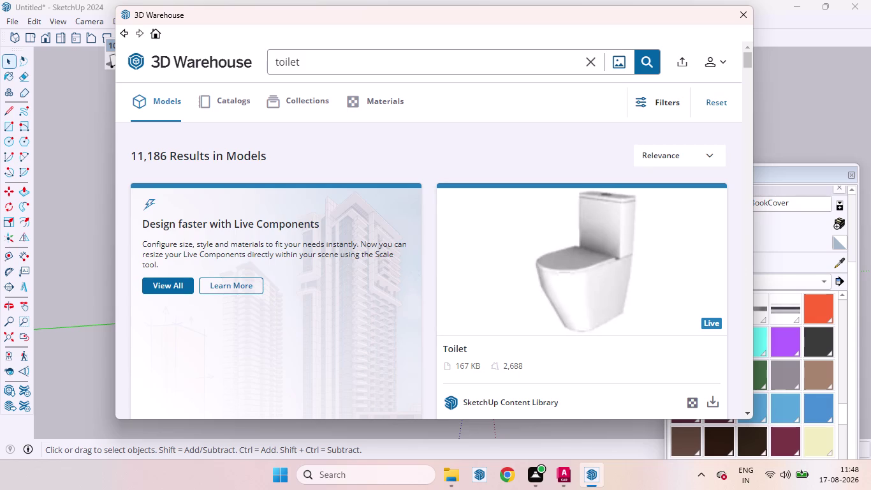
Browse the toilet results and download the Live Toilet from SketchUp Content Library.
scroll(down, 3)
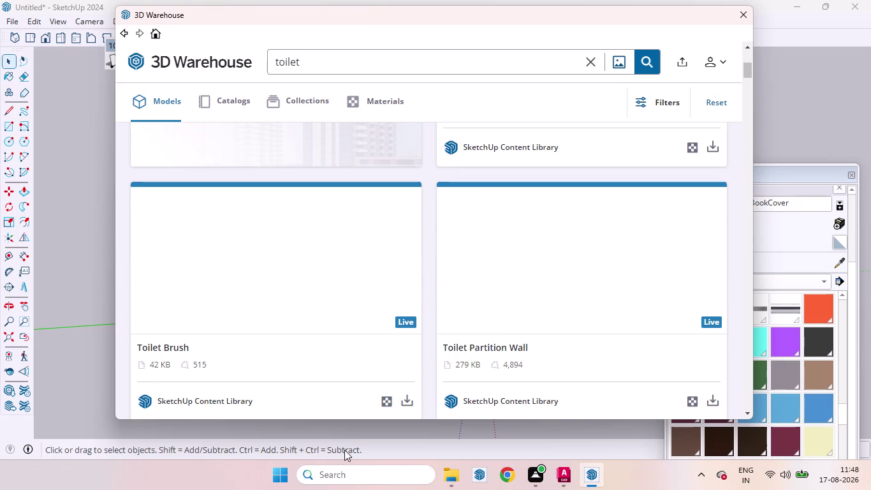
scroll(up, 3)
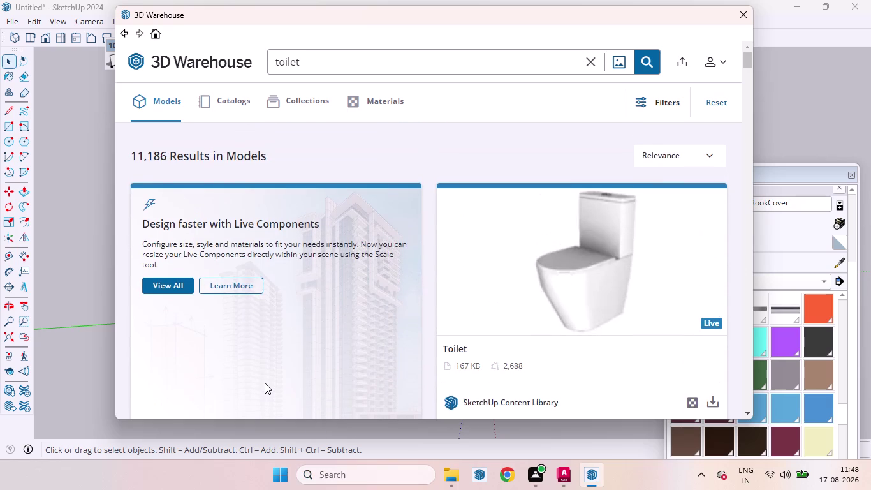
scroll(down, 3)
scroll(up, 3)
scroll(down, 3)
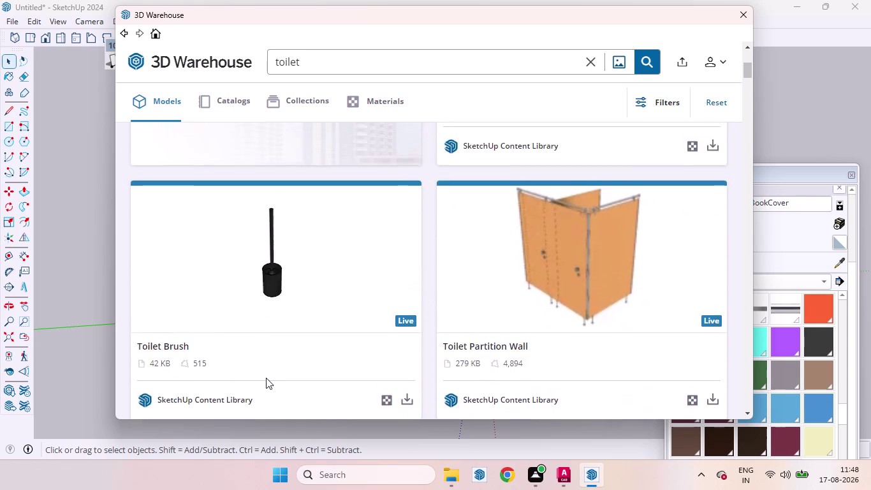
scroll(down, 3)
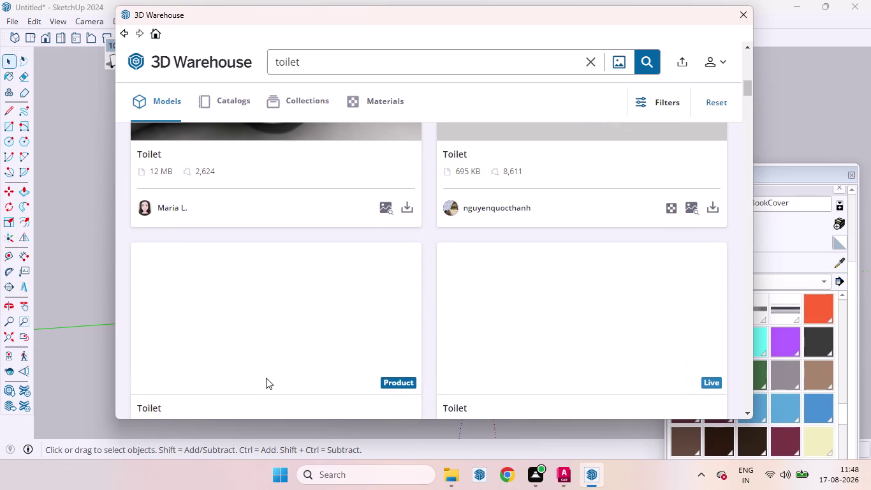
scroll(up, 3)
scroll(down, 3)
scroll(up, 3)
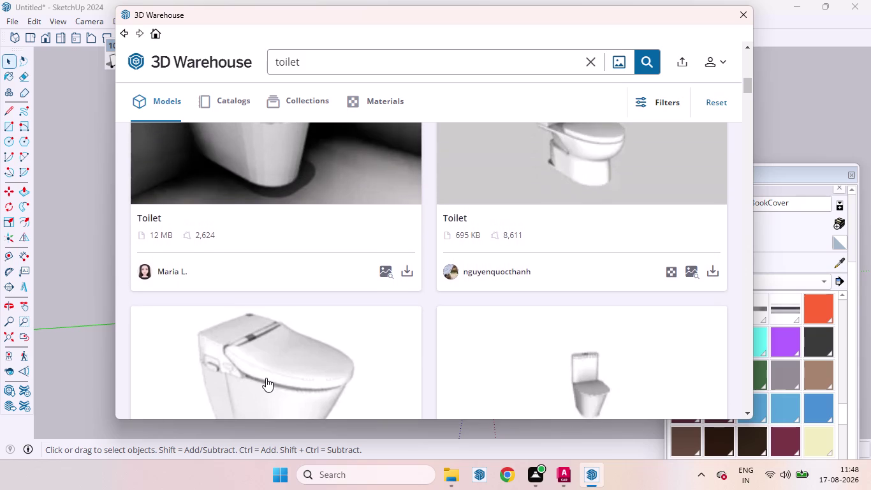
scroll(up, 3)
scroll(down, 3)
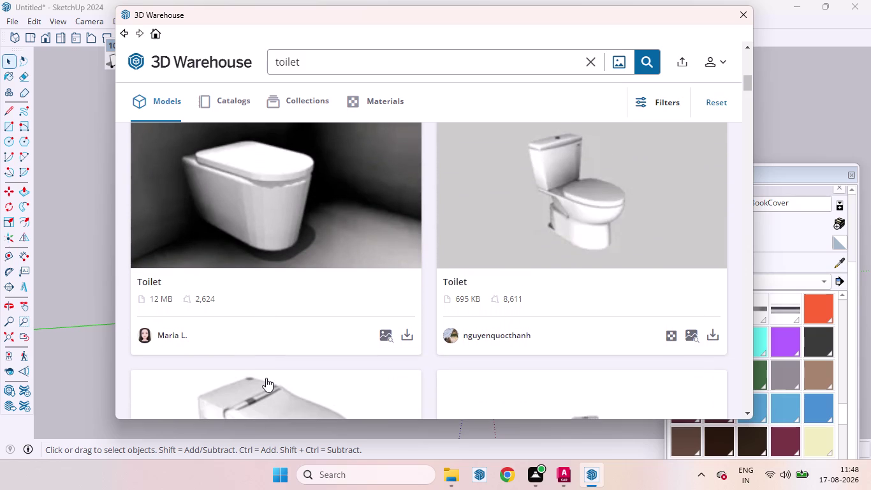
scroll(down, 3)
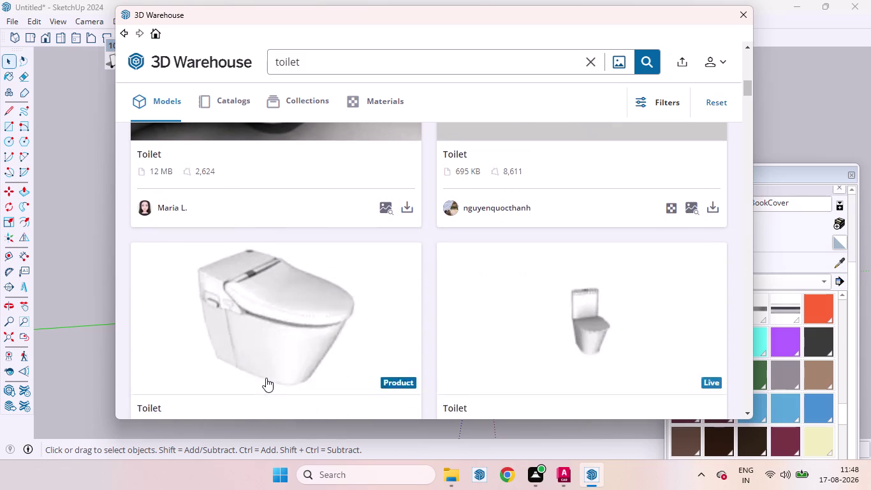
scroll(down, 3)
scroll(down, 3)
scroll(down, 3)
scroll(up, 3)
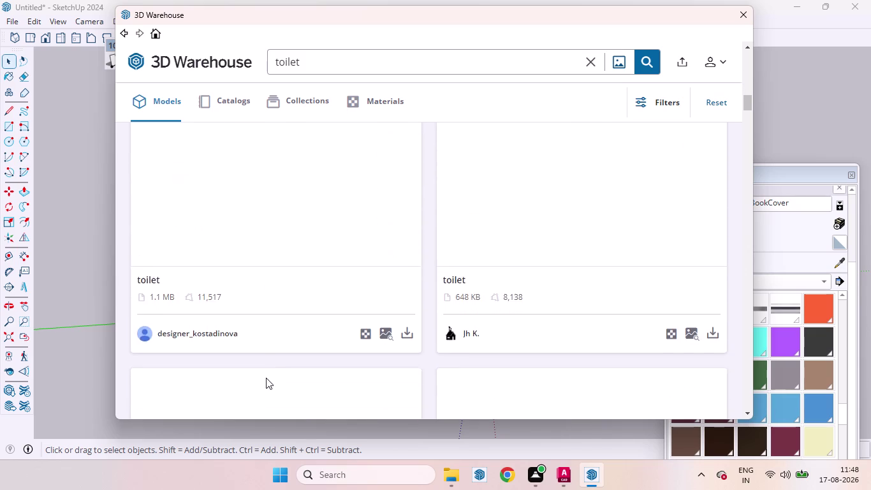
scroll(up, 3)
scroll(down, 3)
scroll(down, 3)
scroll(up, 3)
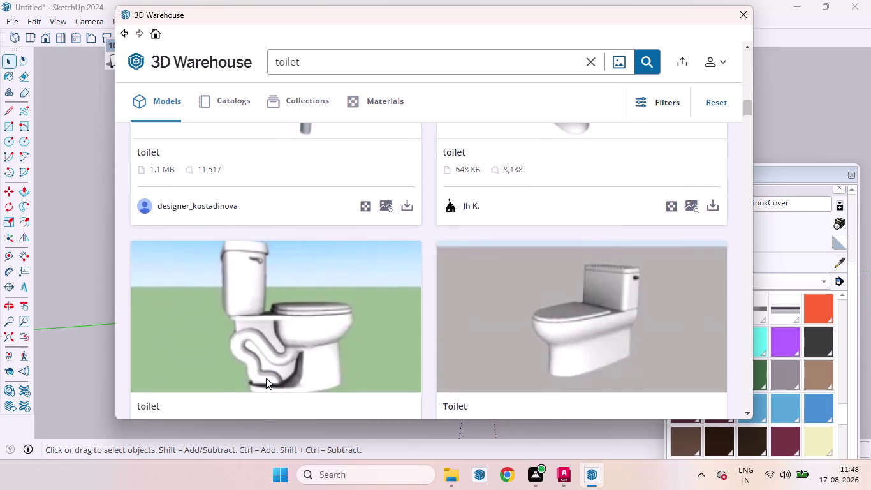
scroll(up, 3)
scroll(down, 3)
scroll(up, 3)
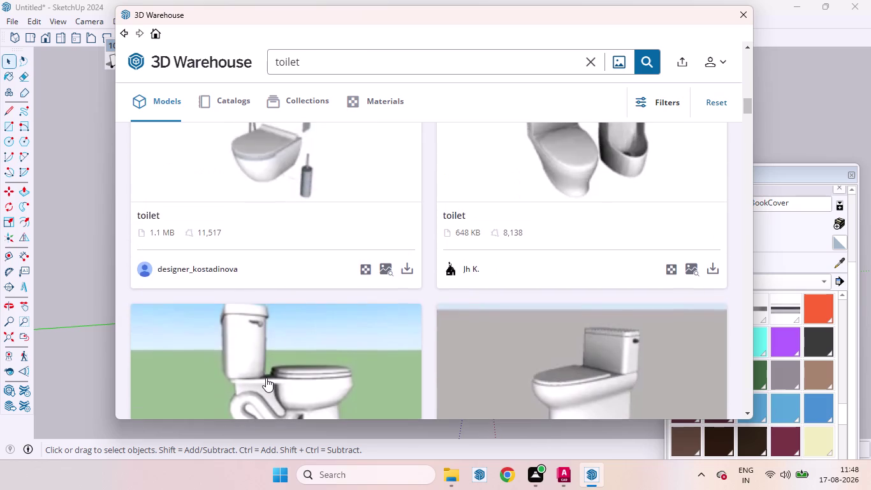
scroll(down, 3)
scroll(down, 3)
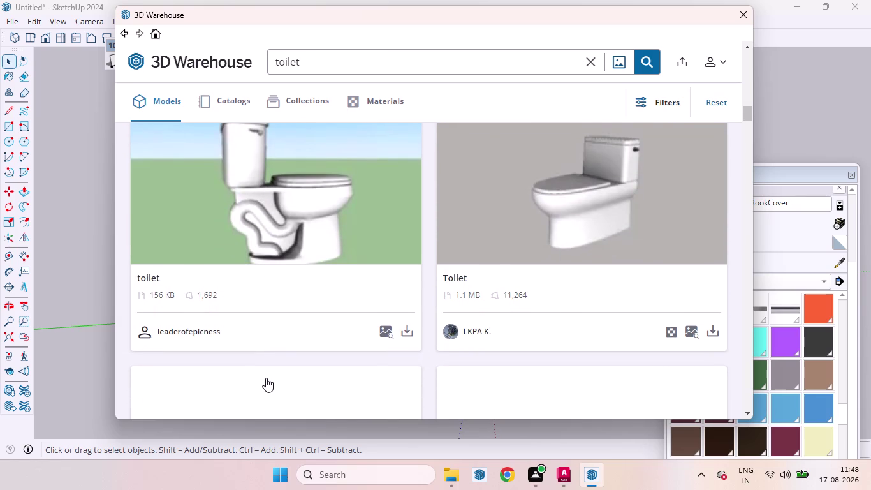
scroll(down, 3)
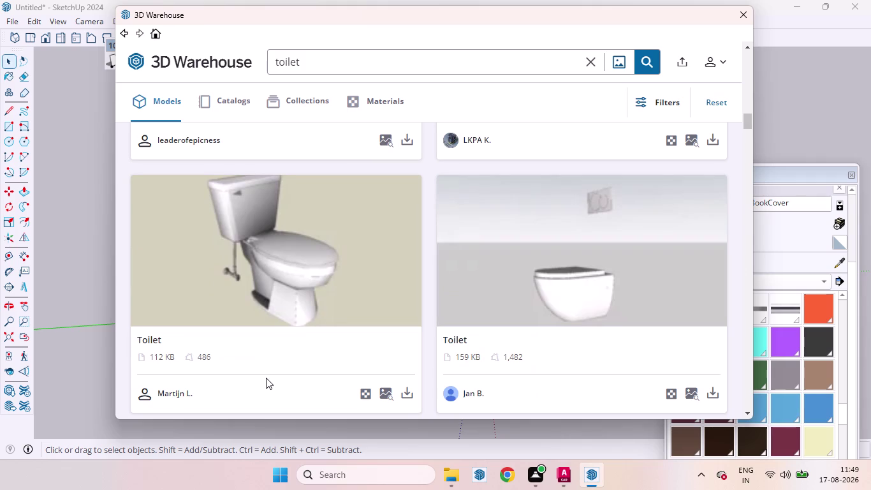
scroll(down, 3)
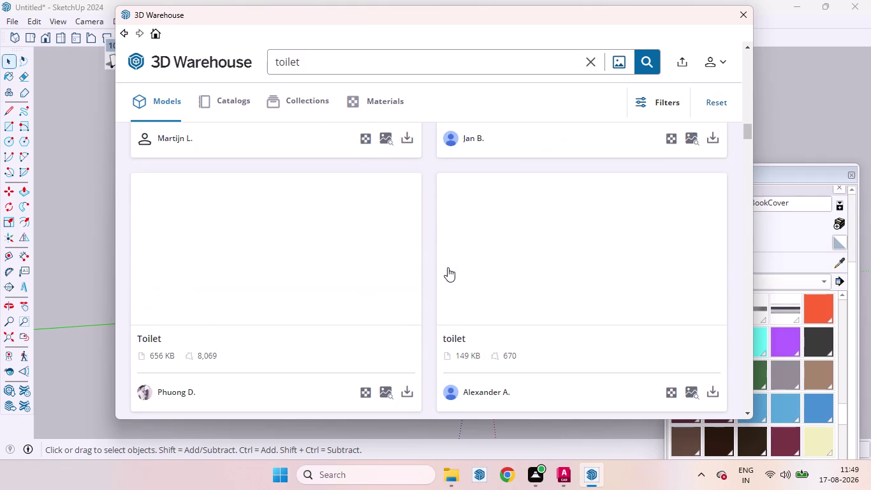
scroll(up, 3)
scroll(up, 3)
scroll(down, 3)
scroll(up, 3)
scroll(up, 3)
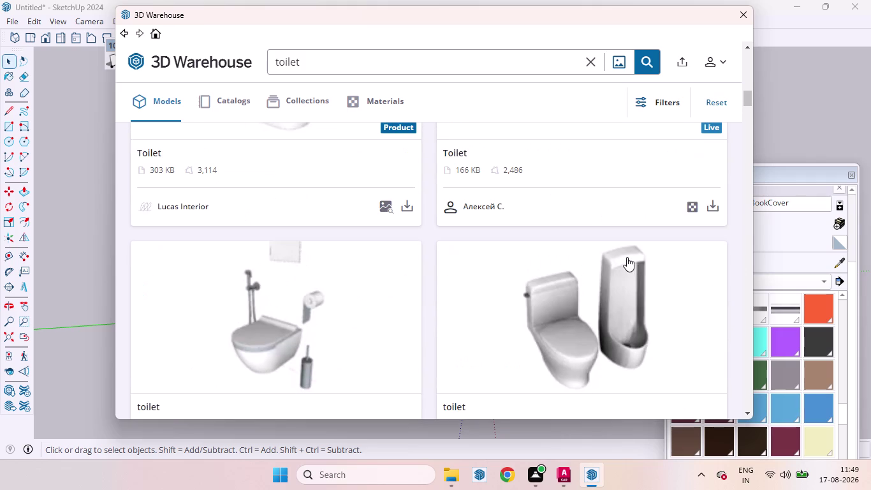
scroll(up, 3)
scroll(up, 3)
scroll(up, 3)
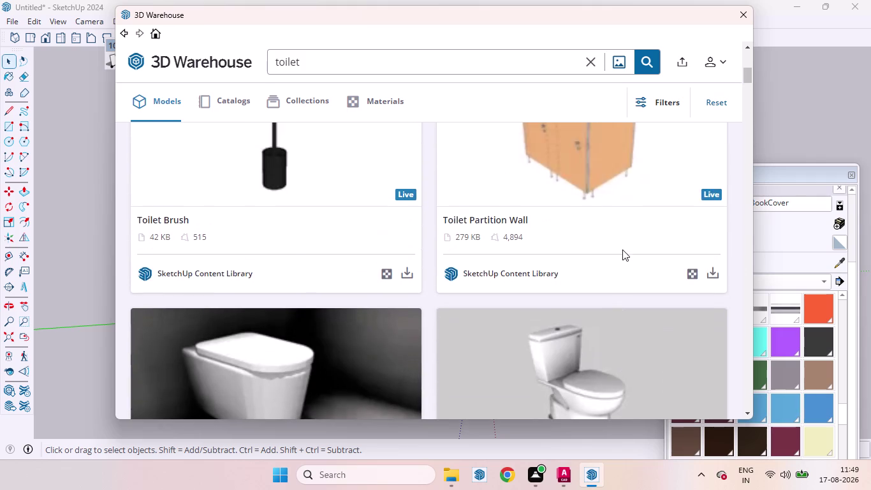
scroll(down, 3)
scroll(down, 3)
scroll(up, 3)
scroll(up, 3)
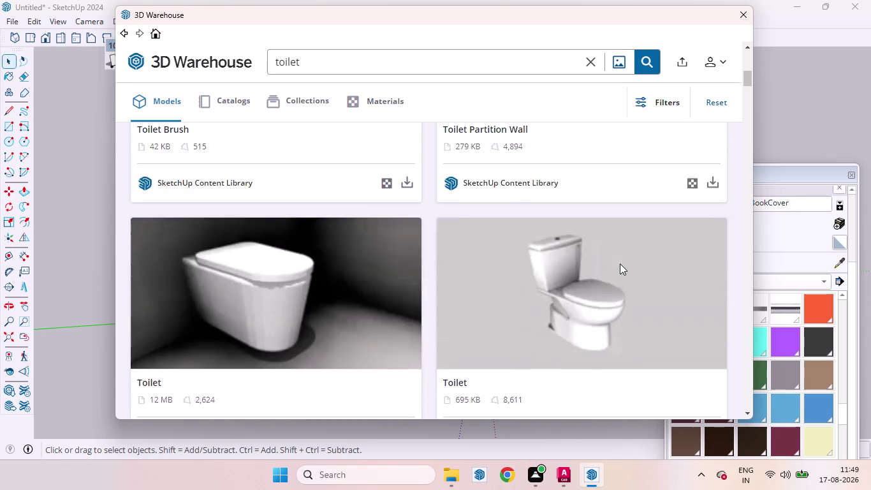
scroll(up, 3)
scroll(up, 3)
scroll(down, 3)
scroll(up, 3)
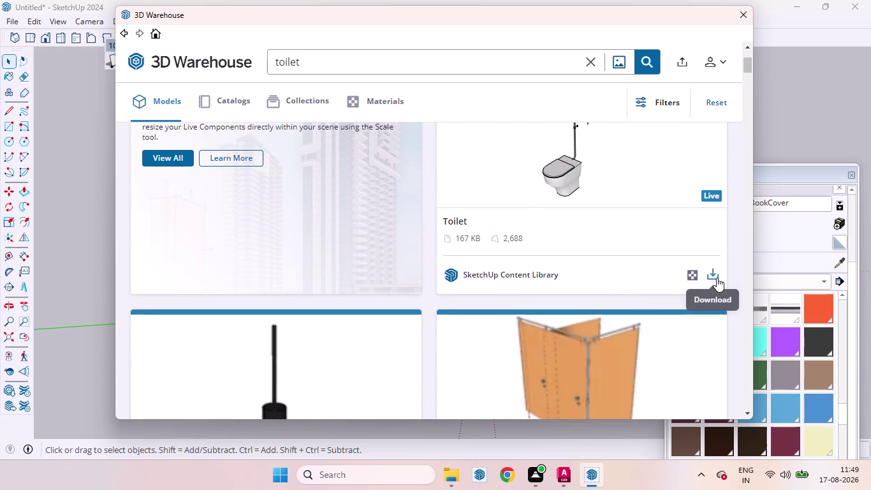
click(715, 277)
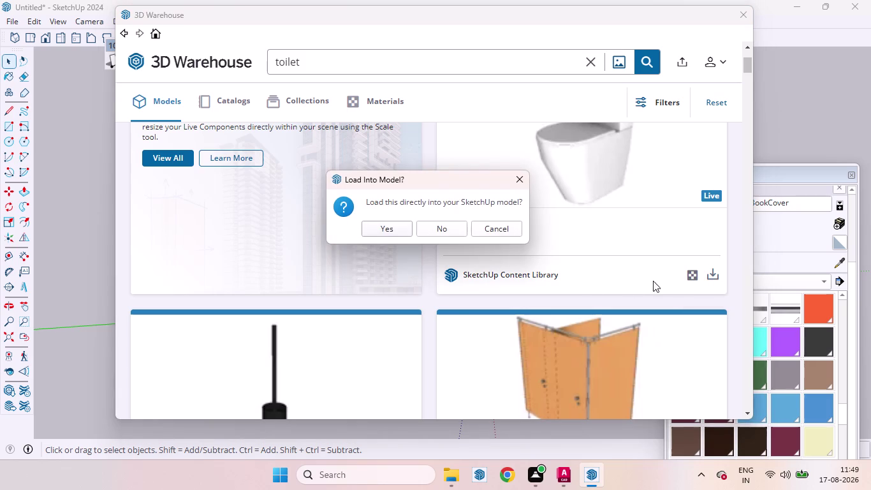
Load the Live Toilet directly into the model, accepting the file version warning.
click(377, 227)
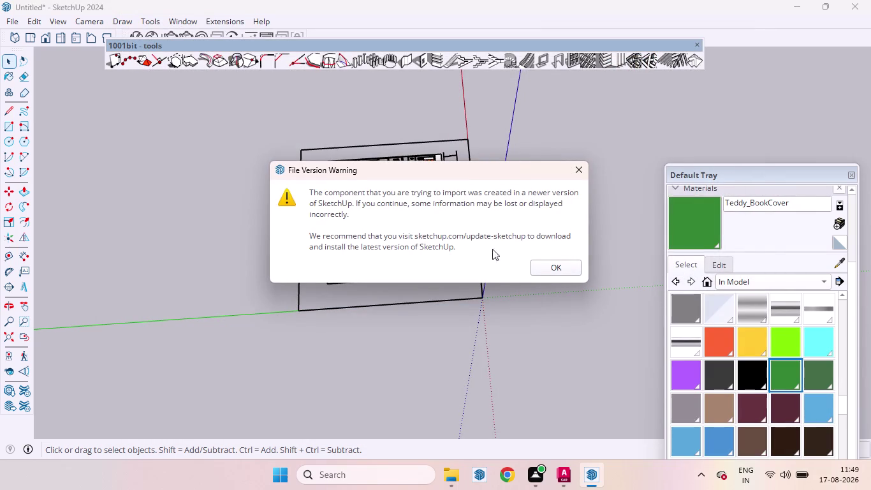
click(543, 272)
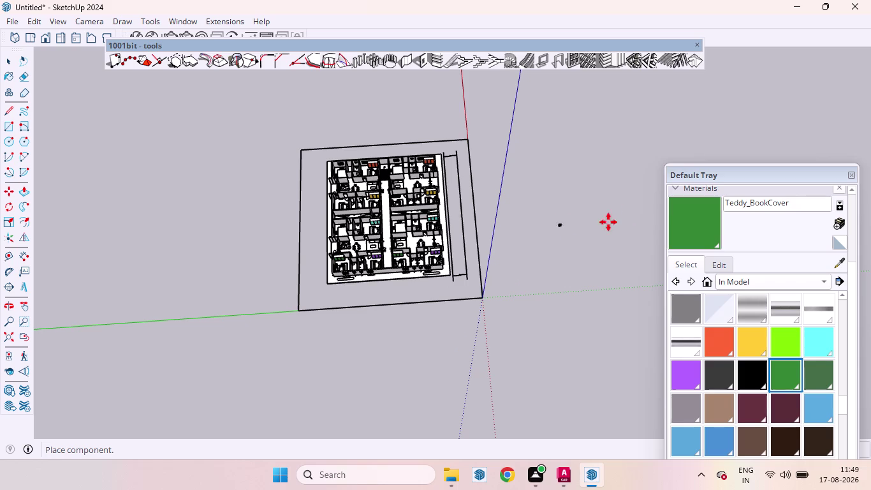
scroll(up, 3)
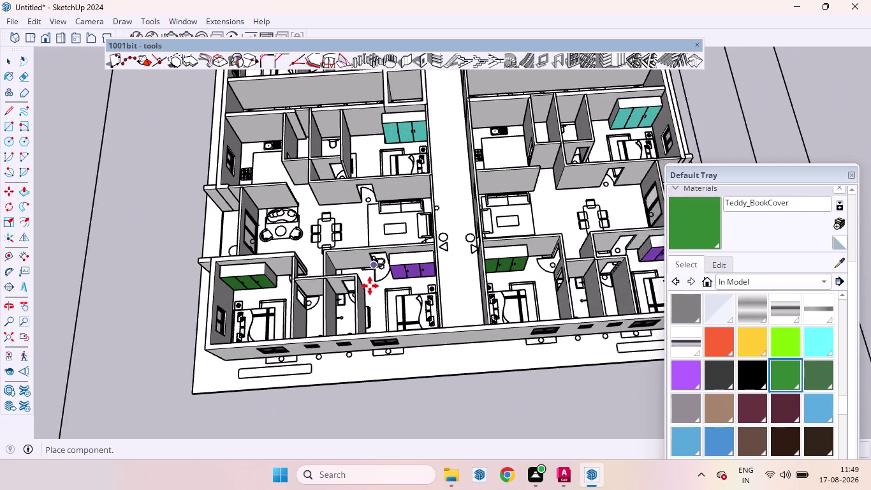
Place the toilet on the ground outside the apartment's long outer wall.
scroll(up, 3)
scroll(down, 3)
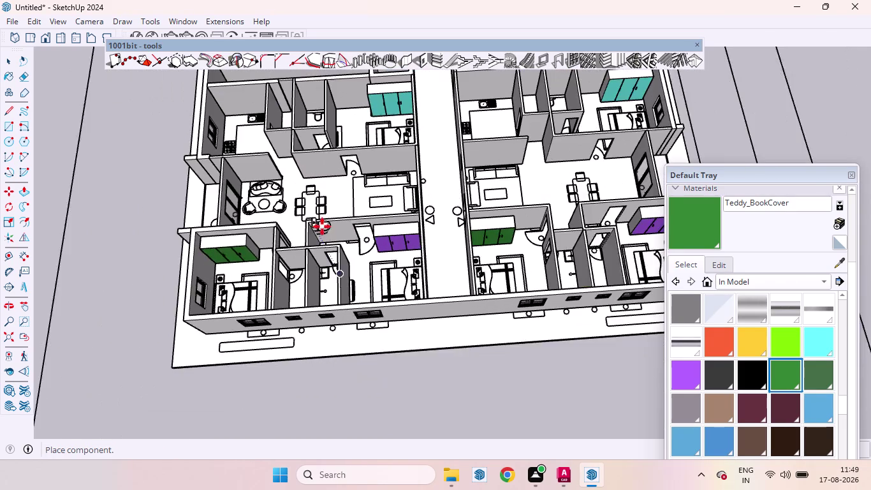
scroll(up, 3)
scroll(down, 3)
middle_drag(312, 258, 425, 302)
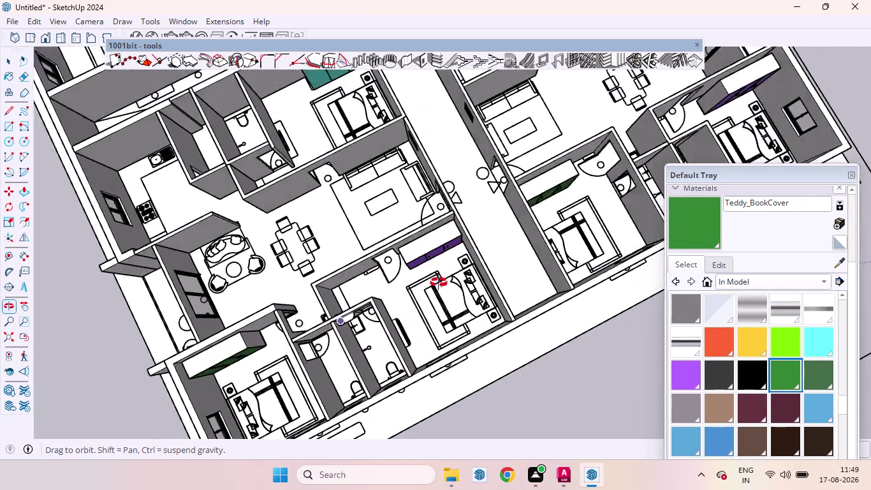
middle_drag(424, 302, 397, 243)
scroll(down, 3)
scroll(up, 3)
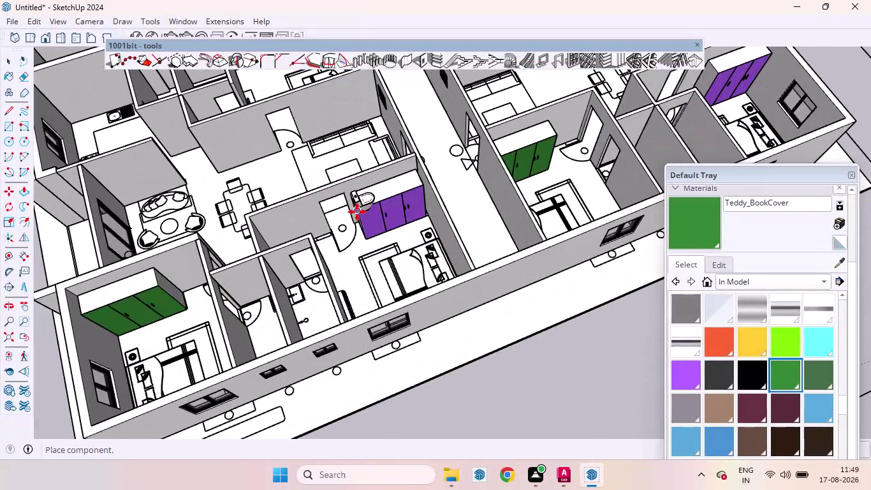
scroll(down, 3)
scroll(up, 3)
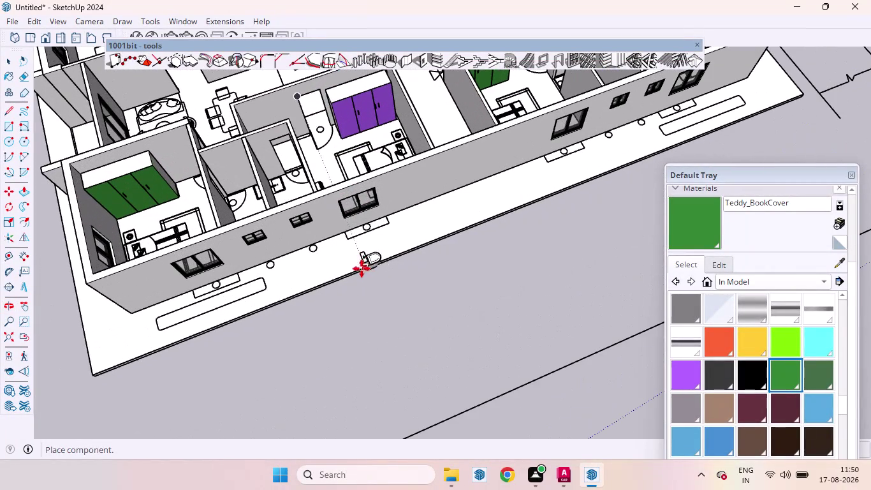
click(346, 260)
key(space)
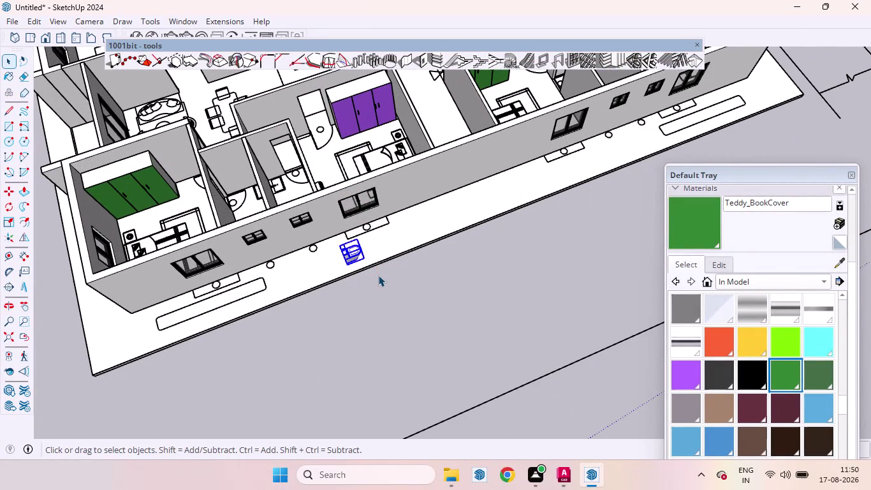
Rotate the toilet 90 degrees around a centre point on the toilet.
key(q)
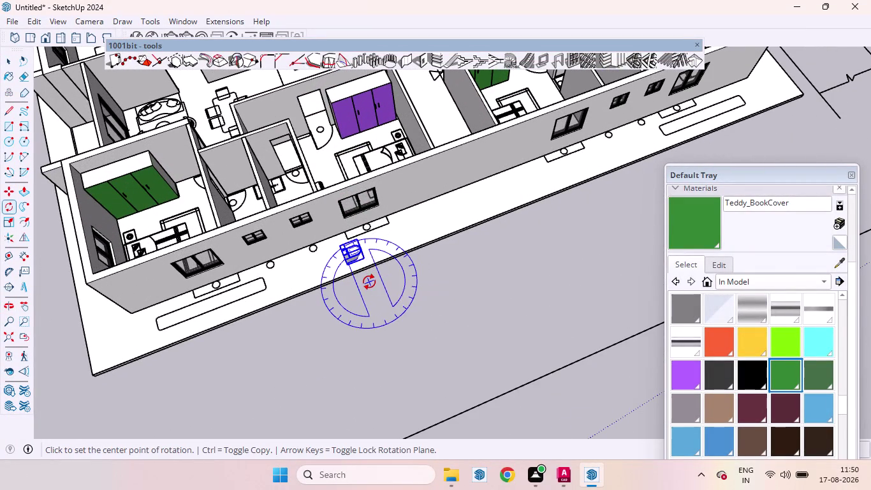
click(369, 282)
click(347, 288)
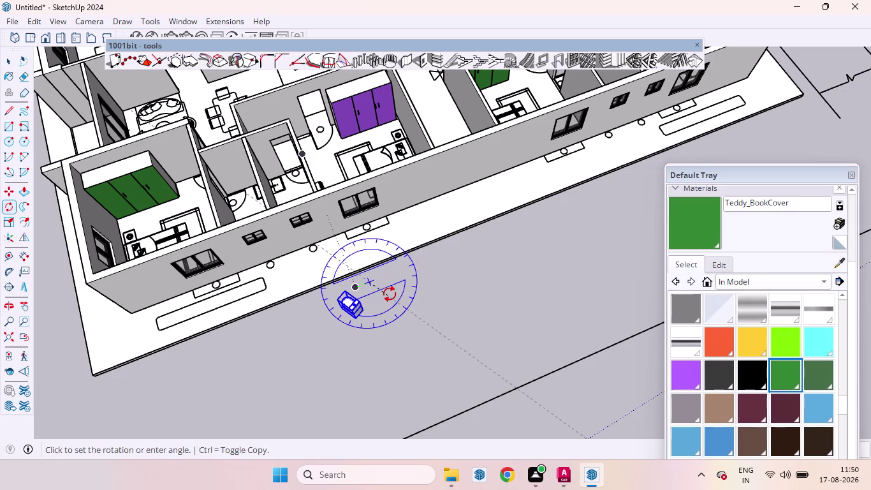
key(9)
key(0)
key(Return)
key(space)
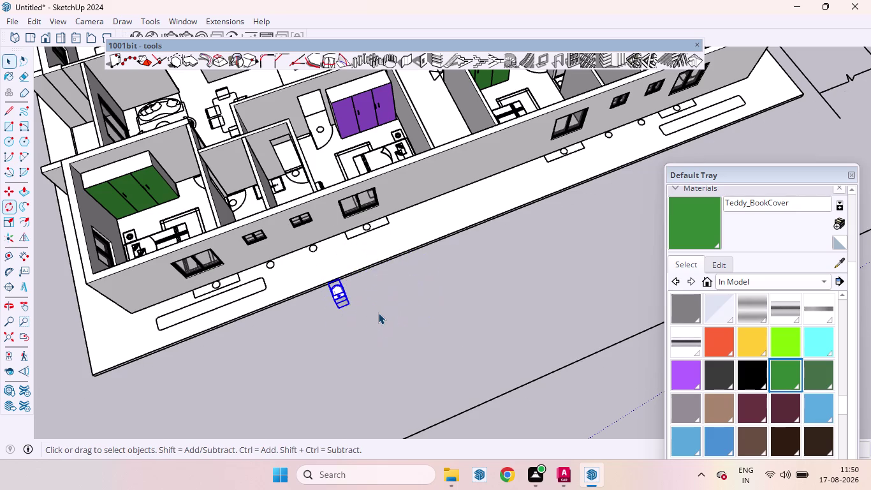
scroll(up, 3)
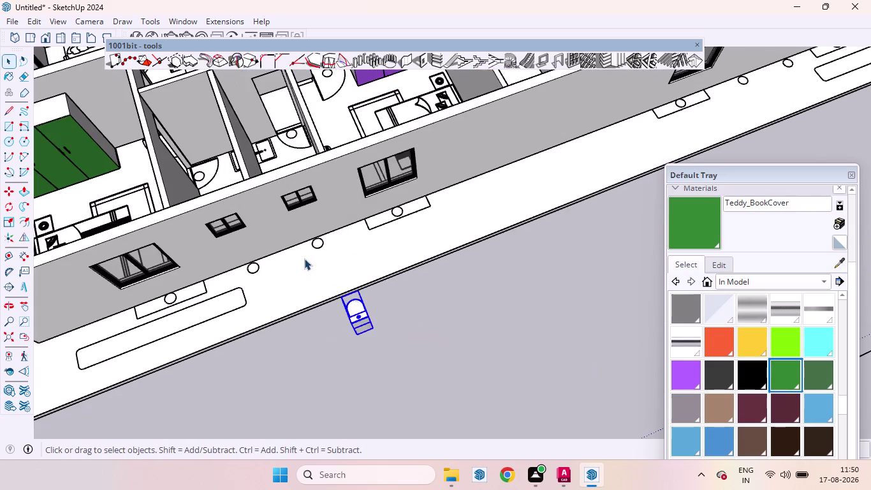
scroll(down, 3)
middle_drag(255, 215, 480, 160)
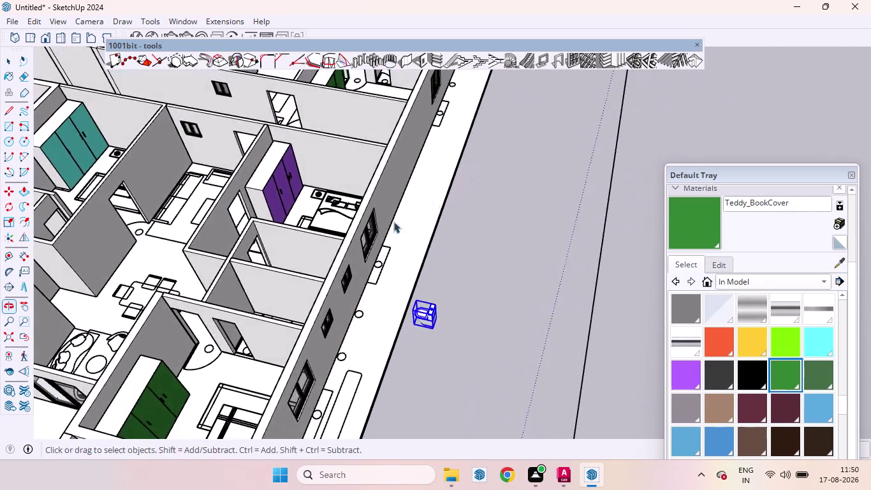
scroll(down, 3)
scroll(up, 3)
middle_drag(352, 223, 466, 282)
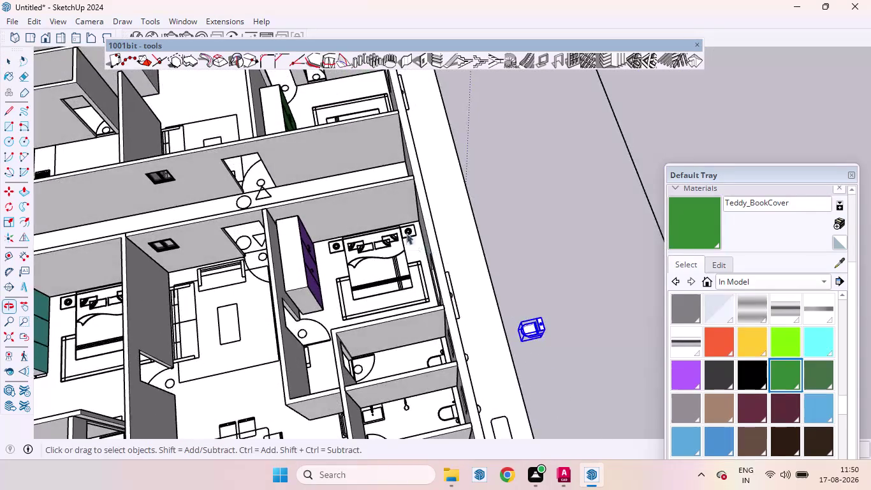
scroll(down, 3)
scroll(up, 3)
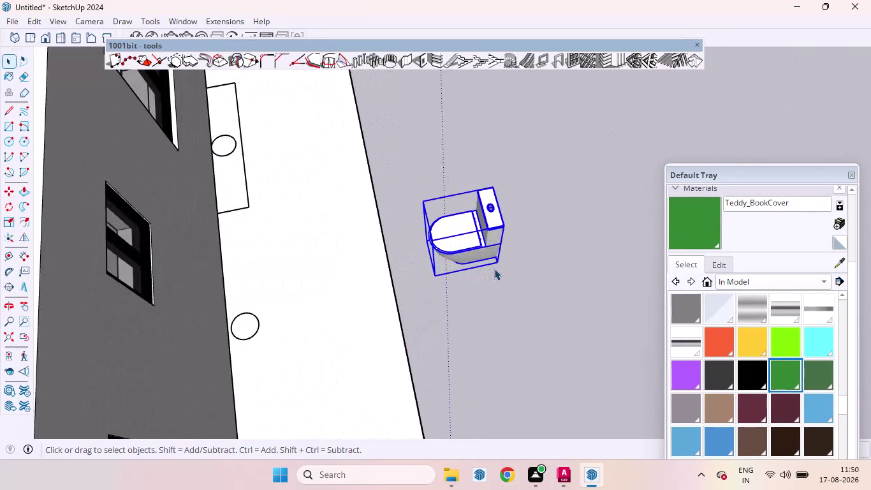
Move the toilet by its corner and snap it to the bathroom wall corner.
key(m)
scroll(up, 3)
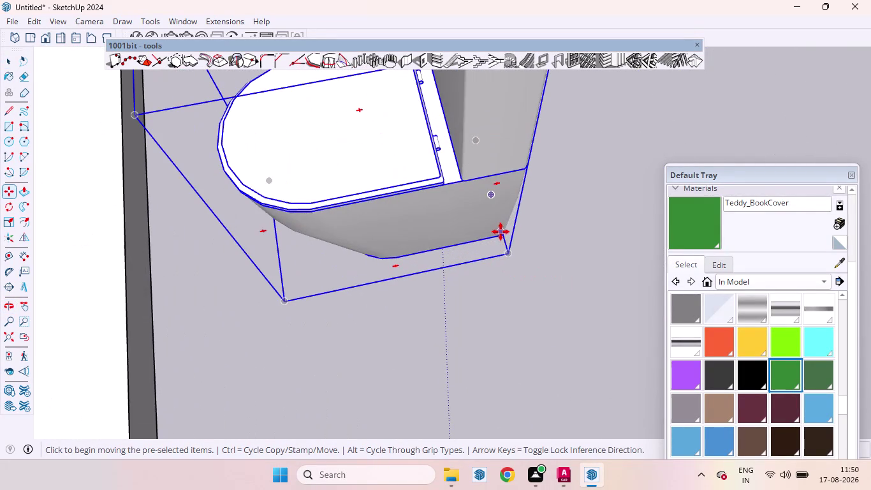
click(502, 235)
scroll(down, 3)
scroll(down, 3)
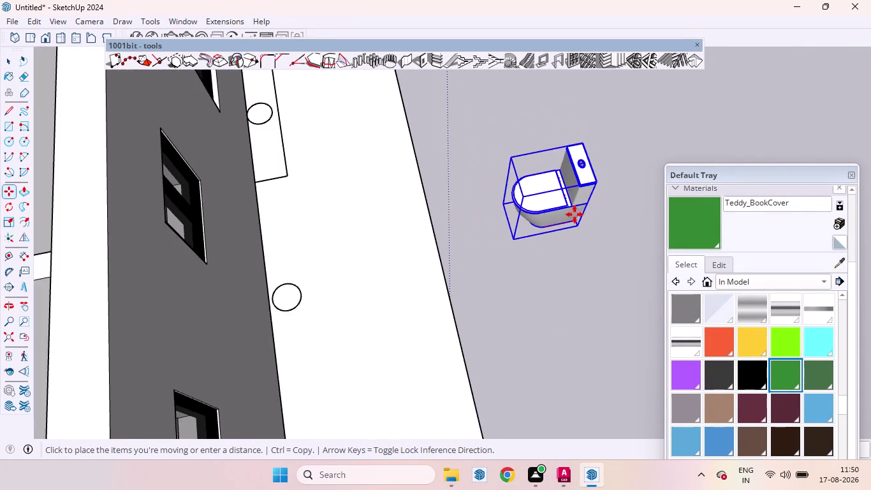
scroll(down, 3)
scroll(up, 3)
scroll(down, 3)
scroll(down, 3)
scroll(up, 3)
middle_drag(497, 290, 531, 361)
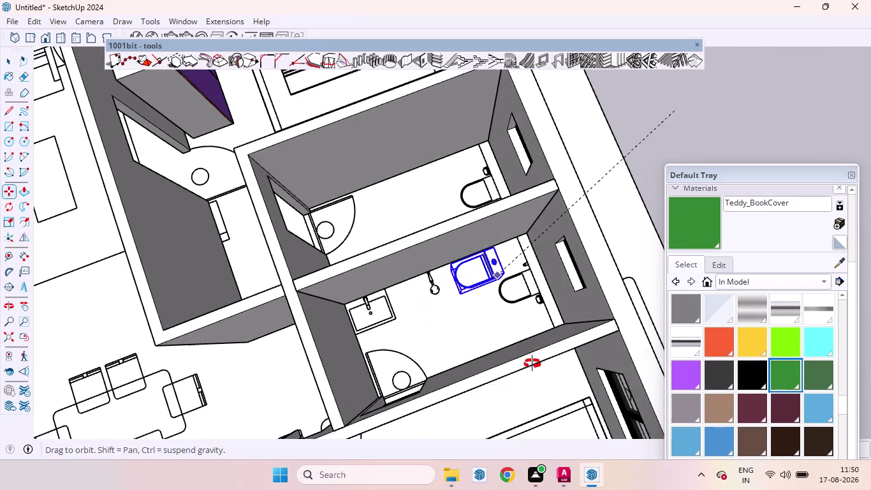
middle_drag(532, 361, 532, 363)
scroll(up, 3)
scroll(up, 3)
middle_click(554, 263)
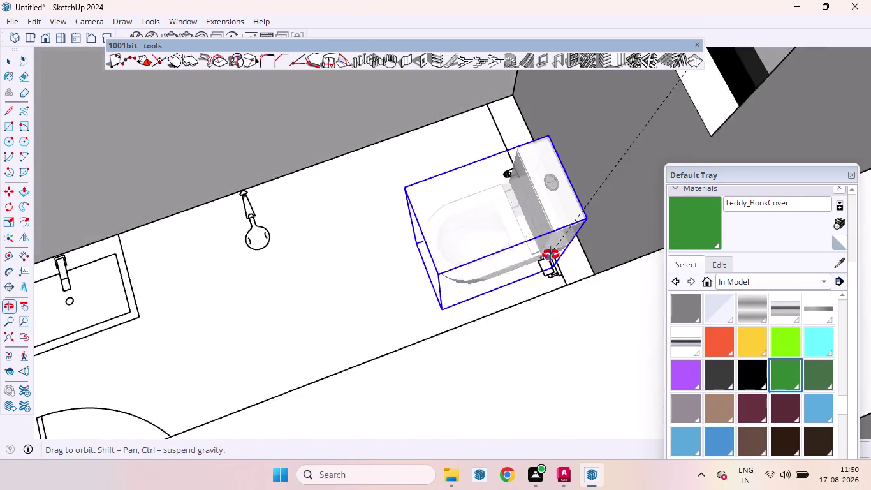
scroll(up, 3)
scroll(up, 3)
middle_drag(546, 259, 548, 224)
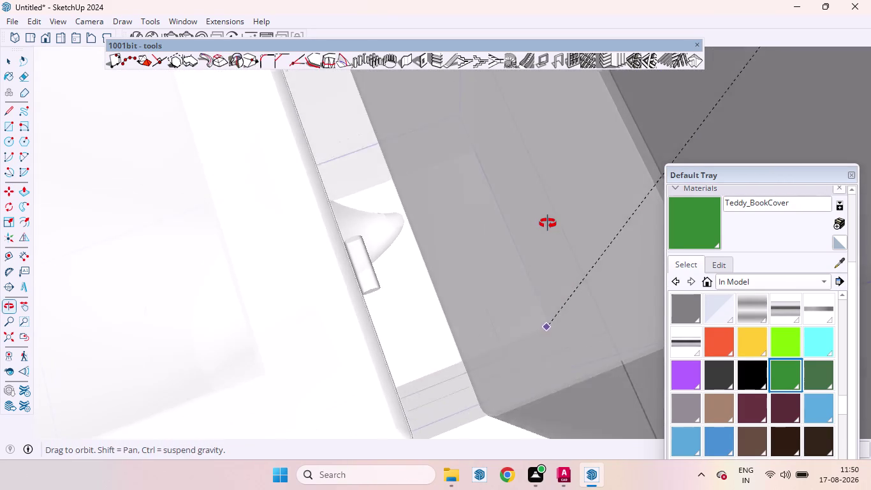
middle_drag(548, 224, 548, 222)
scroll(up, 3)
scroll(down, 3)
scroll(down, 3)
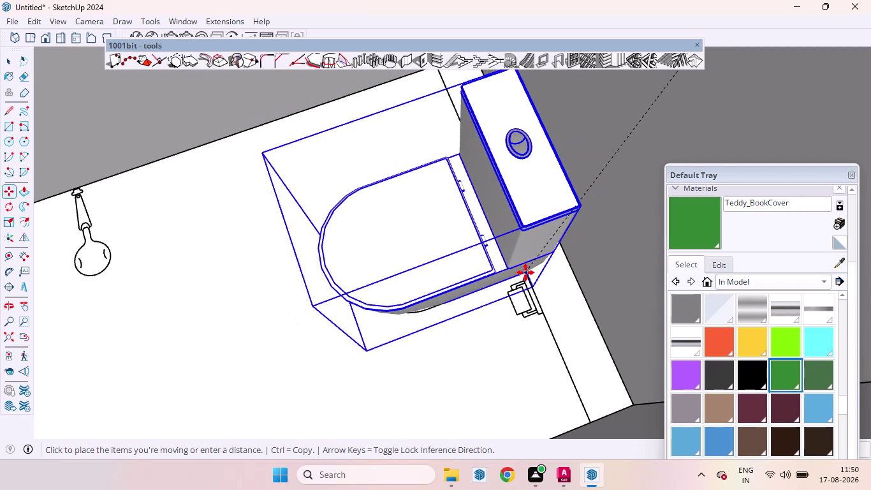
scroll(up, 3)
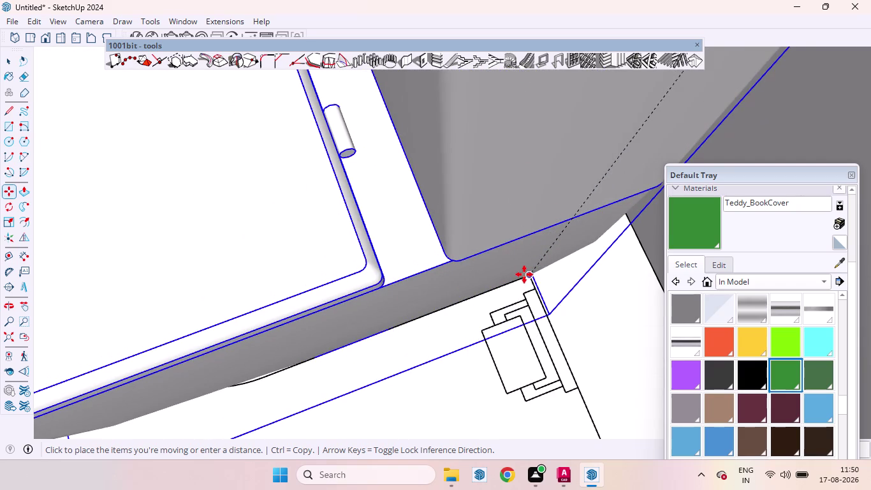
click(524, 274)
Check the toilet's fit against the bathroom wall and finish the move.
scroll(down, 3)
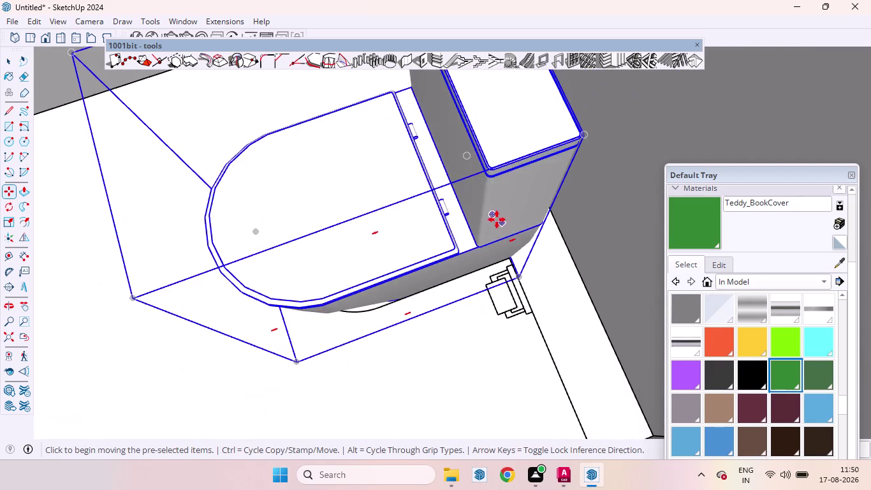
scroll(down, 3)
scroll(down, 3)
scroll(up, 3)
scroll(down, 3)
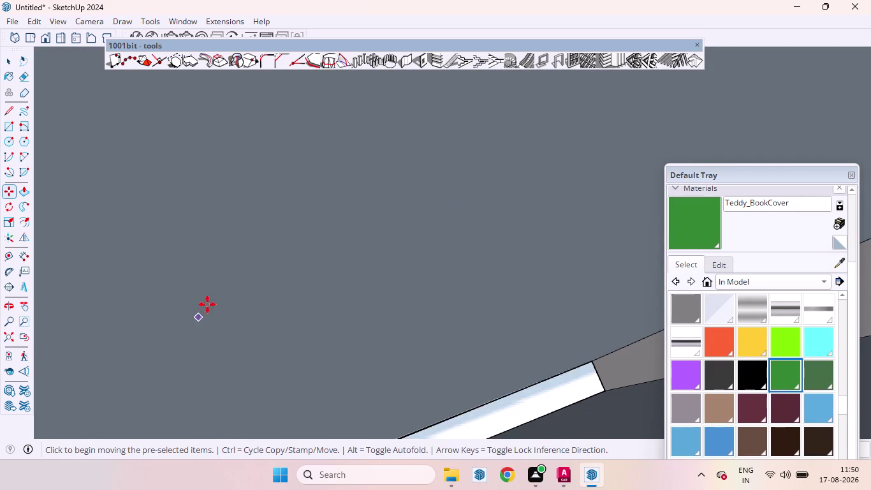
scroll(down, 3)
scroll(up, 3)
scroll(down, 3)
scroll(down, 3)
scroll(up, 3)
scroll(down, 3)
scroll(up, 3)
scroll(down, 3)
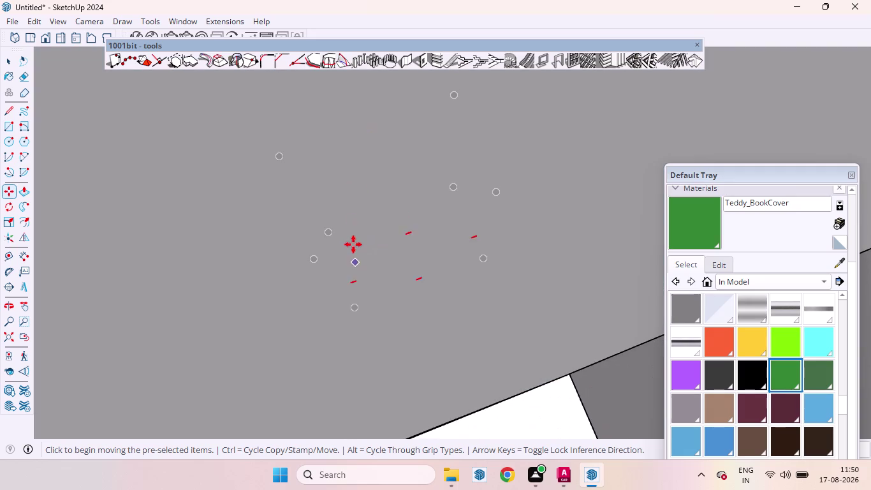
scroll(down, 3)
scroll(up, 3)
scroll(down, 3)
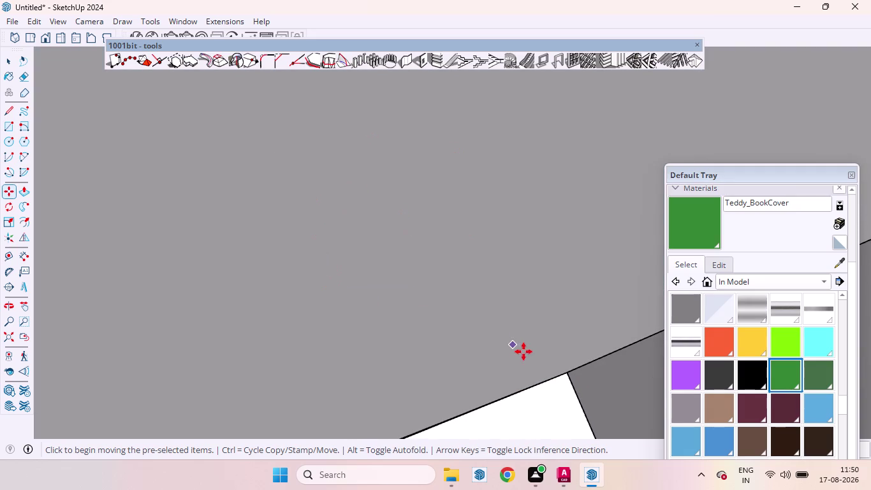
scroll(down, 3)
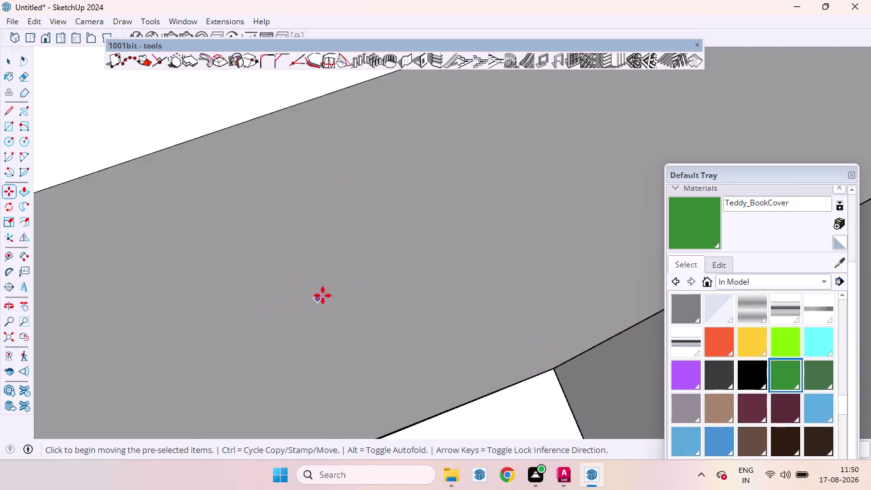
scroll(down, 3)
scroll(up, 3)
scroll(down, 3)
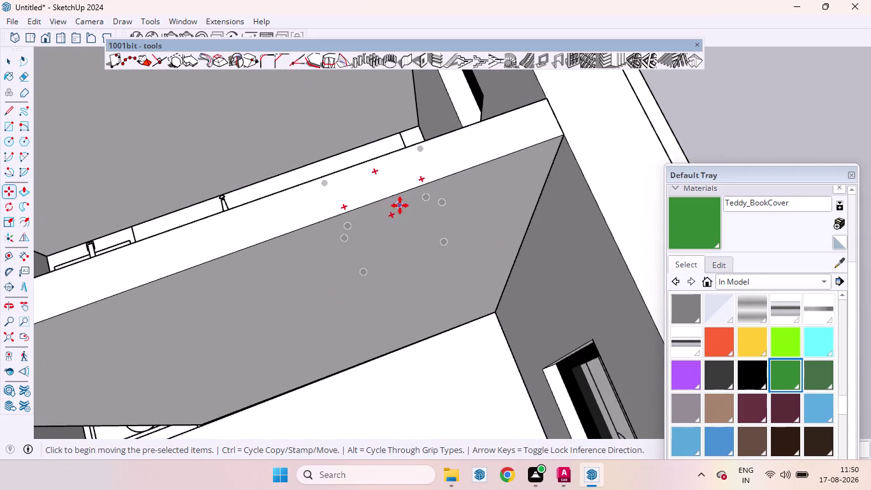
scroll(up, 3)
scroll(down, 3)
scroll(up, 3)
scroll(down, 3)
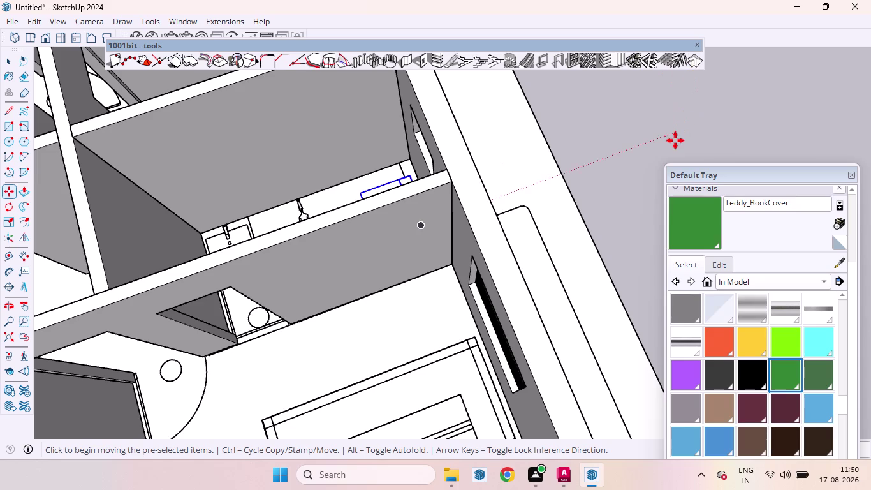
key(space)
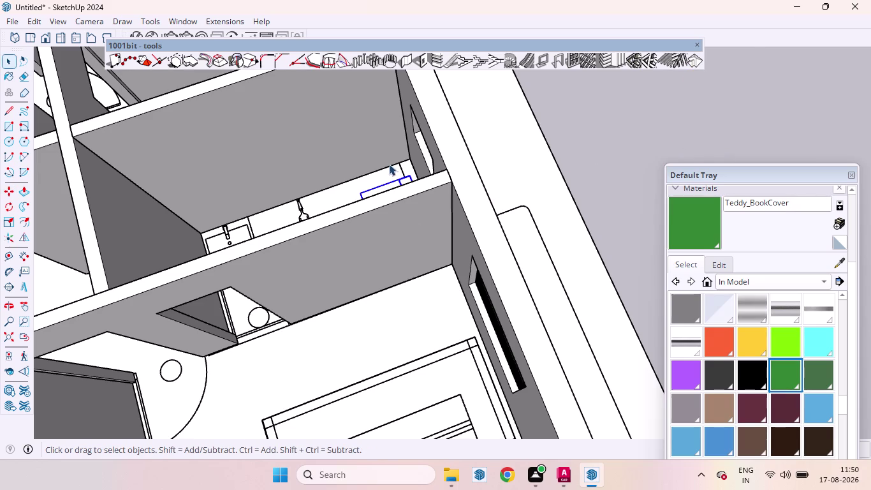
scroll(down, 3)
middle_drag(374, 170, 619, 146)
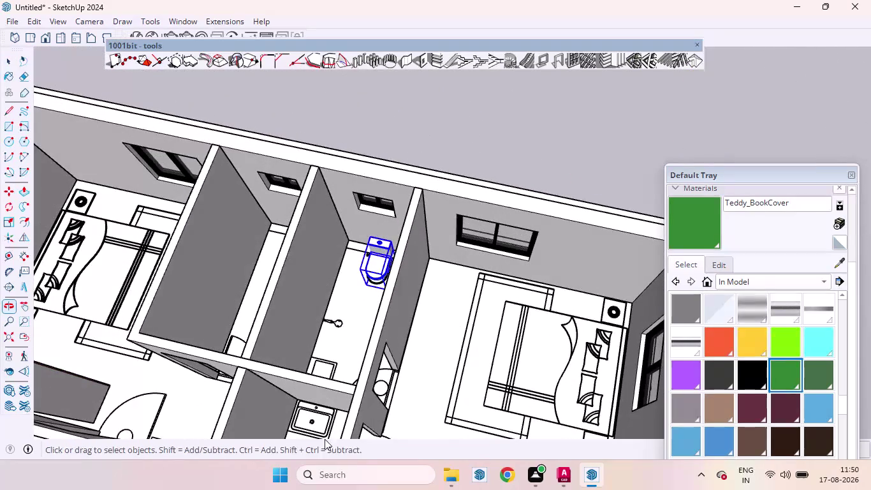
scroll(up, 3)
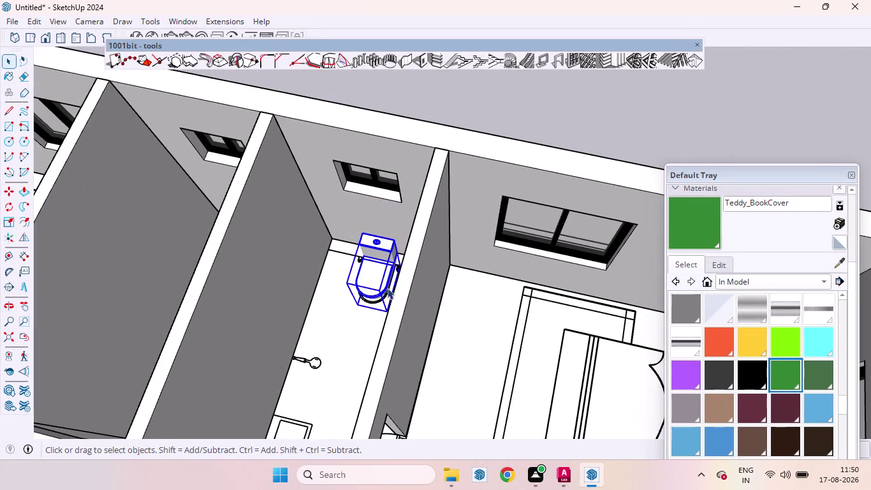
middle_drag(398, 316, 485, 308)
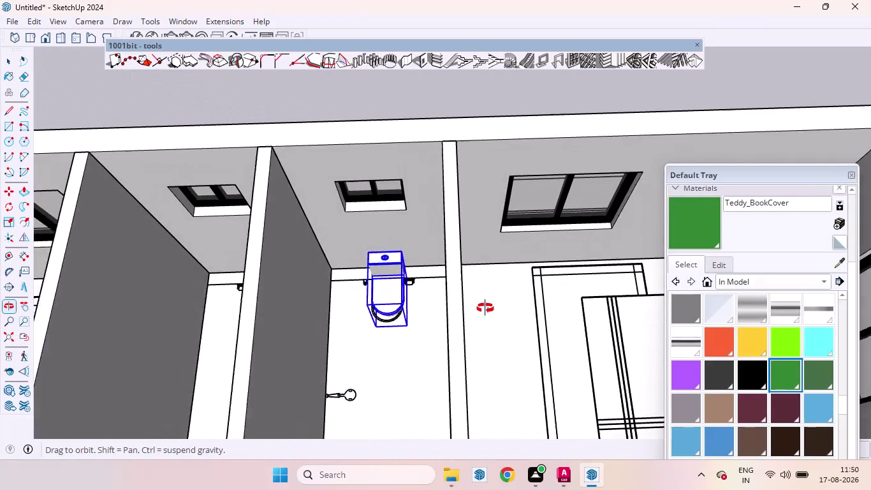
middle_drag(485, 308, 457, 333)
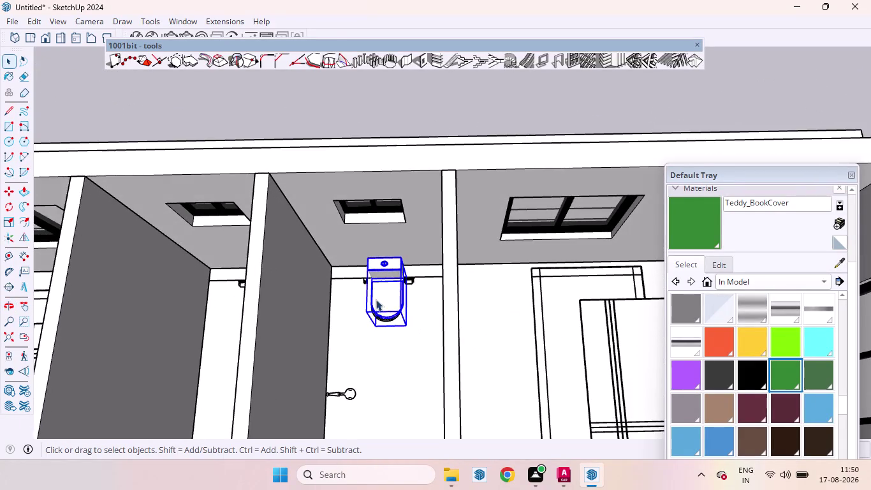
scroll(up, 3)
scroll(down, 3)
middle_drag(381, 301, 395, 313)
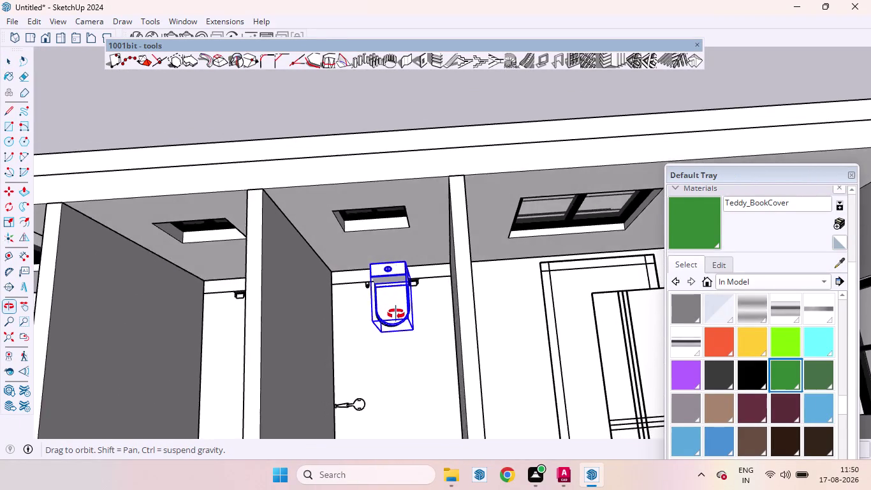
middle_drag(395, 314, 439, 272)
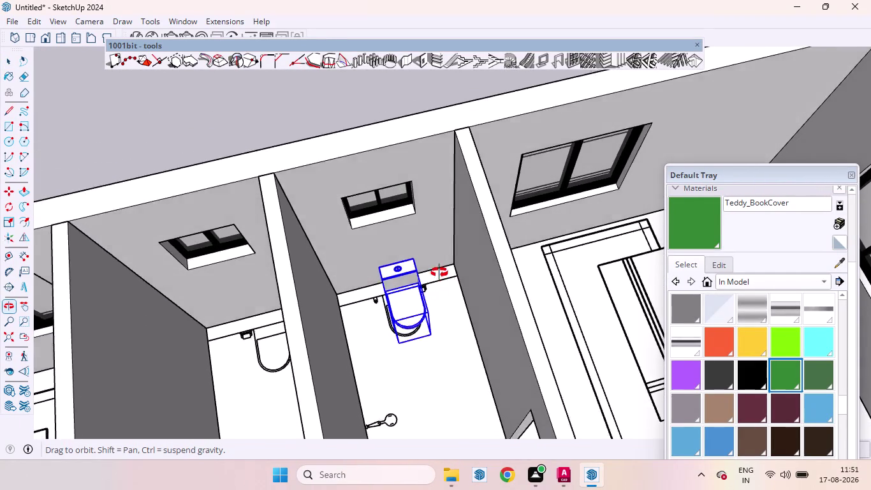
middle_drag(439, 272, 427, 268)
scroll(up, 3)
scroll(up, 3)
middle_drag(360, 278, 383, 284)
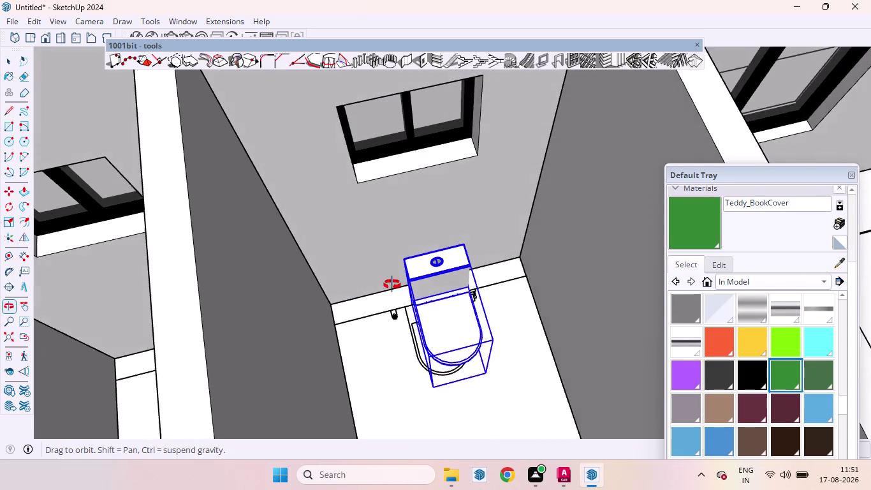
middle_drag(384, 284, 406, 237)
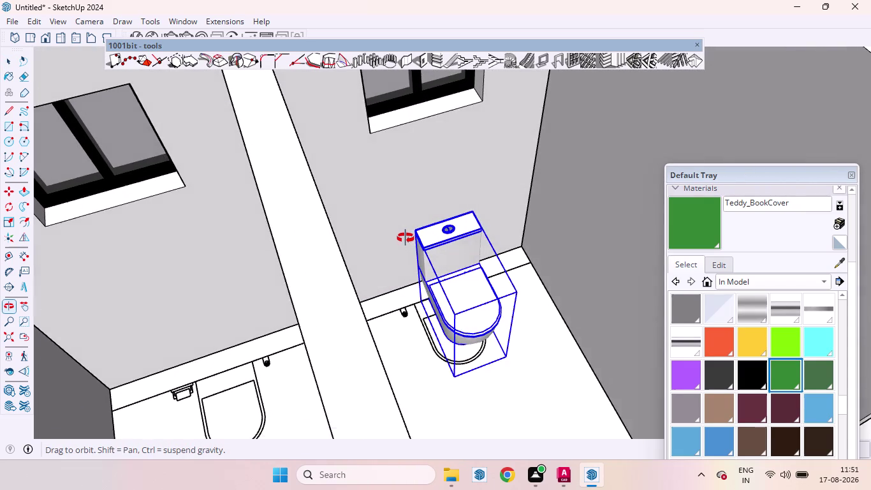
middle_drag(406, 238, 358, 192)
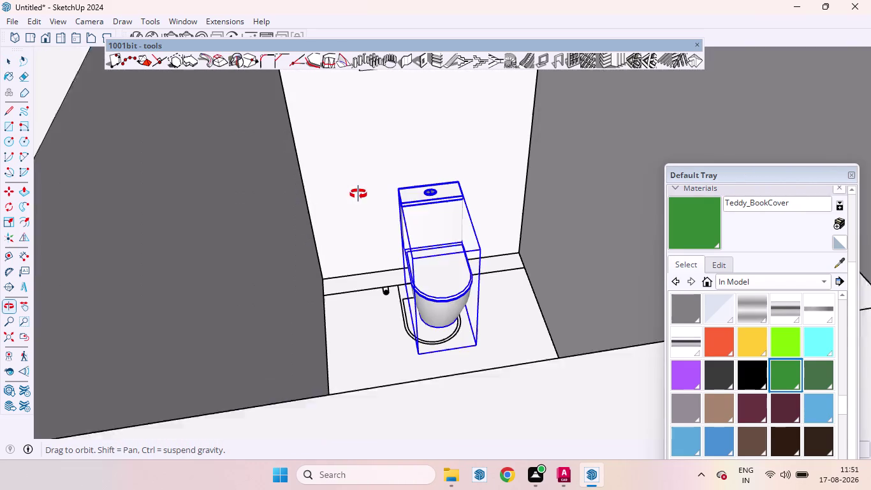
middle_drag(357, 192, 303, 222)
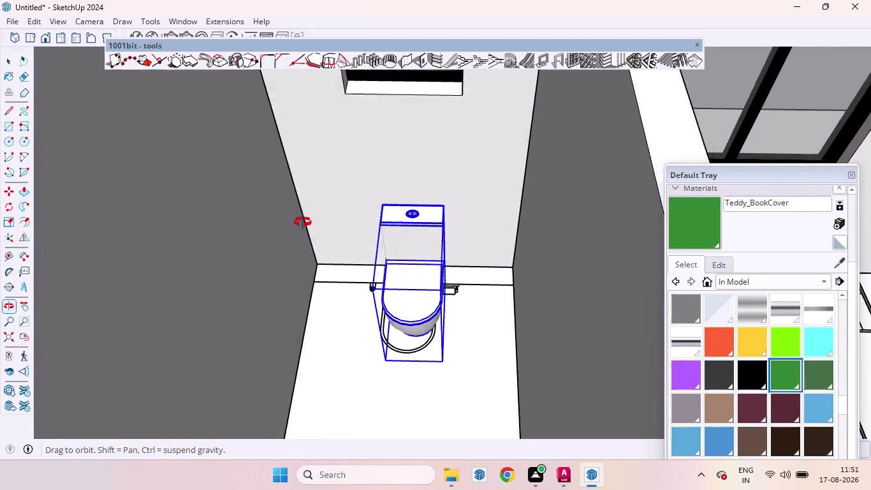
middle_drag(303, 222, 324, 238)
scroll(up, 3)
scroll(up, 3)
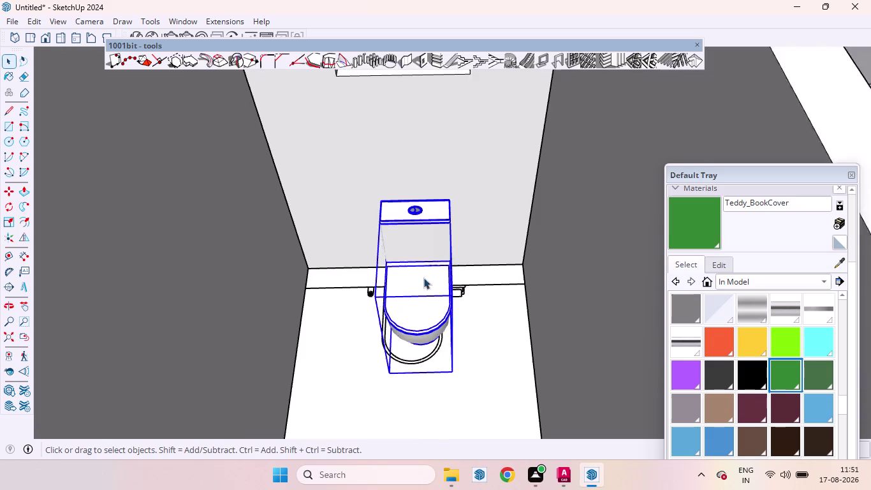
scroll(up, 3)
scroll(down, 3)
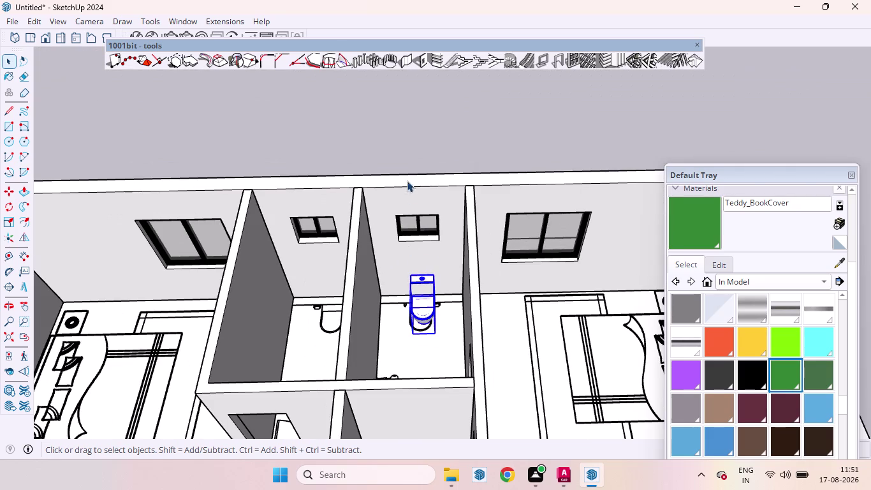
scroll(up, 3)
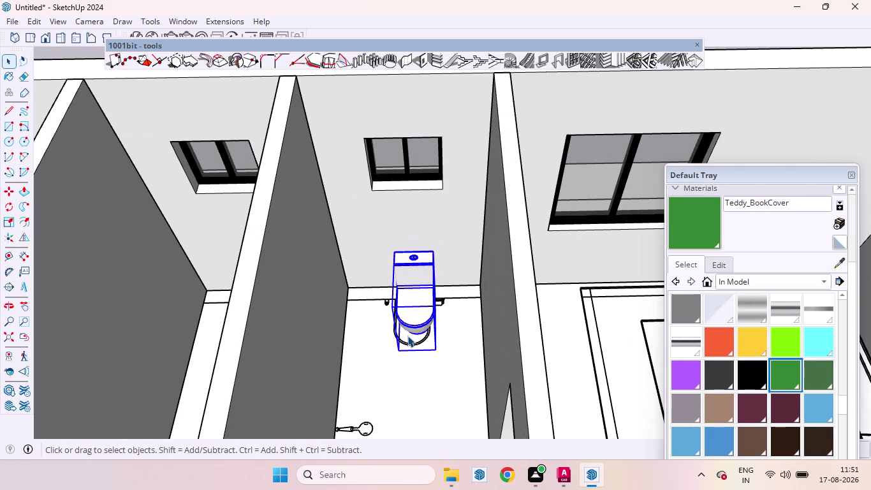
scroll(down, 3)
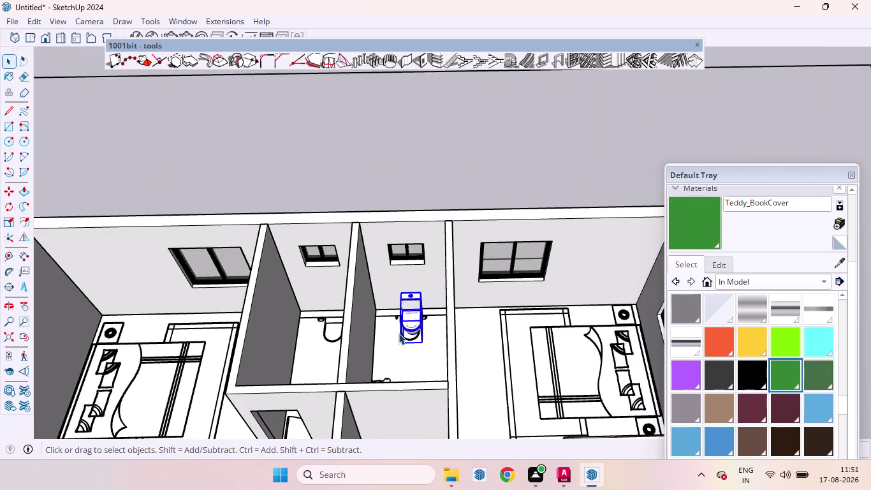
scroll(up, 3)
middle_drag(398, 333, 422, 328)
scroll(up, 3)
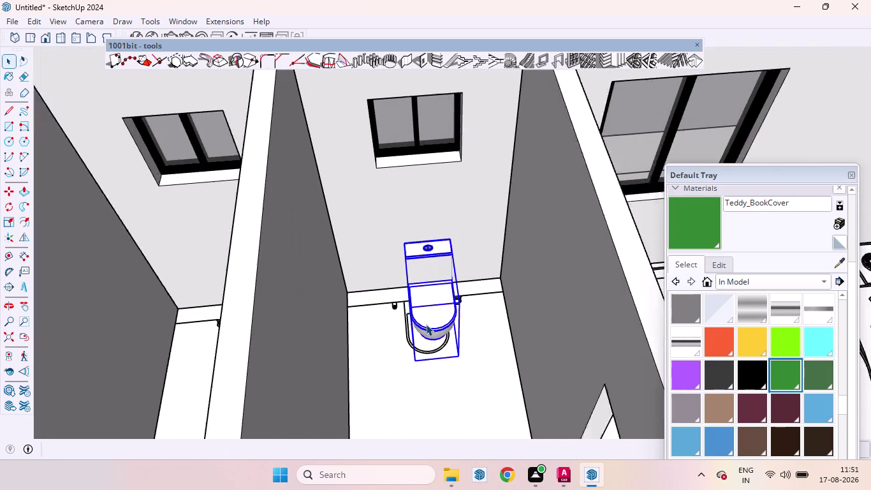
scroll(up, 3)
click(444, 317)
key(s)
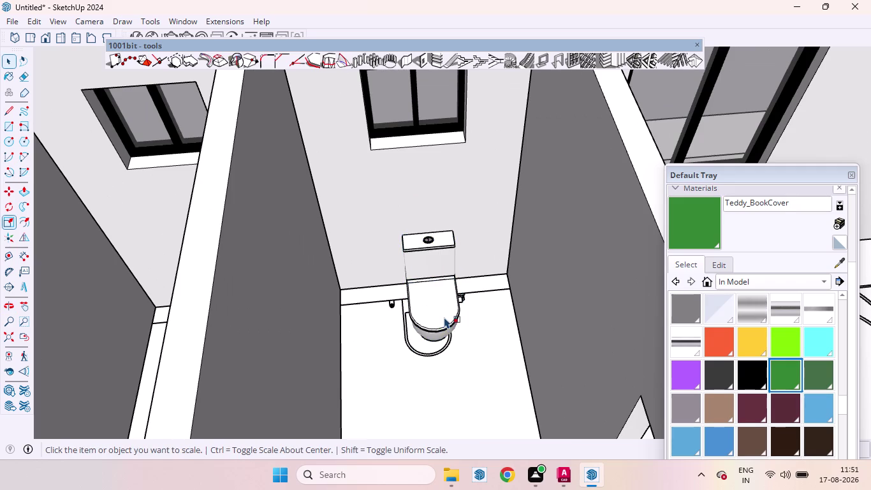
key(space)
click(430, 315)
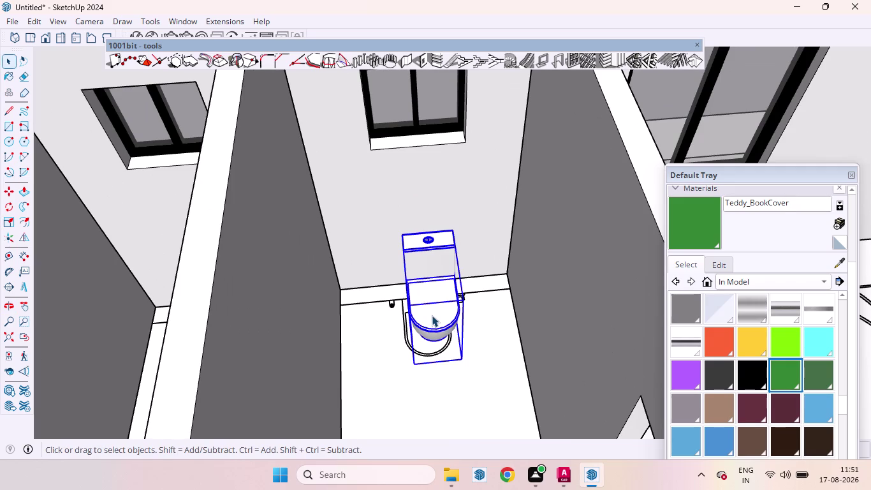
key(s)
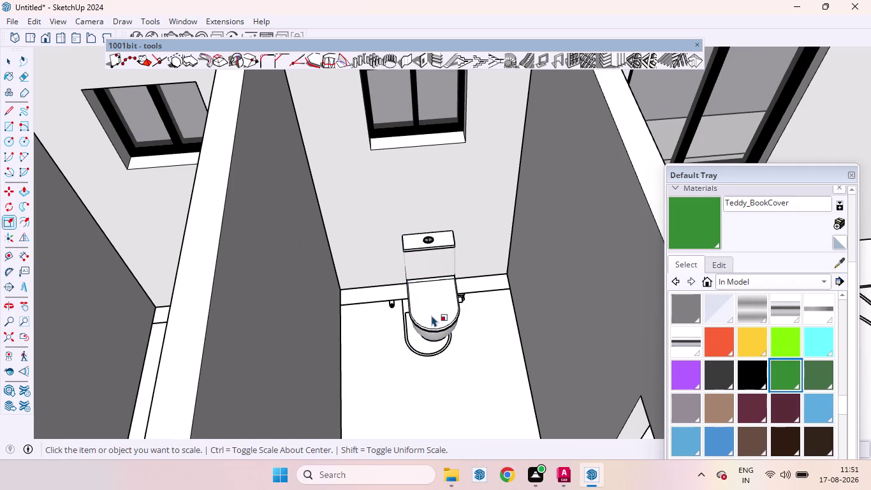
scroll(down, 3)
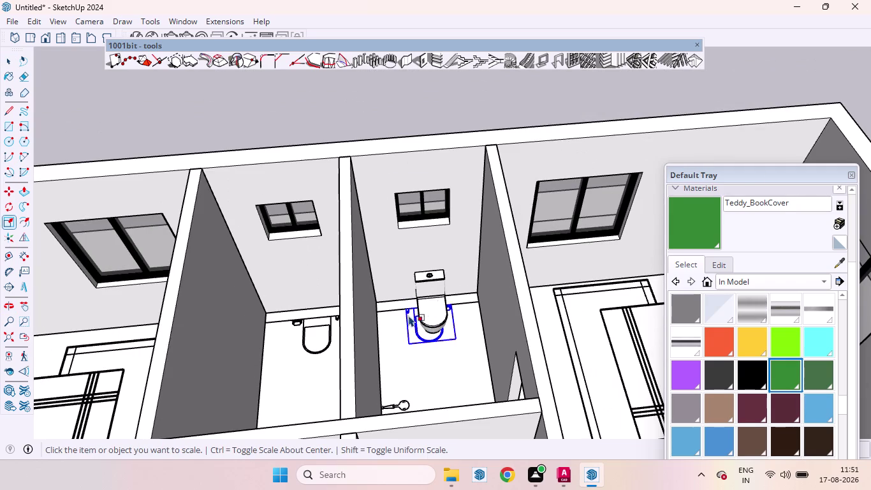
scroll(up, 3)
middle_drag(447, 331, 518, 341)
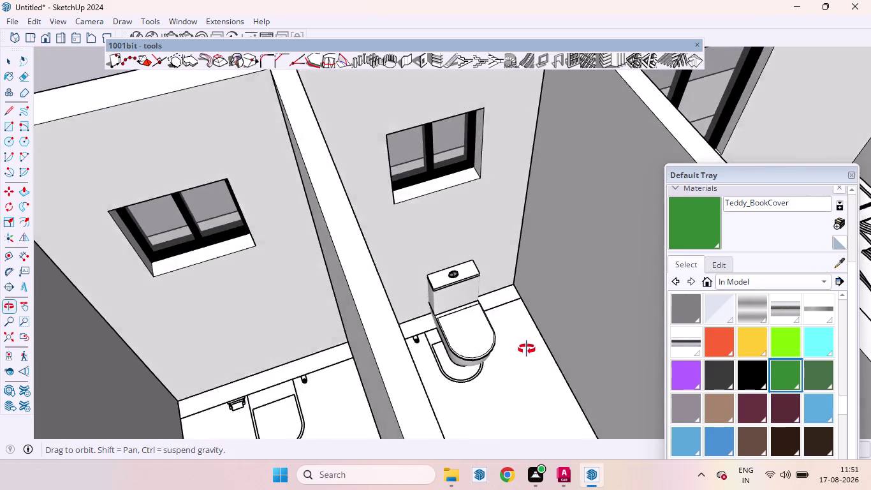
middle_drag(518, 341, 556, 367)
scroll(up, 3)
click(488, 312)
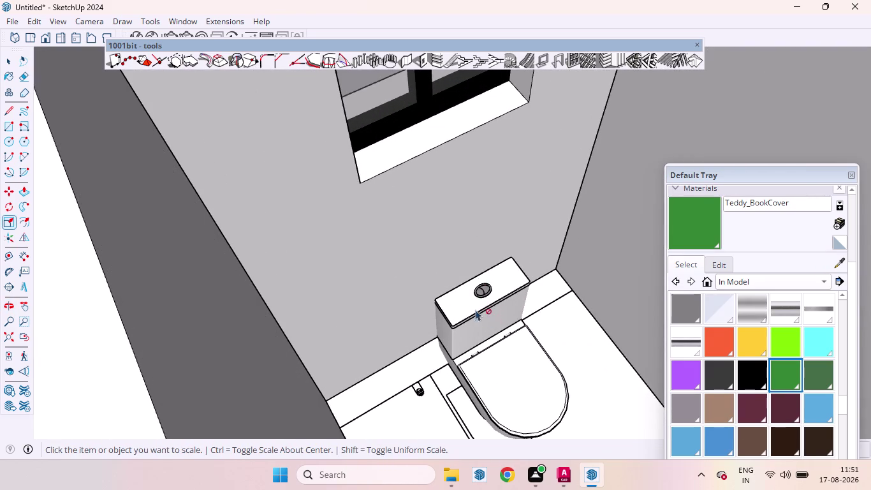
scroll(down, 3)
scroll(down, 3)
scroll(up, 3)
scroll(down, 3)
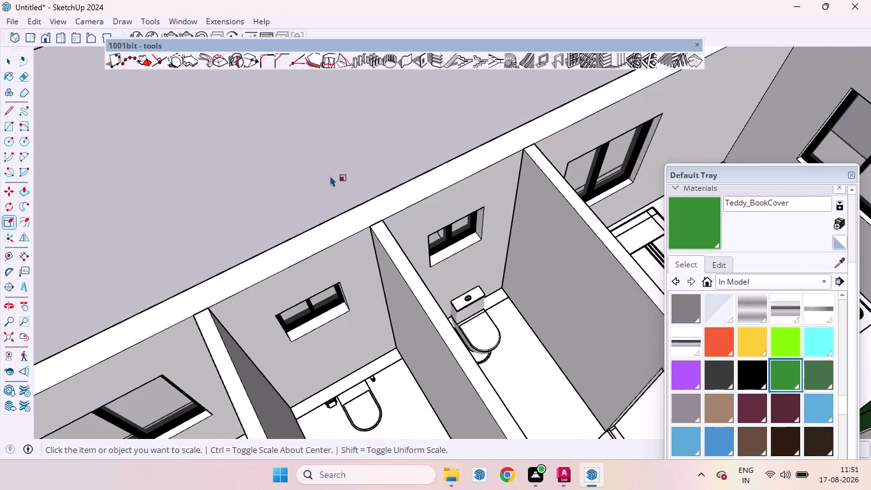
click(322, 175)
key(space)
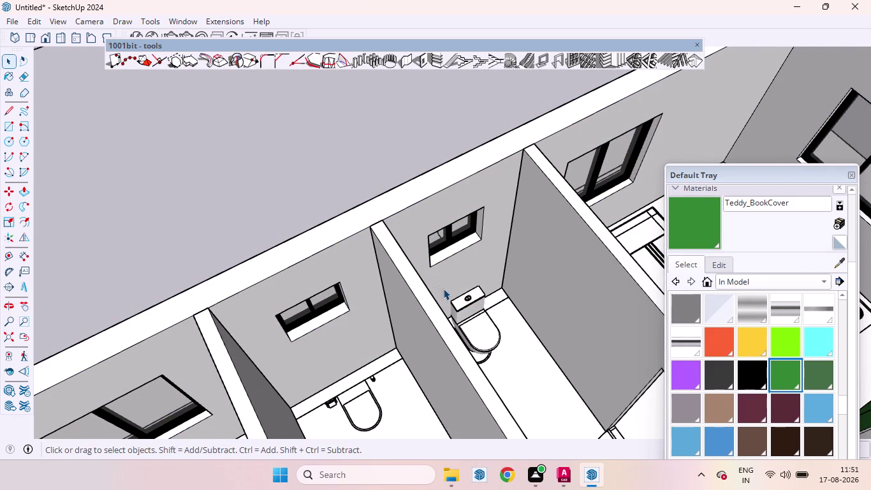
click(464, 312)
Copy the wall-hung toilet from its corner into the neighbouring bathroom.
key(m)
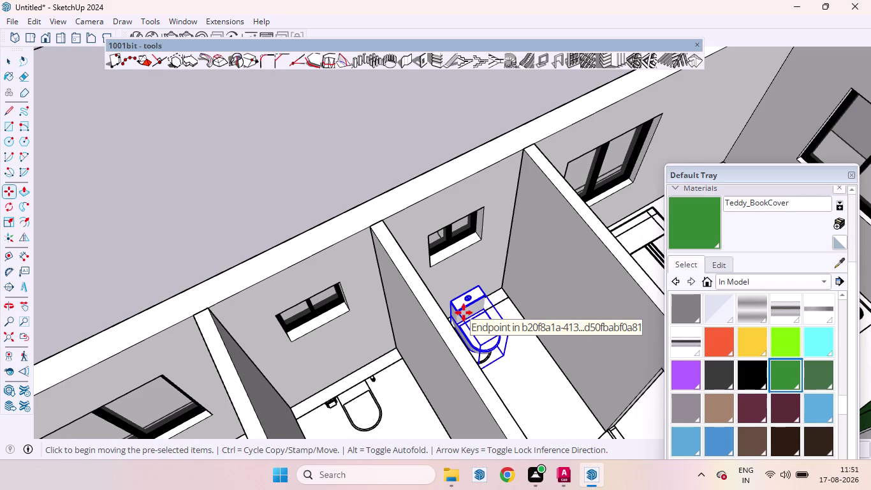
scroll(down, 3)
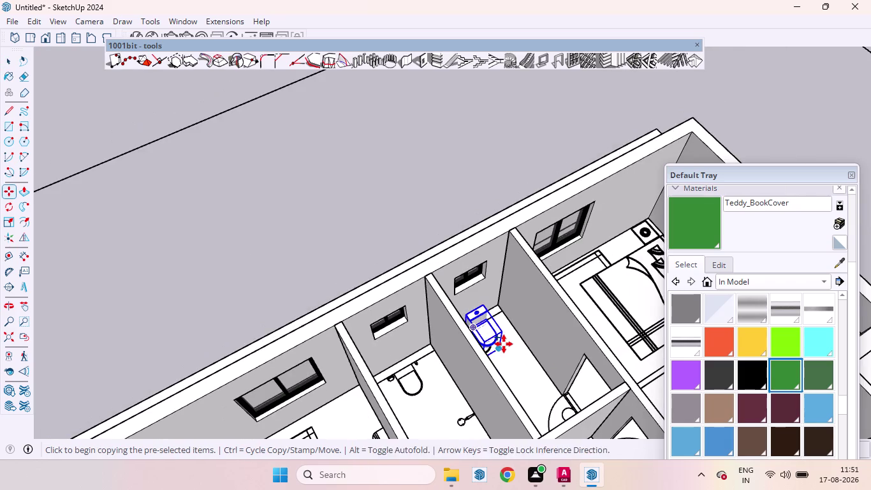
middle_drag(504, 344, 442, 303)
scroll(up, 3)
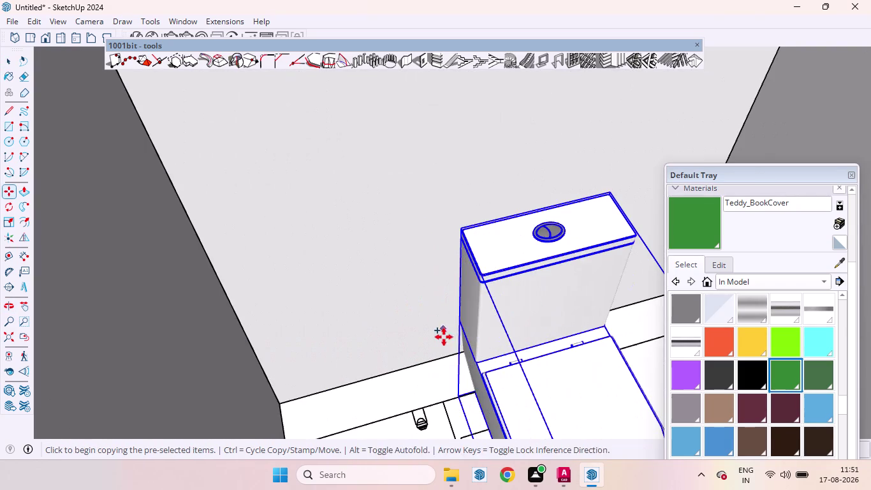
click(472, 393)
scroll(down, 3)
scroll(down, 3)
scroll(down, 3)
scroll(up, 3)
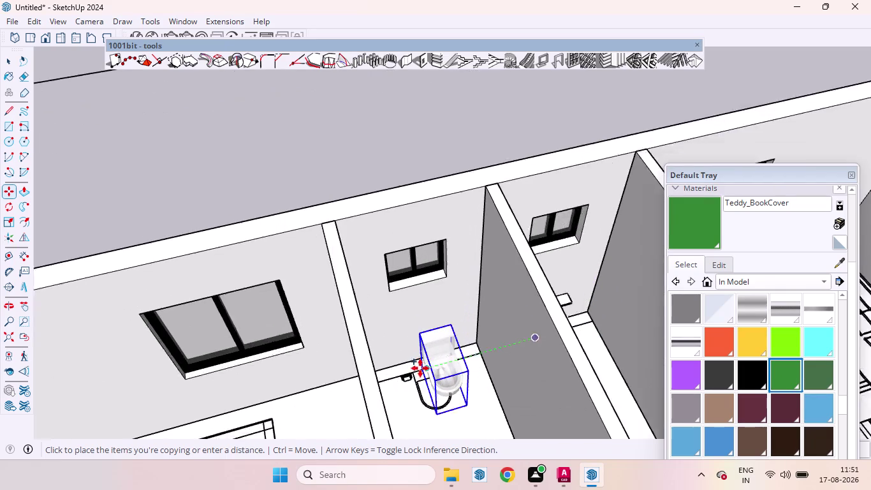
scroll(up, 3)
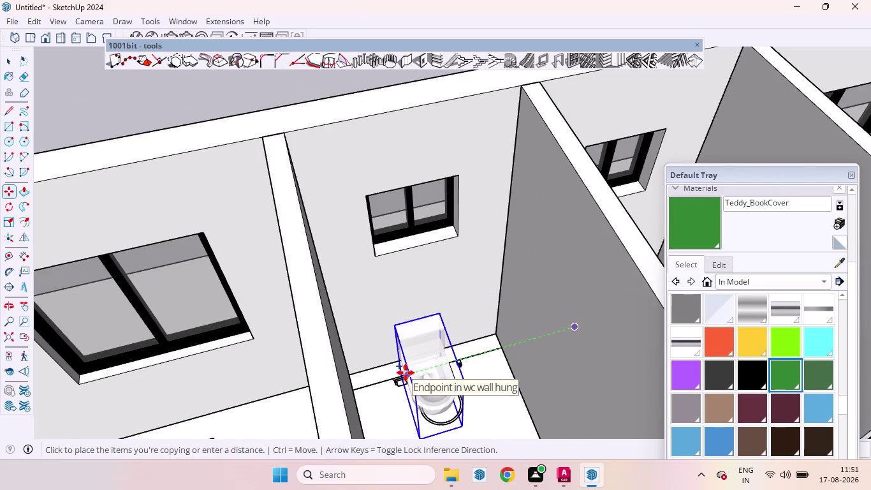
click(406, 372)
scroll(down, 3)
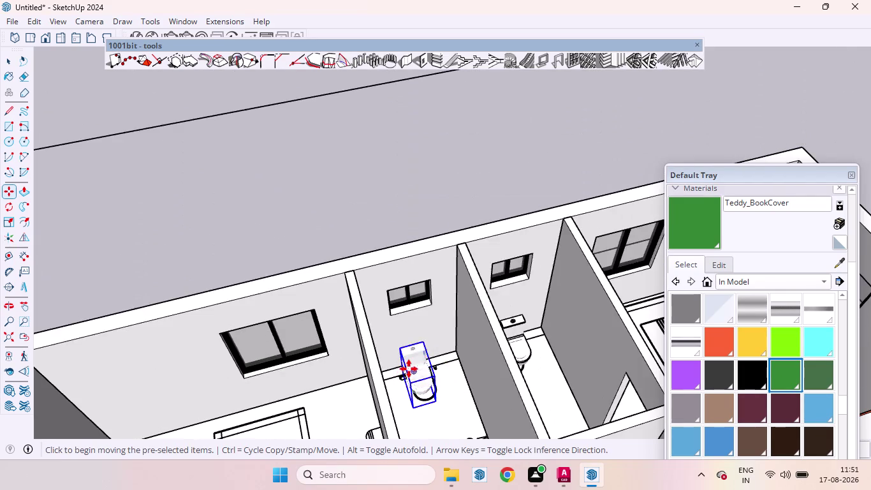
scroll(down, 3)
scroll(up, 3)
scroll(up, 3)
Rotate the copied toilet with its grip so it aligns with the back wall.
middle_drag(418, 368, 359, 353)
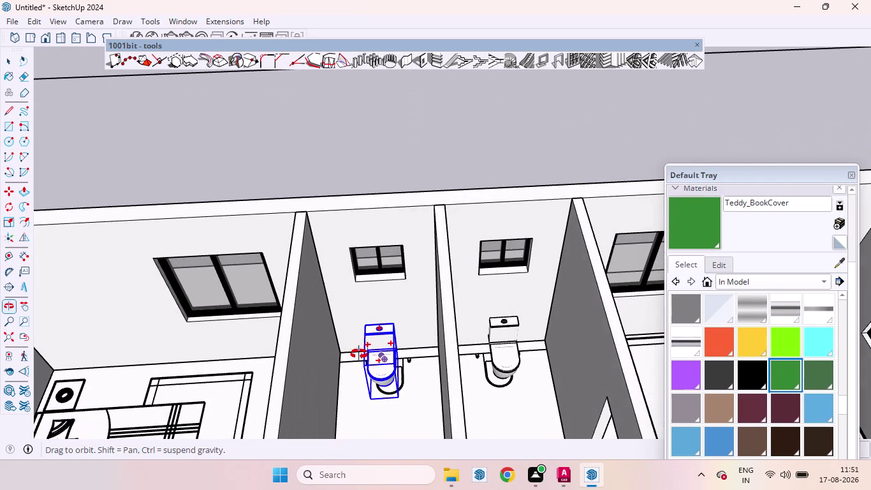
middle_drag(359, 354, 359, 352)
scroll(up, 3)
scroll(up, 3)
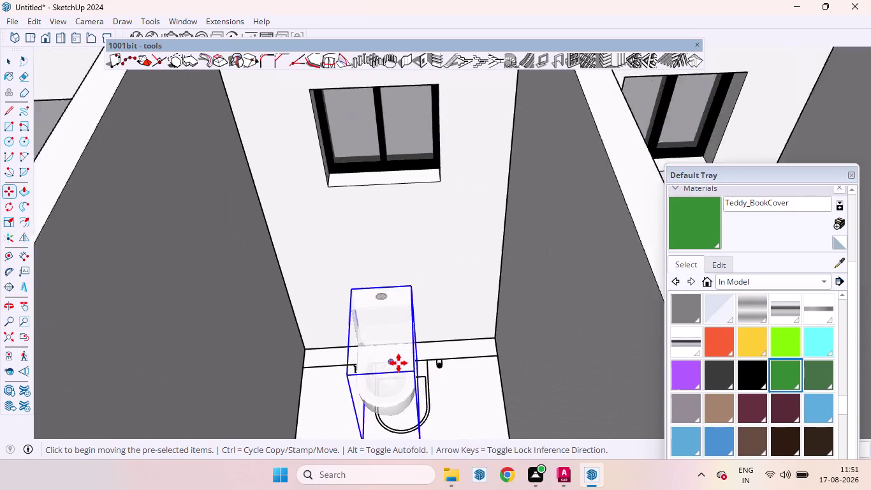
scroll(up, 3)
middle_drag(414, 355, 375, 368)
scroll(up, 3)
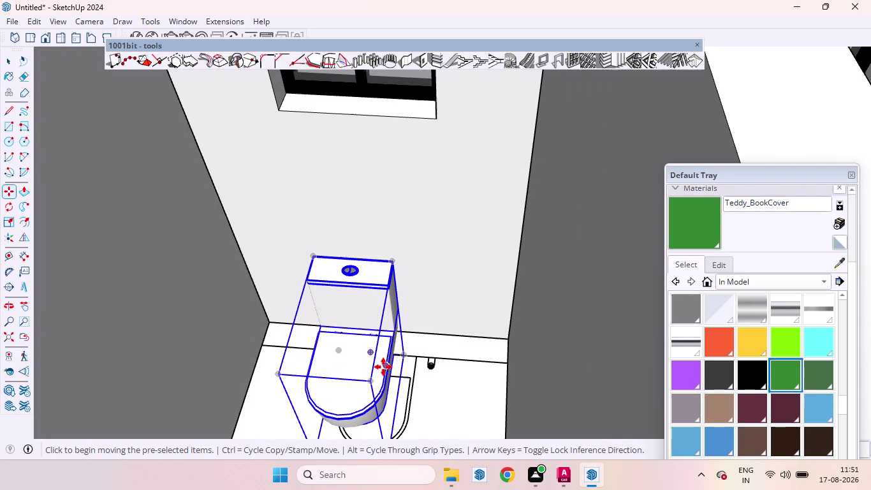
click(397, 335)
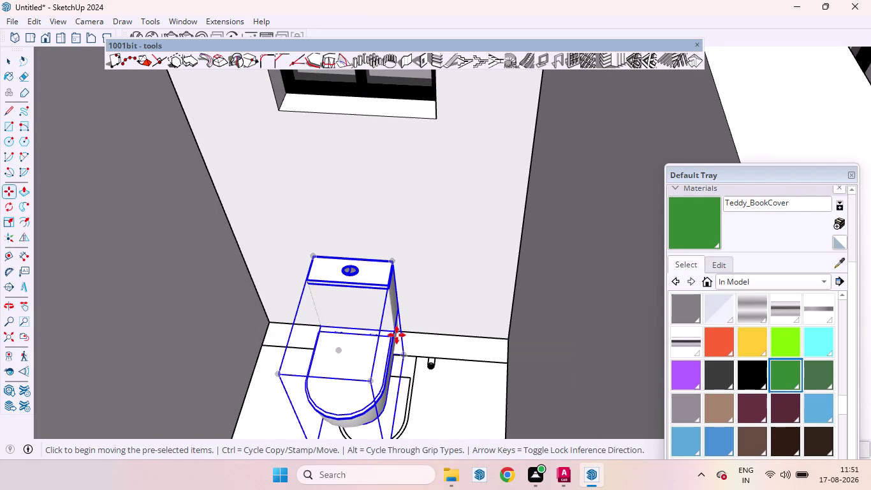
click(416, 340)
scroll(down, 3)
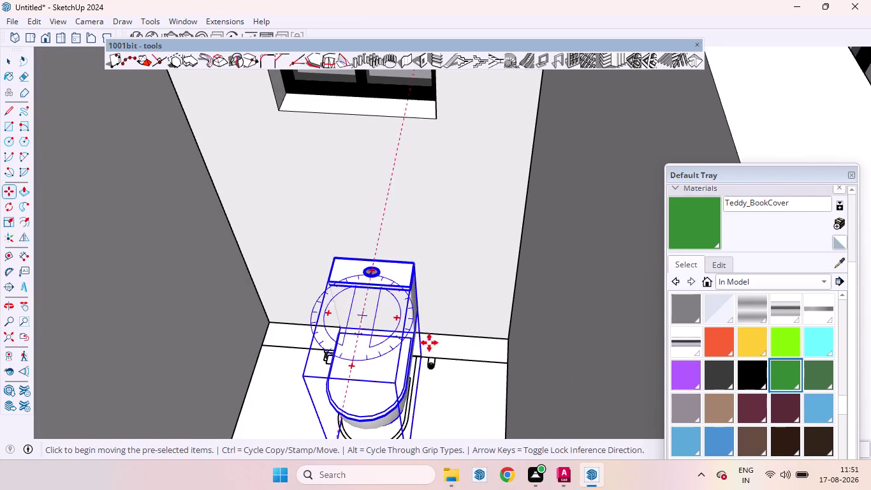
scroll(down, 3)
scroll(down, 3)
drag(476, 374, 466, 373)
key(space)
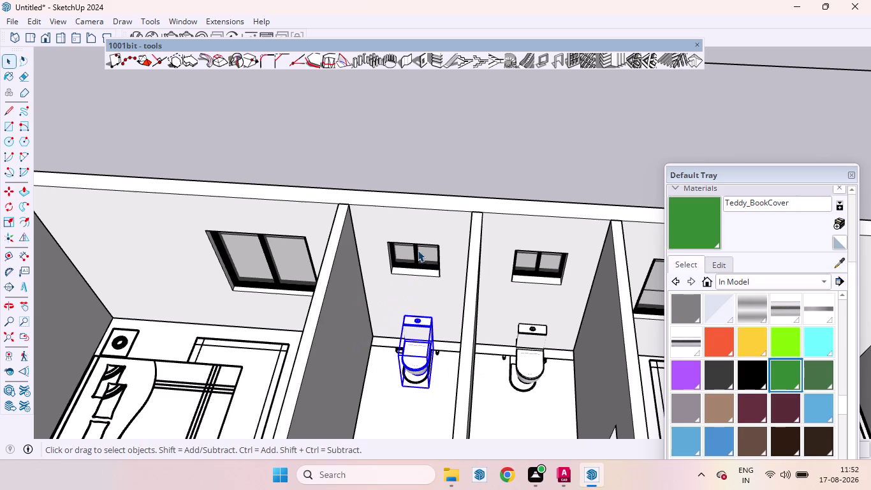
Deselect and orbit above the bathrooms to compare the two toilets.
click(440, 165)
scroll(up, 3)
middle_drag(423, 363, 437, 350)
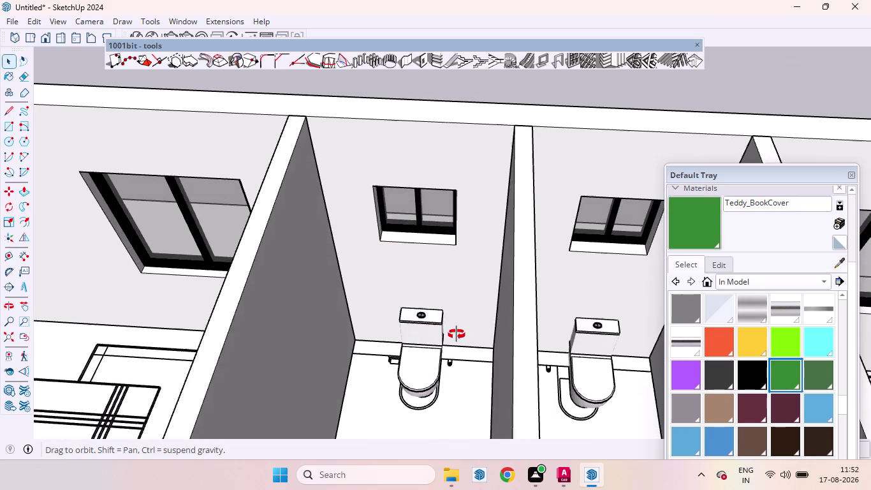
middle_drag(438, 350, 472, 355)
scroll(down, 3)
scroll(down, 3)
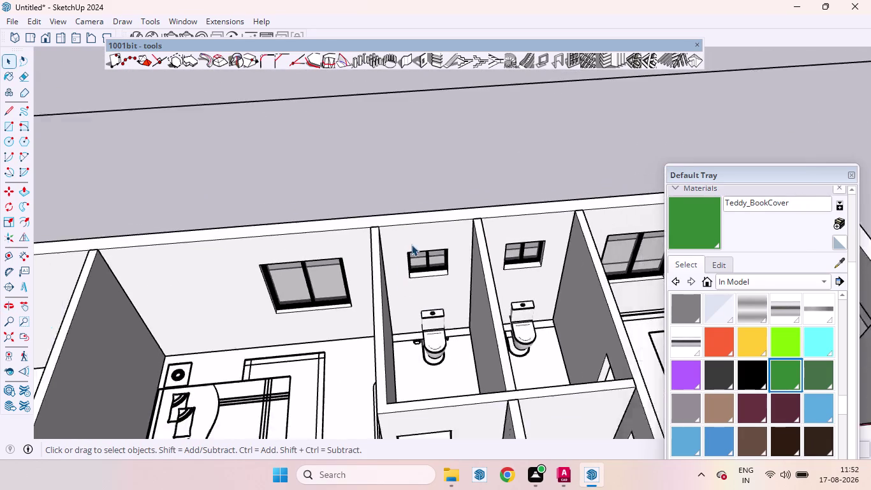
scroll(down, 3)
scroll(down, 3)
scroll(up, 3)
middle_drag(436, 218, 477, 360)
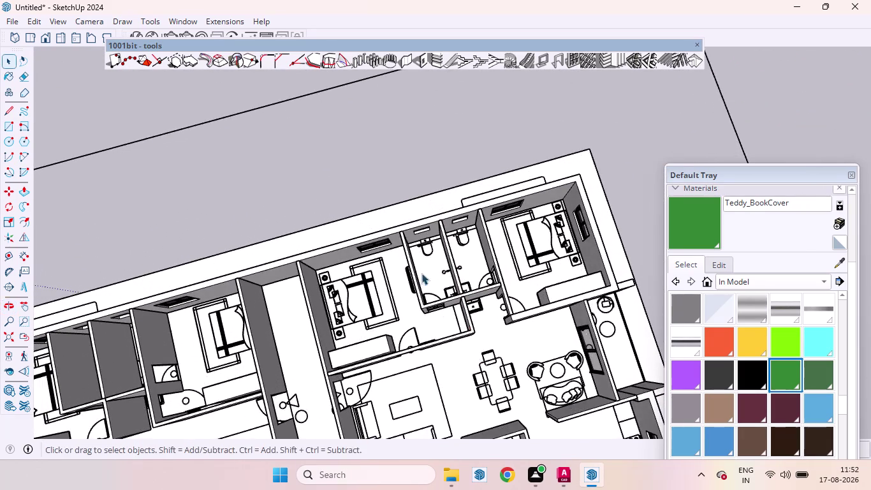
scroll(up, 3)
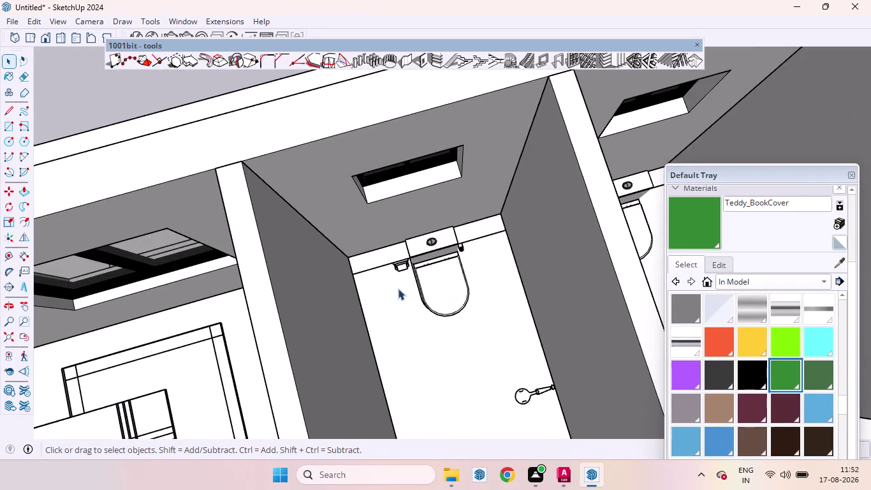
middle_drag(398, 288, 349, 286)
scroll(down, 3)
scroll(down, 3)
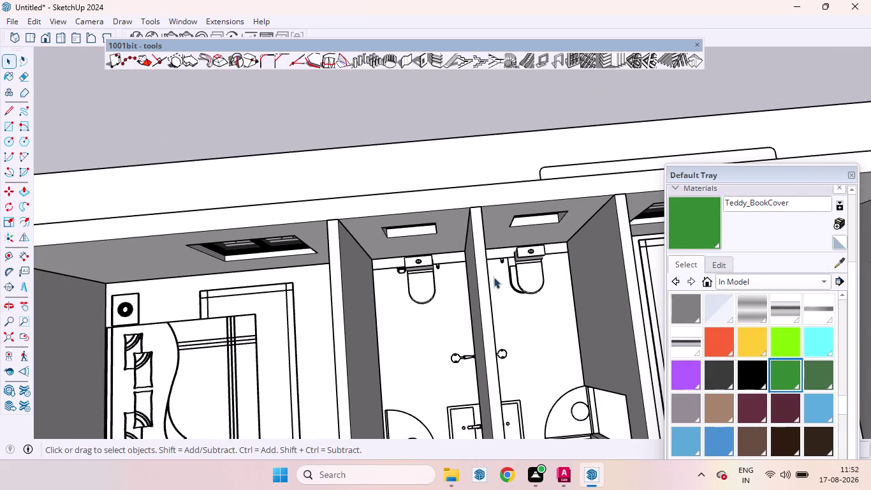
scroll(up, 3)
middle_drag(535, 269, 484, 268)
scroll(up, 3)
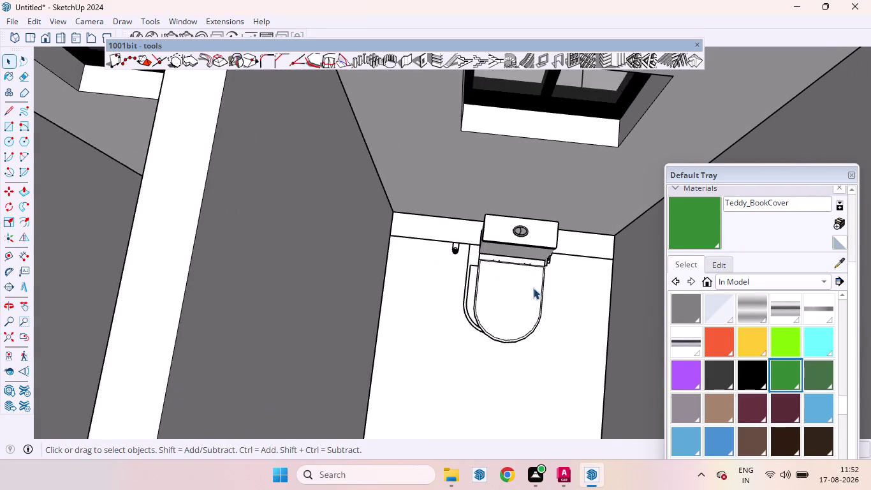
Shift the copied toilet slightly so it sits neatly beneath its window.
click(484, 296)
key(m)
click(498, 300)
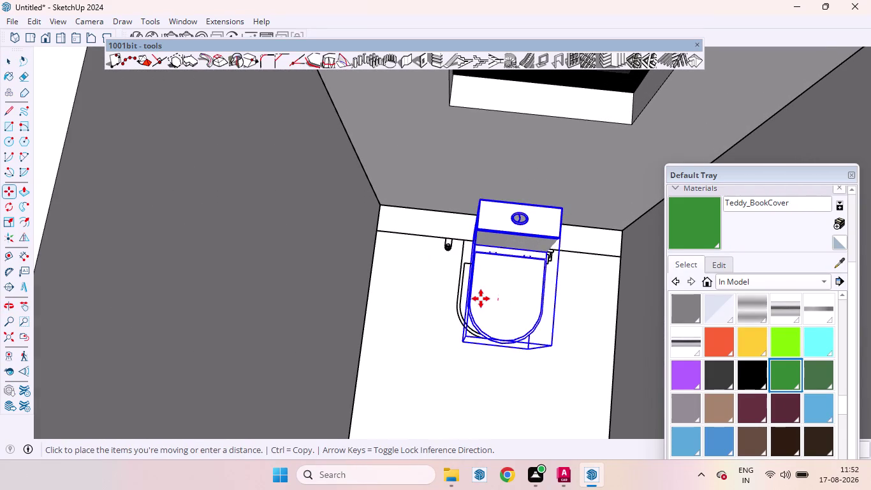
click(482, 300)
scroll(down, 3)
scroll(down, 3)
key(space)
click(474, 121)
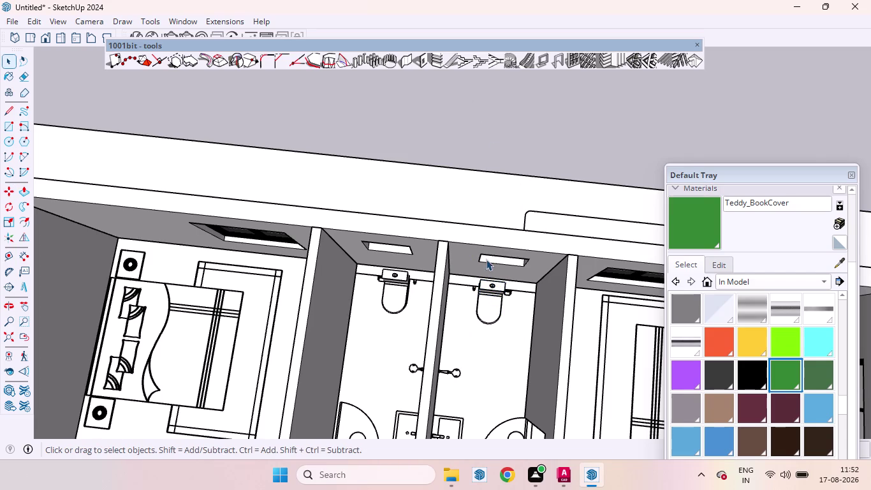
Orbit and zoom out to view both bathrooms' toilets from above.
scroll(up, 3)
middle_drag(501, 318, 519, 280)
scroll(up, 3)
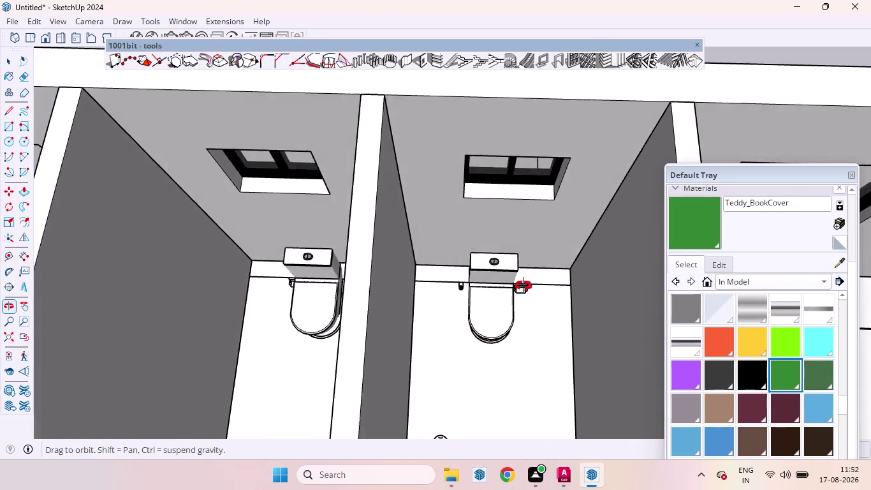
middle_drag(519, 279, 534, 309)
scroll(down, 3)
scroll(down, 3)
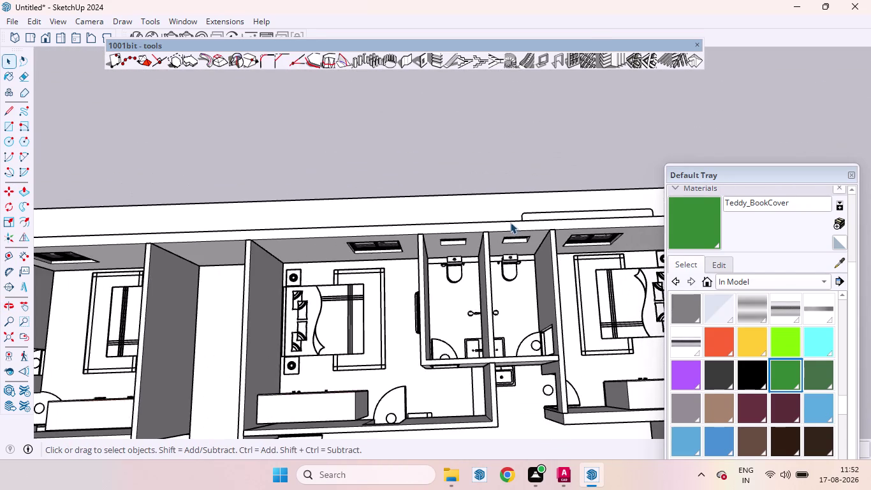
scroll(down, 3)
scroll(down, 3)
scroll(up, 3)
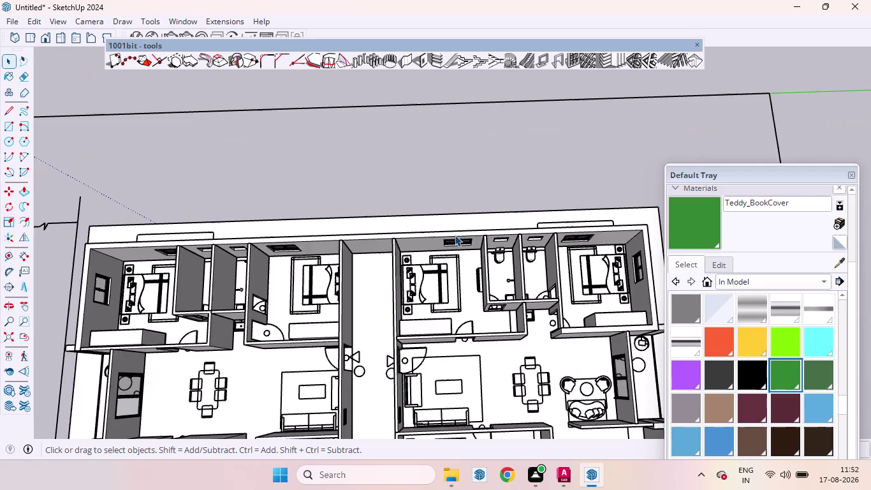
scroll(up, 3)
Copy the toilet pair from the wall corner to the matching corner in the next unit.
click(522, 264)
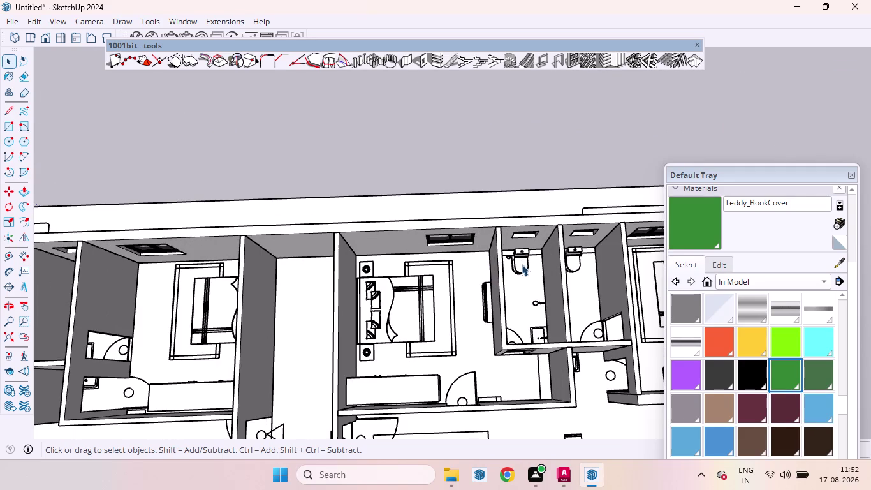
click(576, 263)
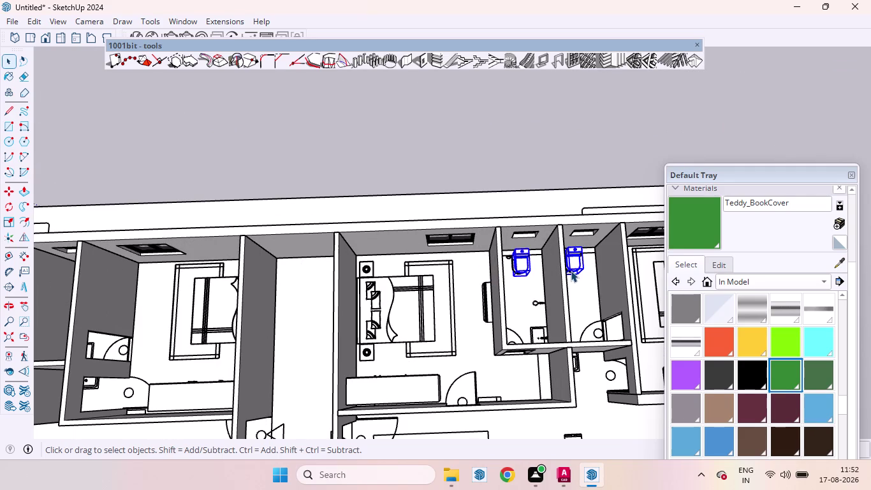
key(m)
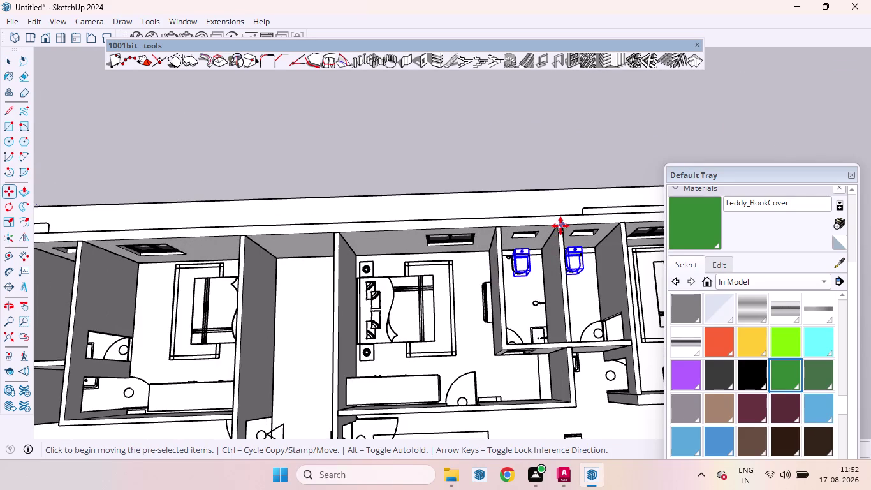
click(561, 226)
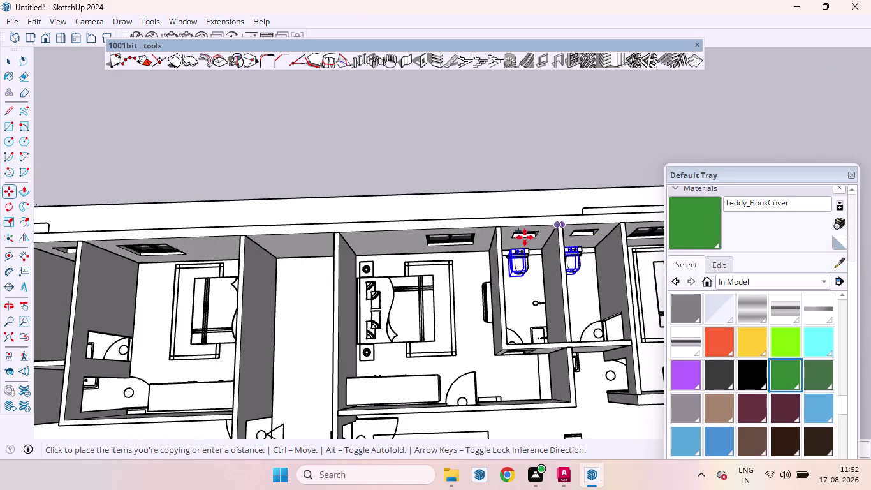
scroll(down, 3)
scroll(up, 3)
scroll(down, 3)
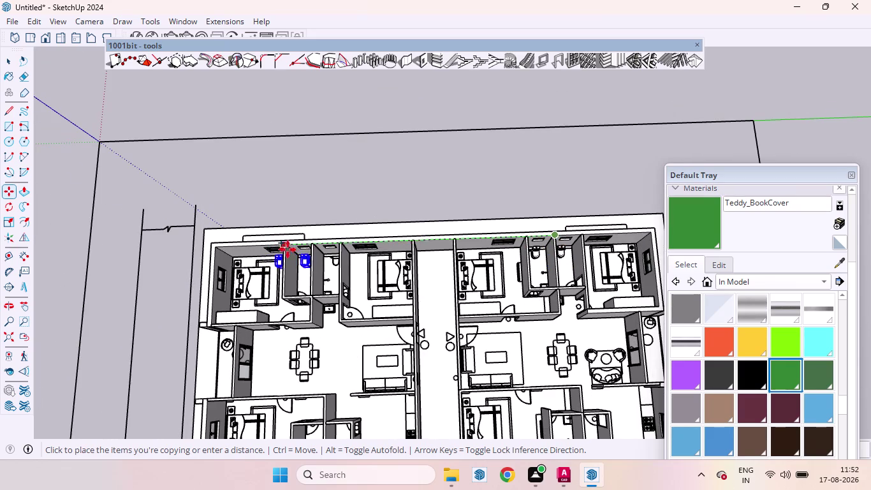
scroll(up, 3)
scroll(up, 3)
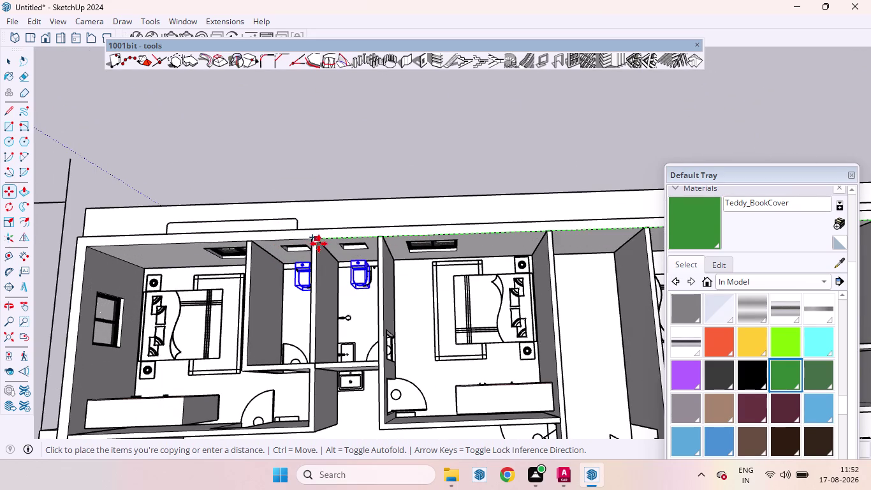
scroll(up, 3)
middle_drag(328, 248, 362, 239)
scroll(up, 3)
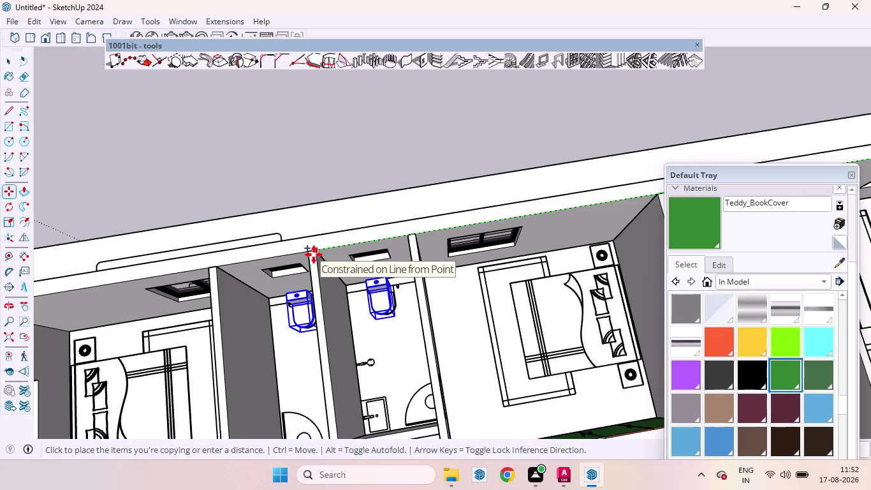
click(313, 255)
key(space)
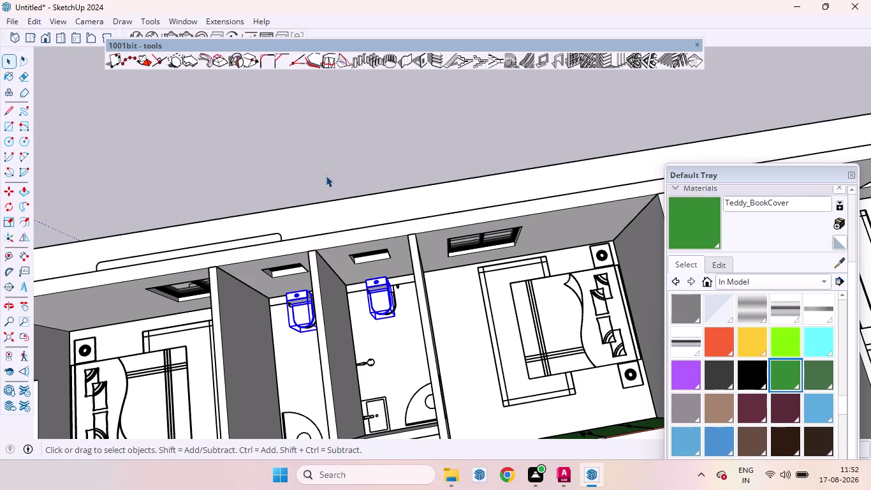
click(326, 175)
Orbit to inspect the copied toilets and bring the next unit's bathrooms into view.
scroll(up, 3)
middle_drag(306, 309, 361, 324)
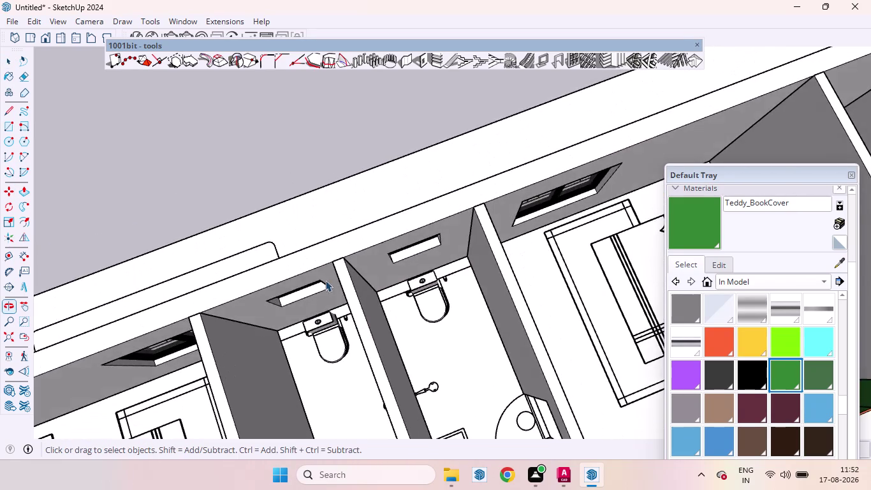
scroll(down, 3)
scroll(up, 3)
middle_drag(412, 262, 374, 145)
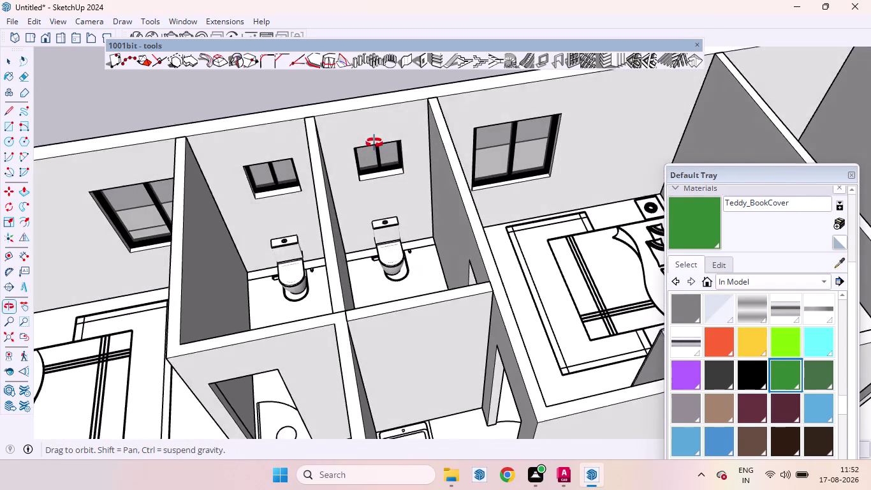
middle_drag(374, 146, 373, 146)
scroll(up, 3)
scroll(down, 3)
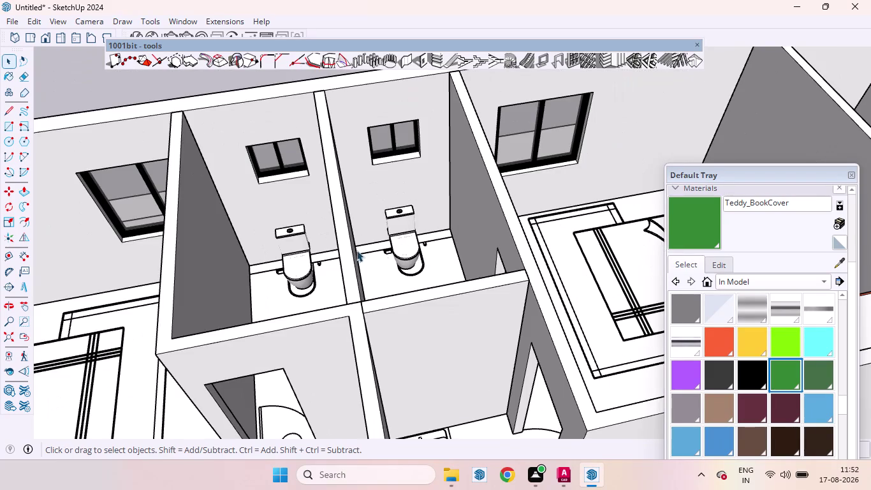
scroll(down, 3)
scroll(down, 3)
scroll(down, 3)
scroll(down, 3)
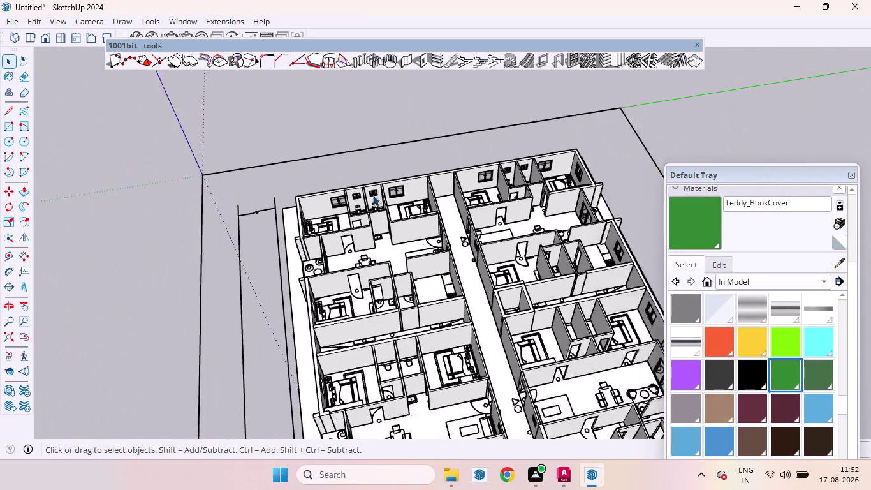
middle_drag(388, 257, 379, 372)
scroll(up, 3)
scroll(up, 3)
middle_drag(381, 299, 354, 265)
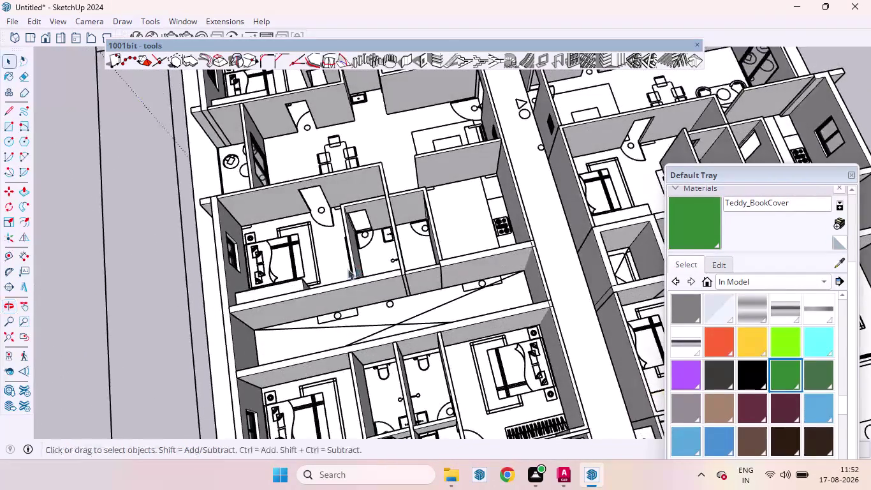
scroll(down, 3)
scroll(up, 3)
scroll(up, 3)
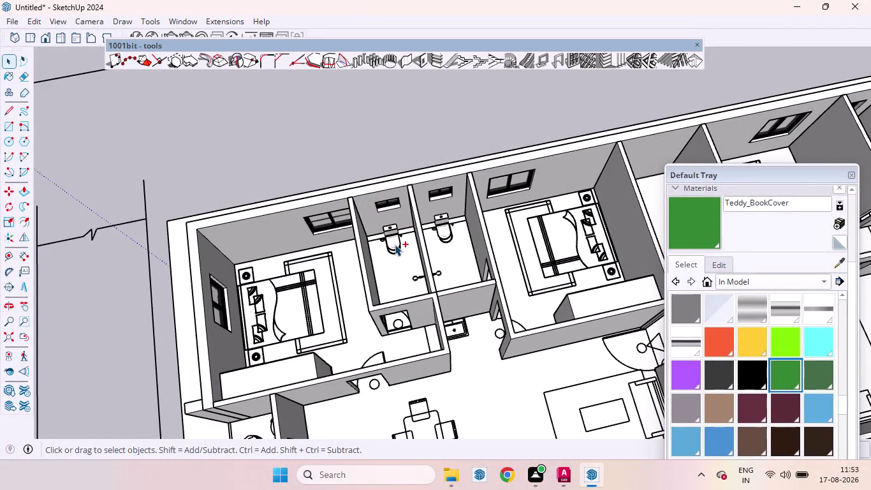
Select a pair of neighbouring toilets in these bathrooms.
click(395, 243)
click(440, 228)
scroll(down, 3)
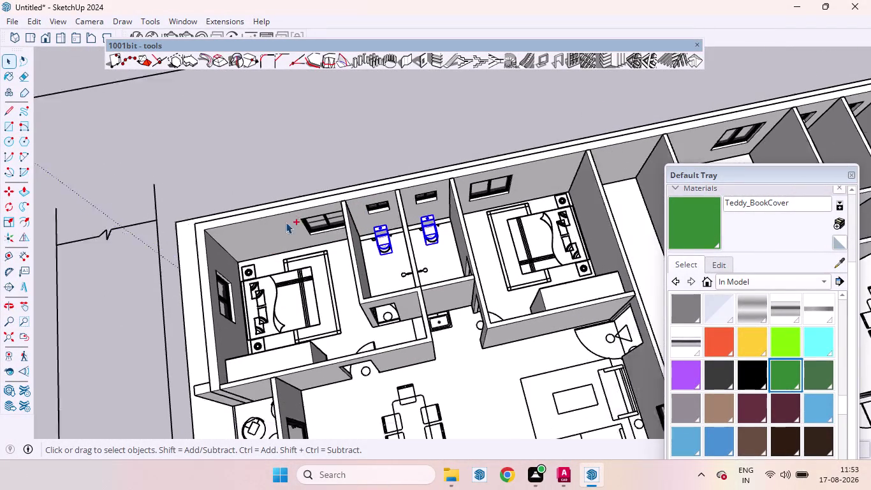
scroll(down, 3)
scroll(down, 3)
scroll(up, 3)
scroll(down, 3)
scroll(up, 3)
scroll(down, 3)
scroll(up, 3)
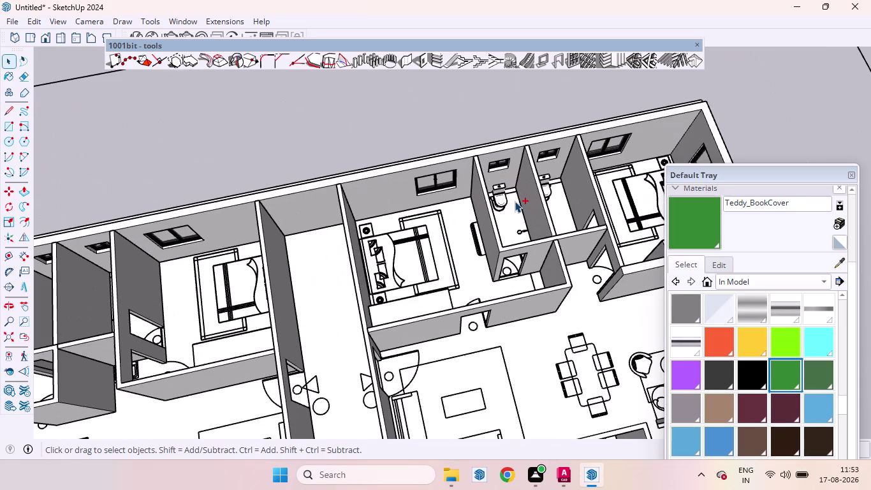
click(500, 201)
click(549, 189)
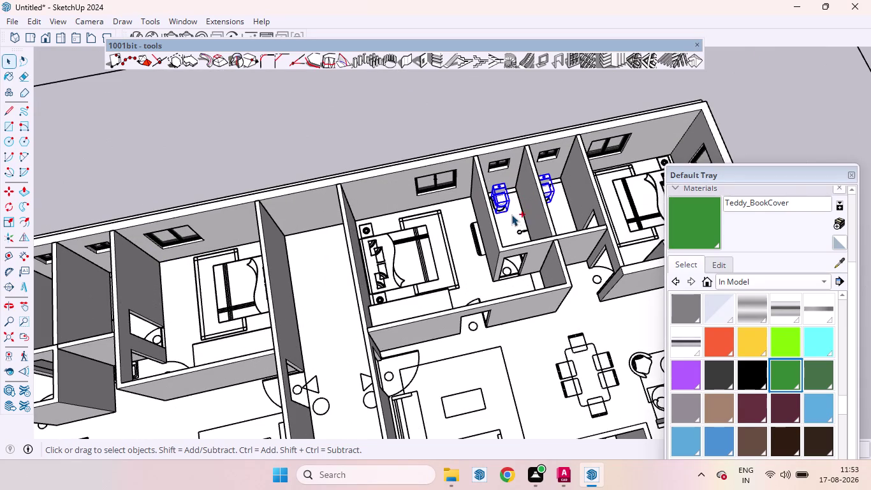
scroll(down, 3)
scroll(down, 3)
scroll(up, 3)
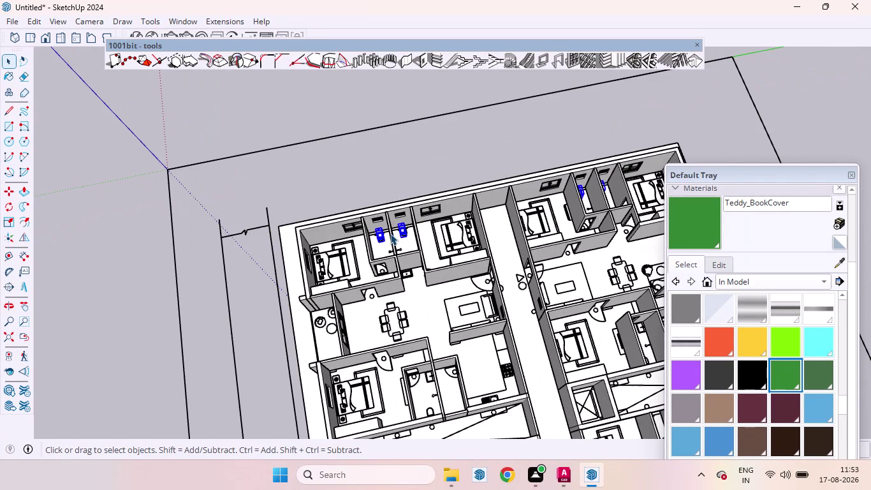
Copy the toilet pair from the wall edge into the lower unit's bathrooms.
key(m)
scroll(up, 3)
scroll(down, 3)
scroll(up, 3)
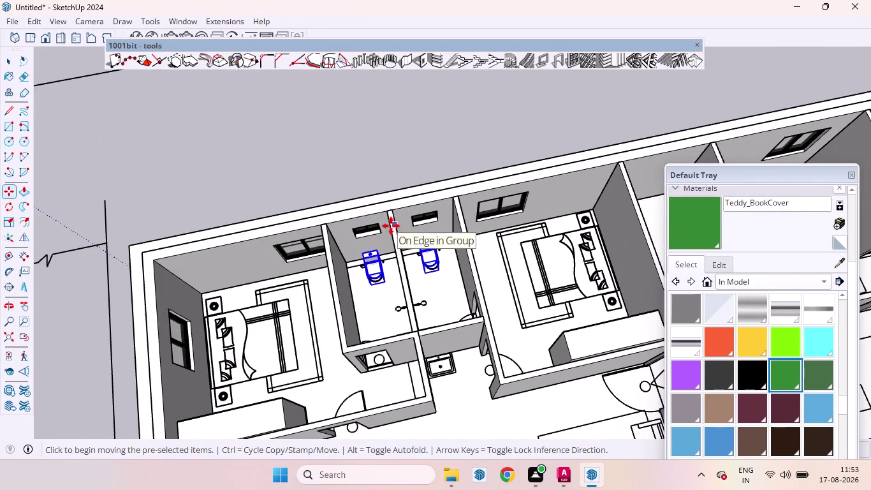
click(394, 225)
scroll(down, 3)
scroll(down, 3)
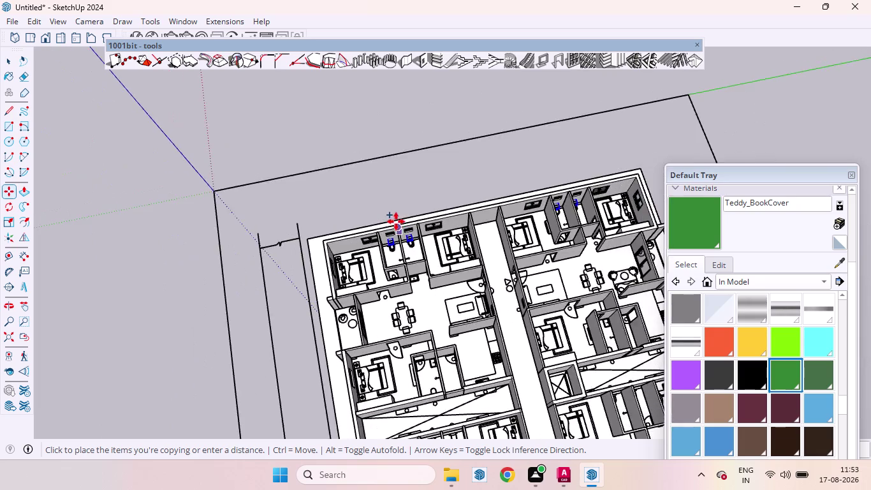
scroll(down, 3)
scroll(up, 3)
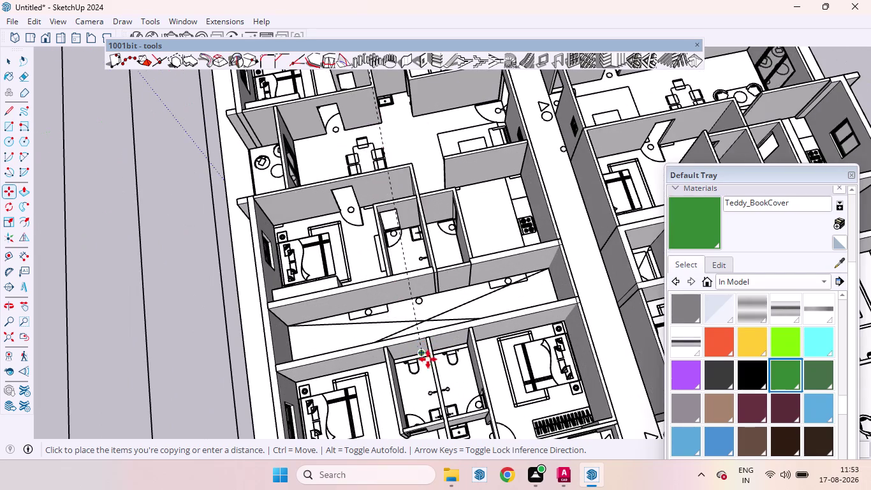
scroll(up, 3)
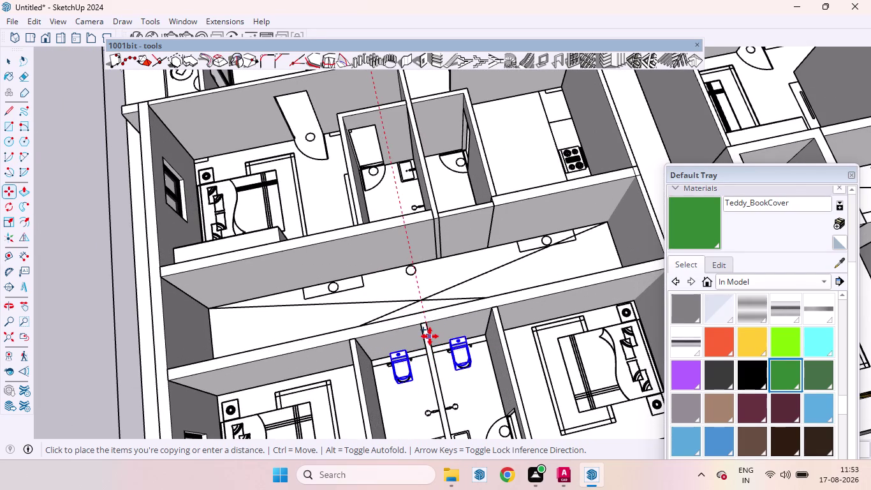
click(432, 339)
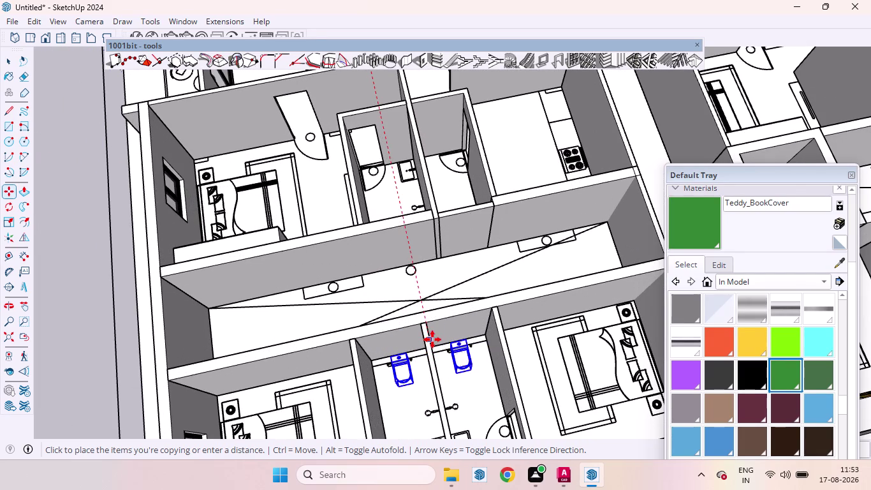
scroll(up, 3)
scroll(down, 3)
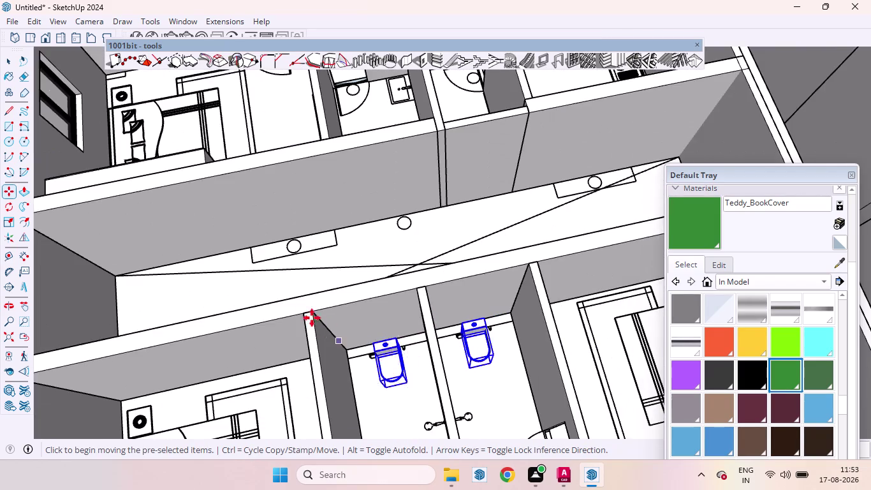
scroll(down, 3)
scroll(down, 3)
scroll(down, 3)
scroll(up, 3)
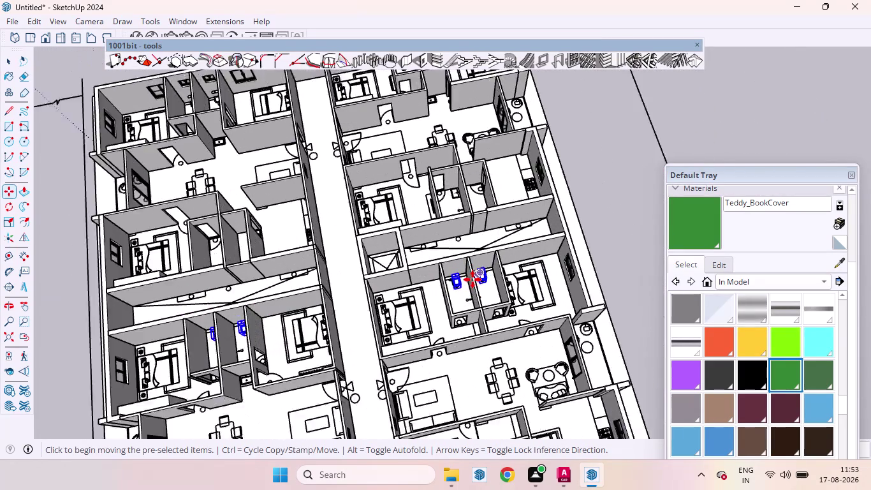
scroll(up, 3)
scroll(down, 3)
scroll(up, 3)
scroll(down, 3)
scroll(up, 3)
scroll(down, 3)
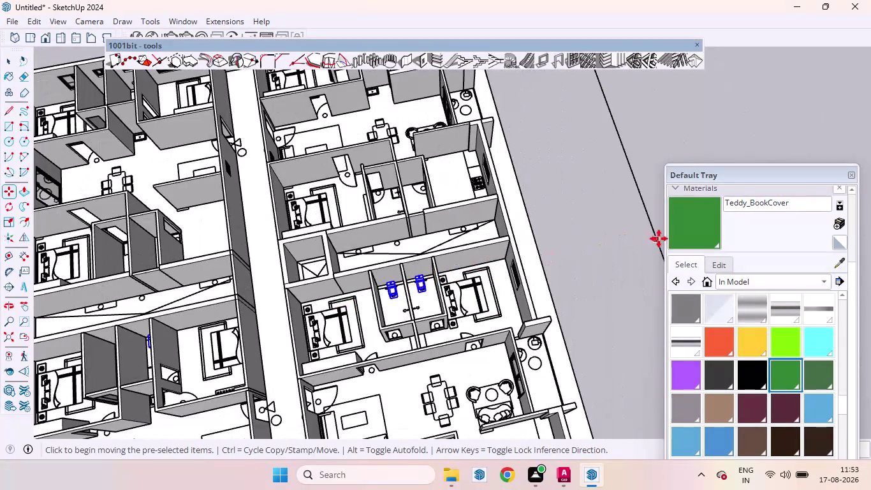
key(space)
click(570, 241)
scroll(down, 3)
scroll(down, 3)
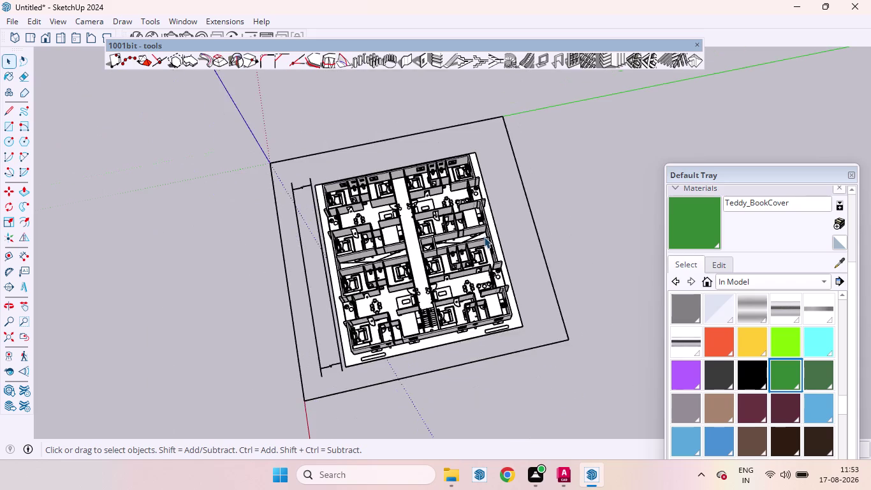
Zoom and pan across the floor plan to frame the bedroom beside the two bathrooms.
scroll(up, 3)
scroll(up, 3)
scroll(down, 3)
scroll(up, 3)
scroll(down, 3)
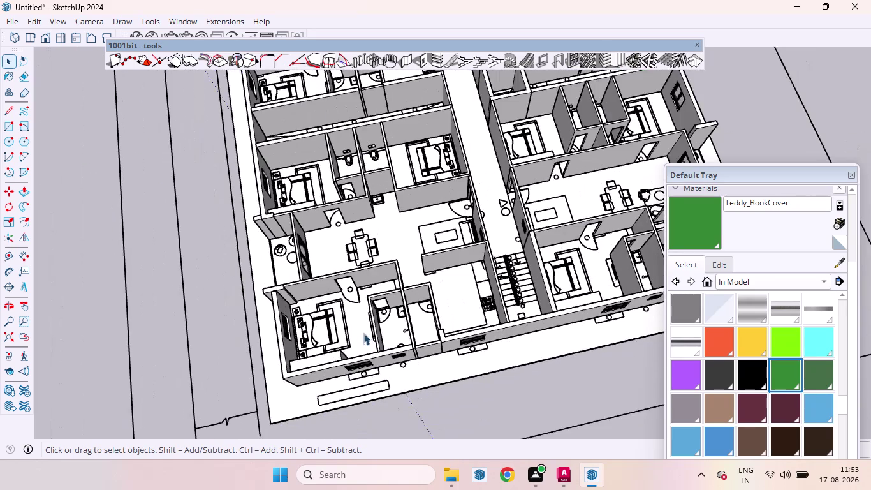
scroll(down, 3)
scroll(up, 3)
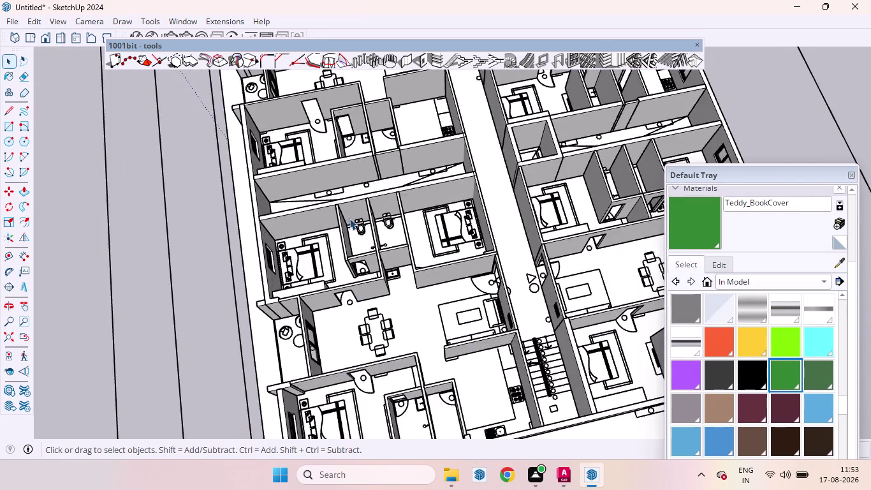
scroll(up, 3)
middle_drag(357, 236, 383, 333)
click(364, 250)
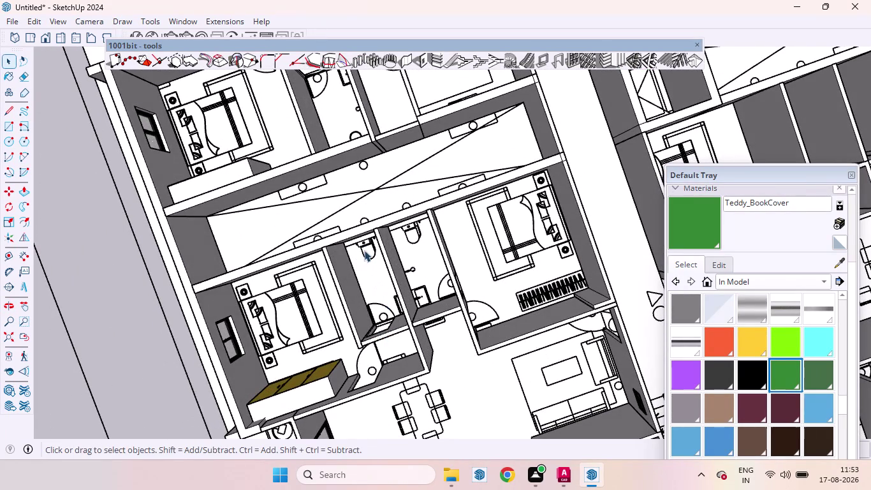
scroll(down, 3)
click(242, 284)
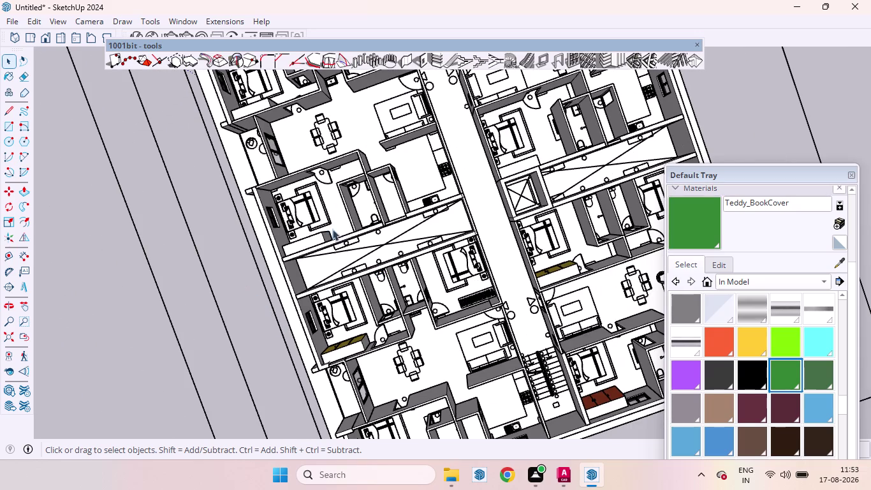
scroll(down, 3)
scroll(up, 3)
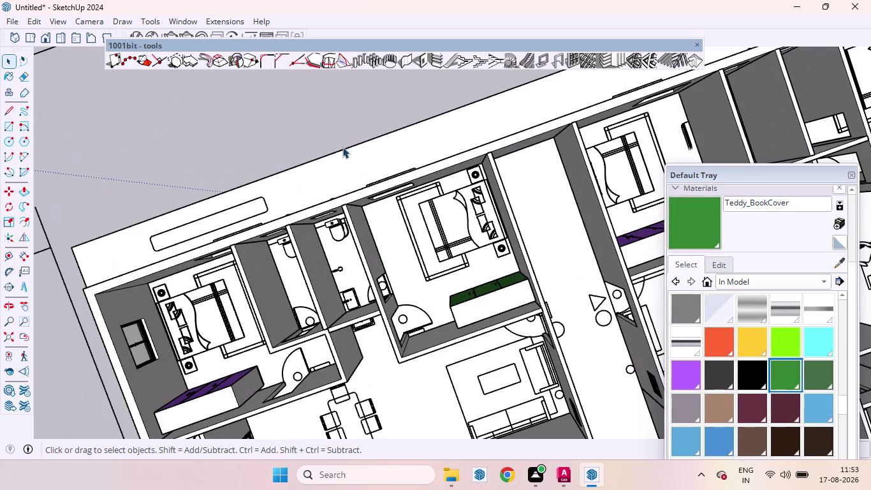
scroll(down, 3)
scroll(up, 3)
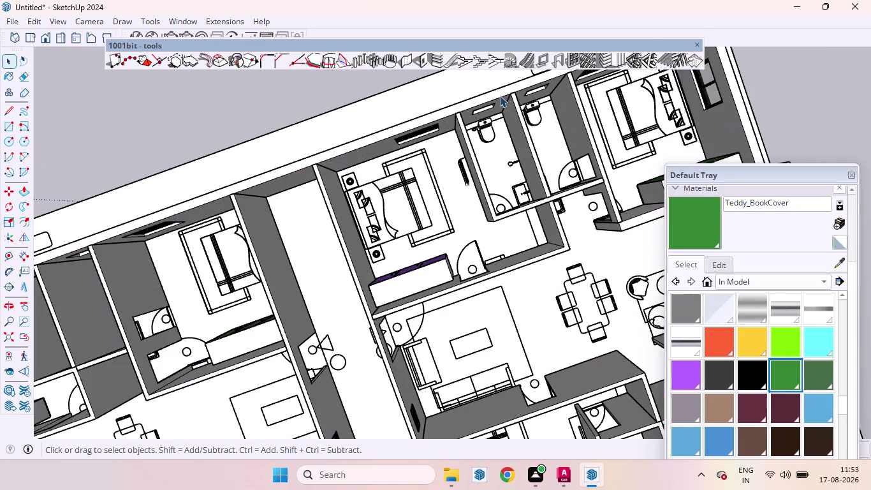
scroll(up, 3)
scroll(down, 3)
scroll(down, 3)
scroll(down, 3)
scroll(down, 3)
scroll(up, 3)
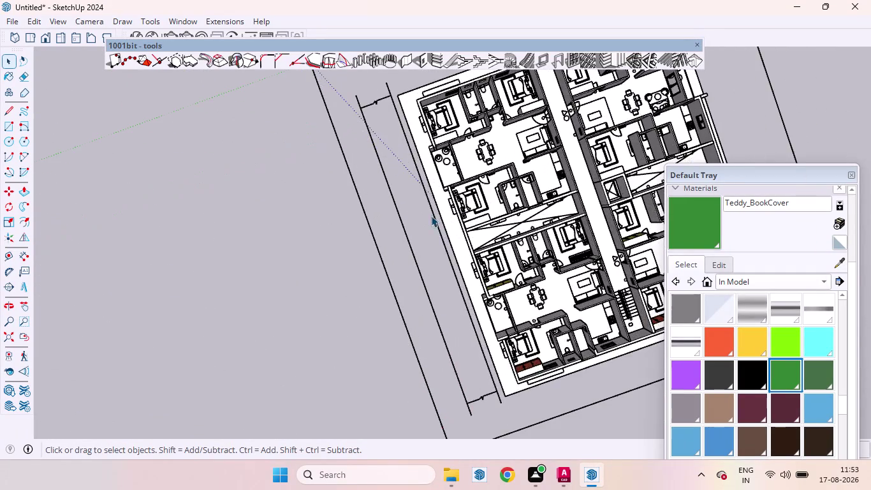
scroll(up, 3)
scroll(down, 3)
scroll(down, 3)
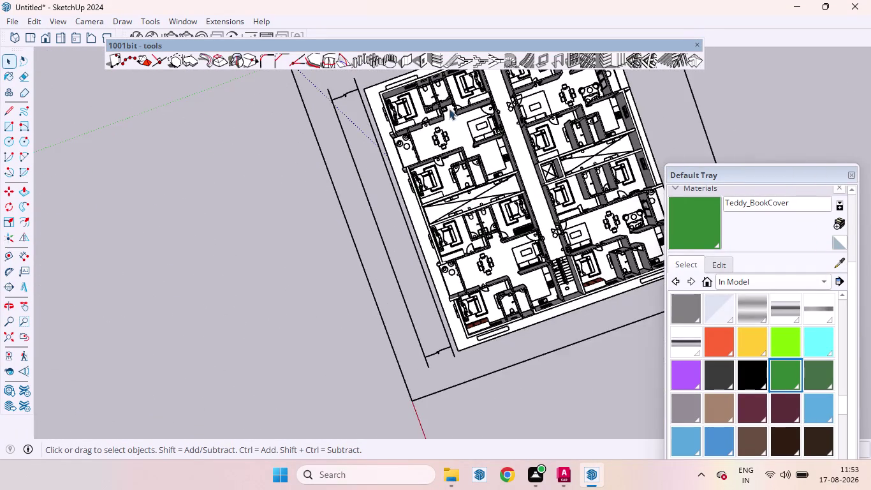
scroll(up, 3)
scroll(down, 3)
scroll(up, 3)
scroll(up, 3)
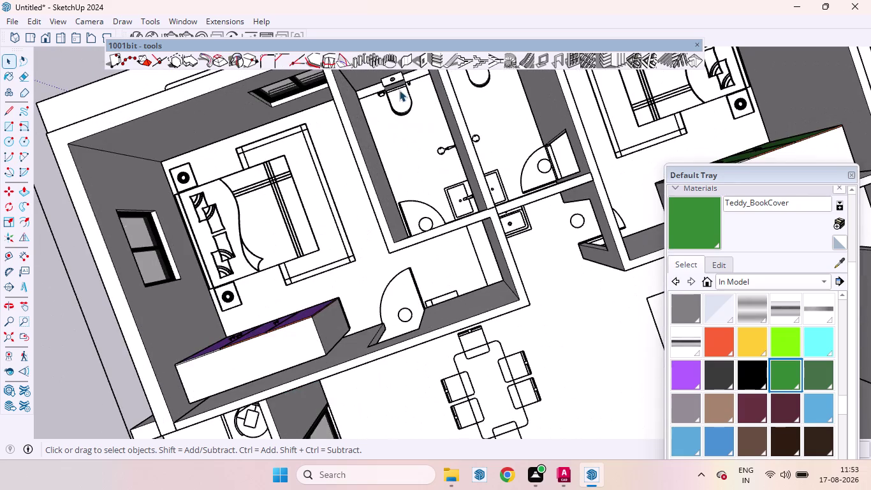
Place a copy of the small bathroom fixture with the Move tool.
click(400, 95)
scroll(down, 3)
scroll(down, 3)
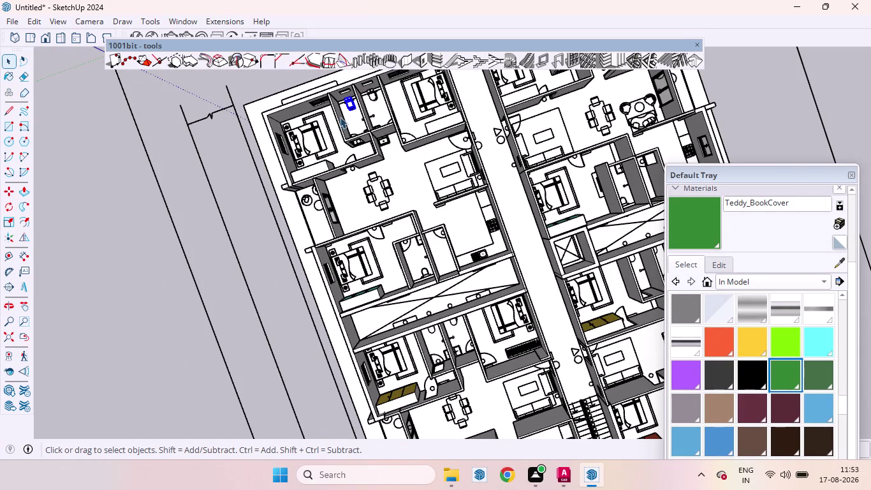
key(m)
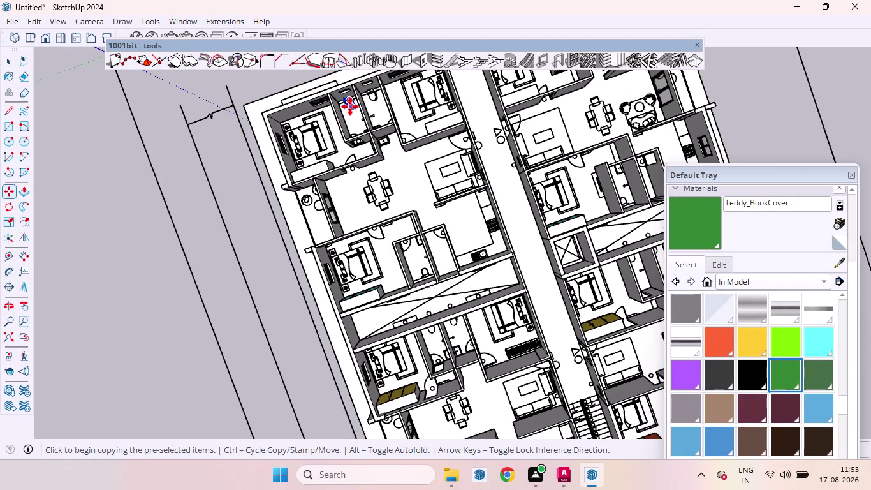
click(350, 106)
scroll(up, 3)
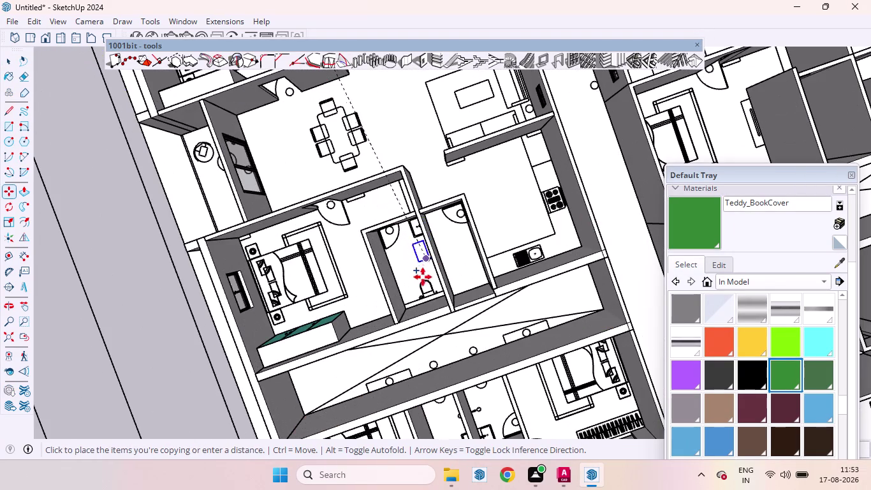
click(421, 277)
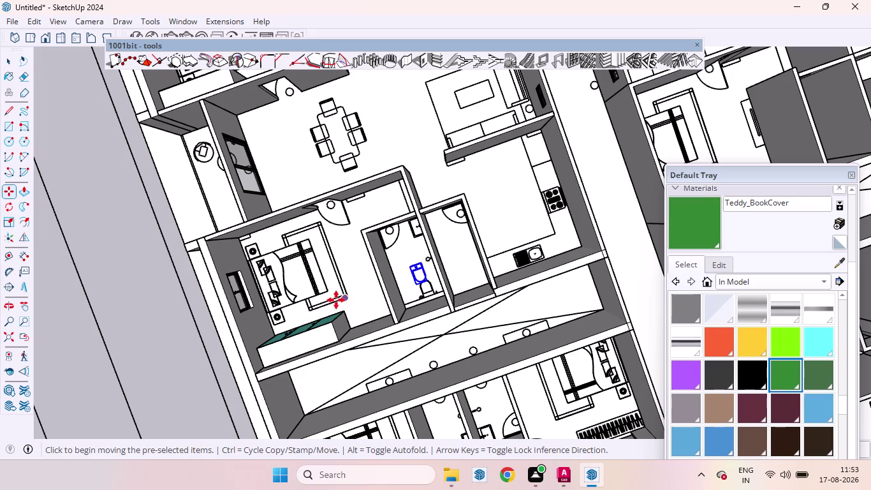
Rotate the copied fixture 90 degrees twice, then deselect it.
key(q)
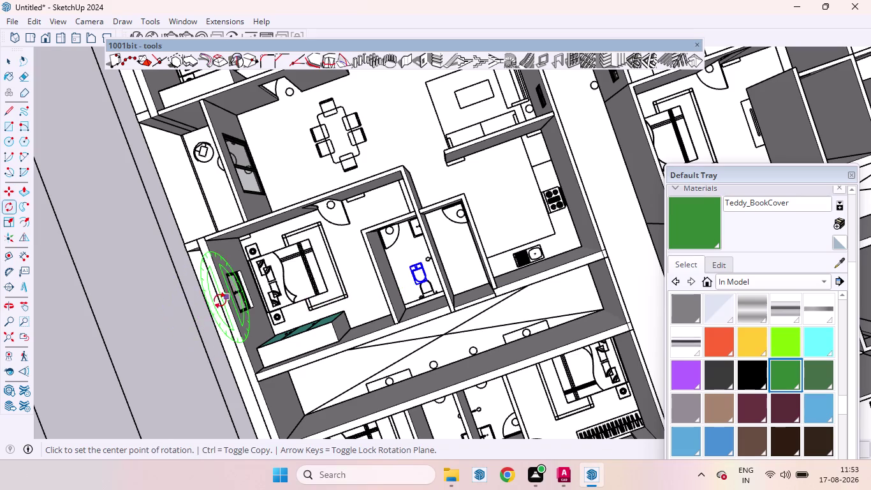
click(163, 328)
click(190, 322)
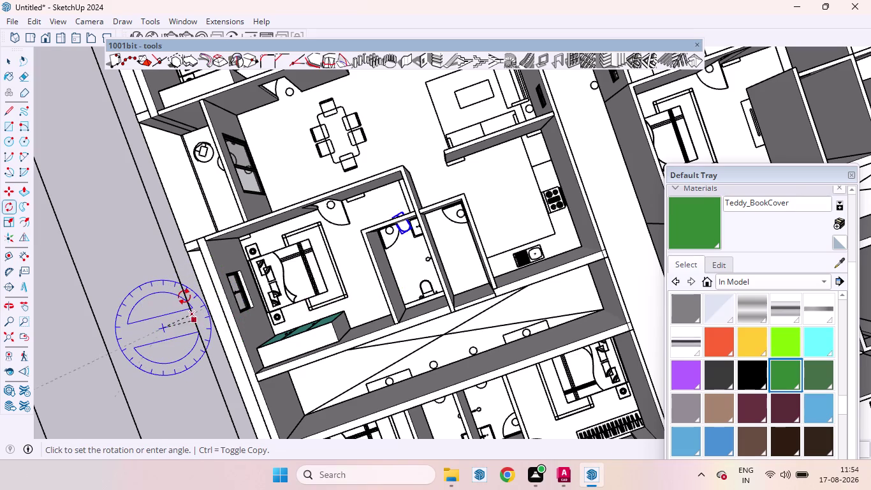
scroll(down, 3)
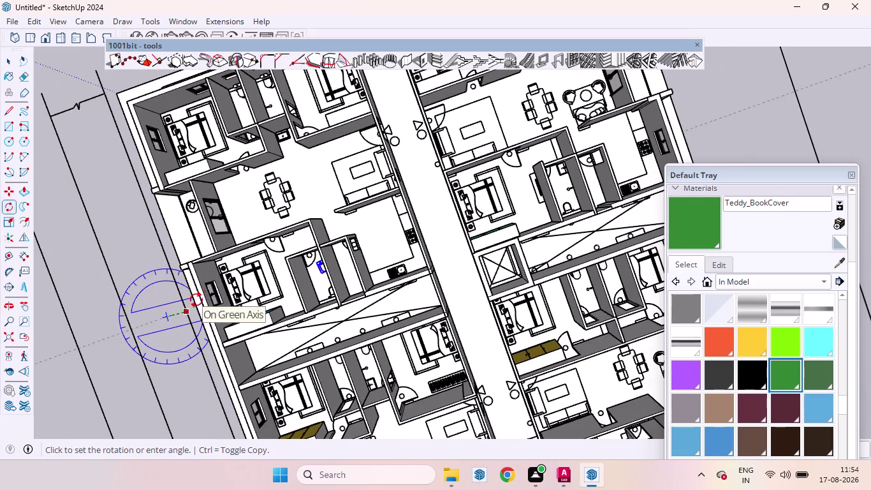
scroll(down, 3)
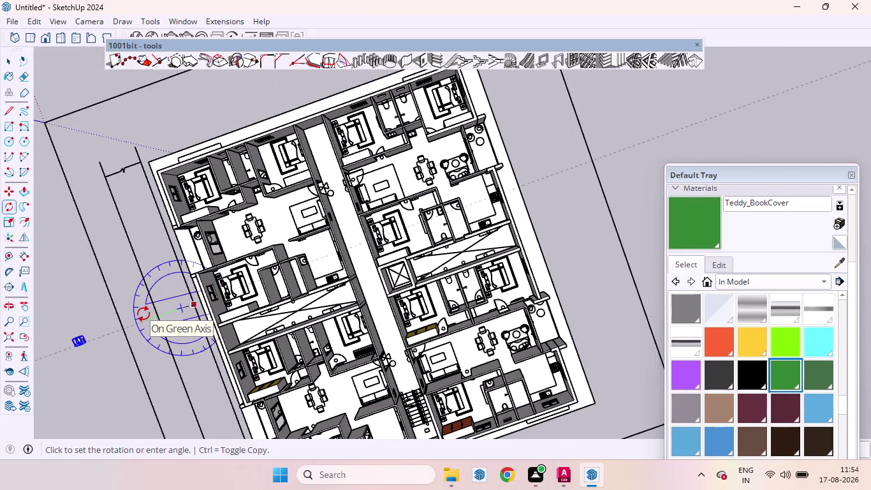
text(9)
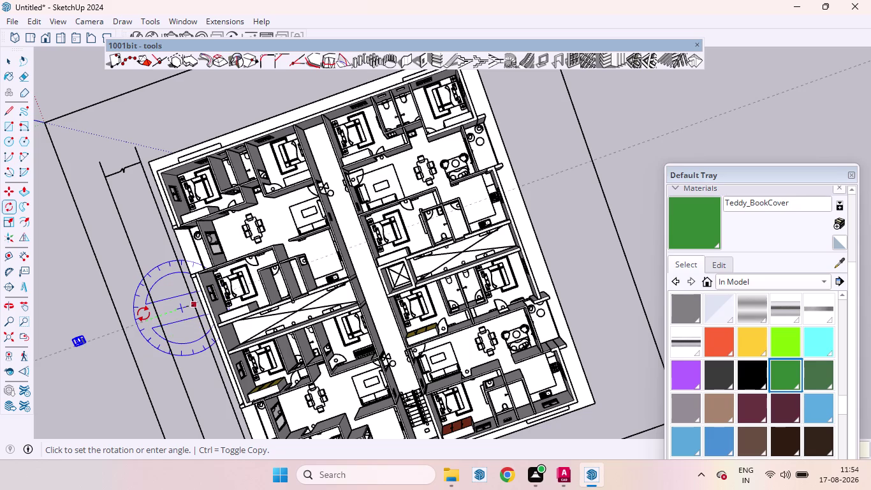
text(0)
key(Return)
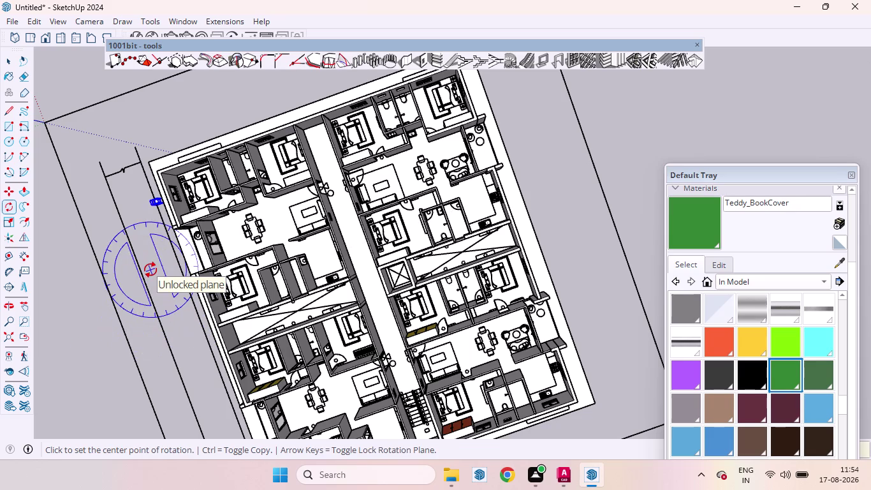
click(151, 270)
click(120, 258)
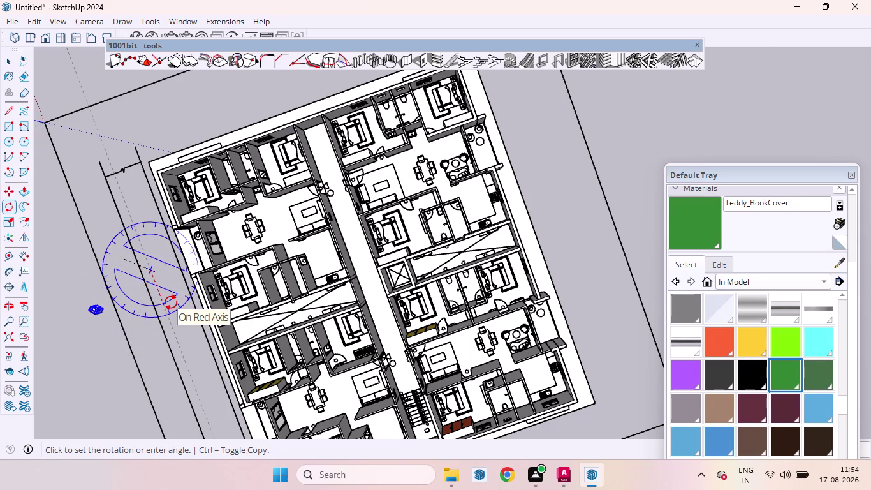
text(90)
key(Return)
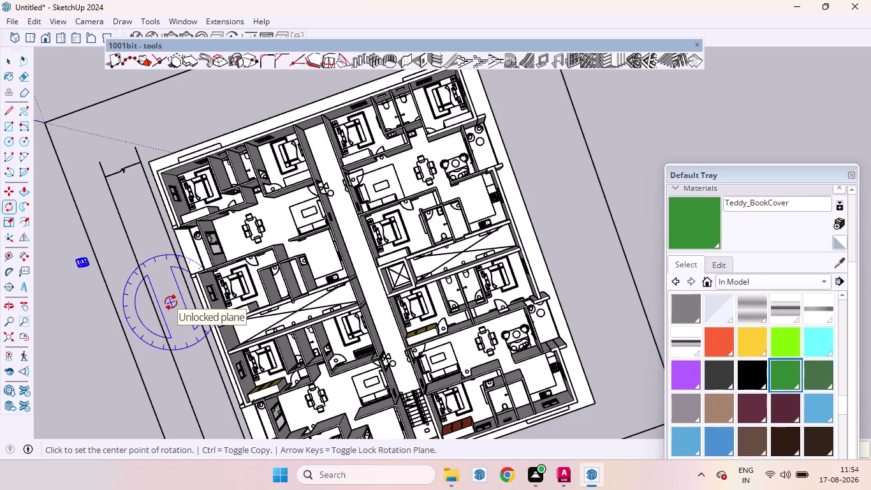
key(space)
click(142, 285)
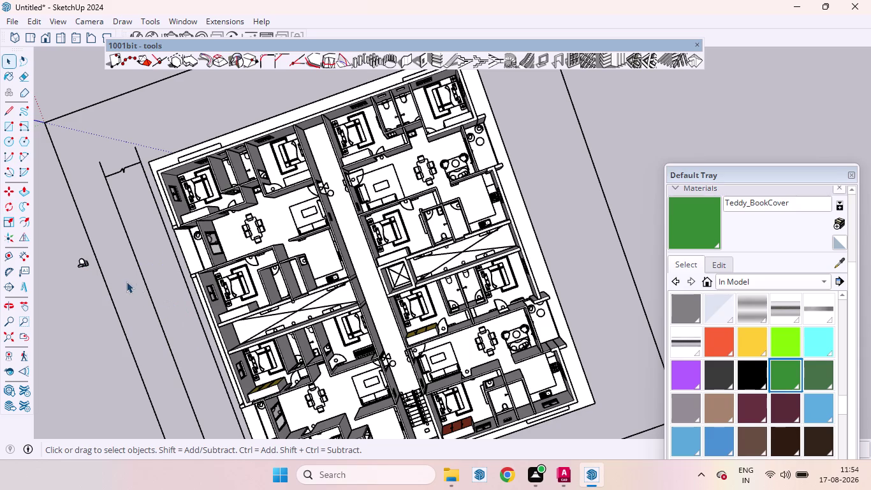
Move the toilet from outside the building against a small bathroom's wall.
scroll(up, 3)
scroll(up, 3)
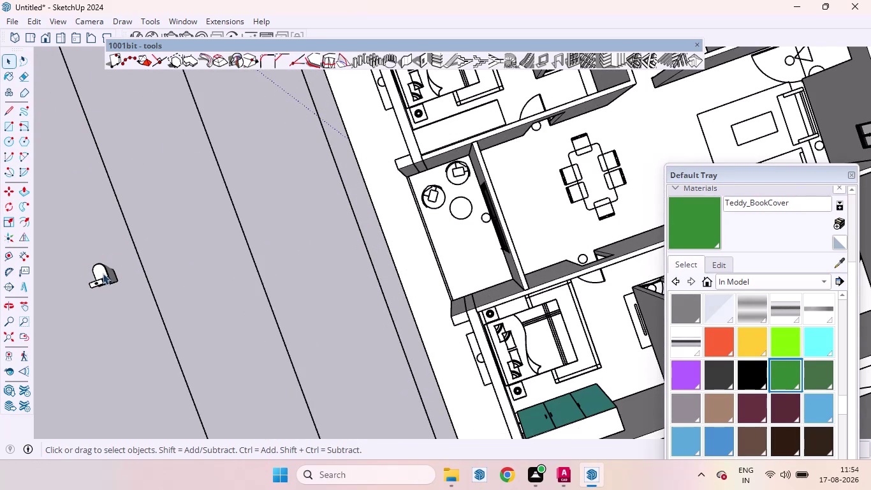
click(106, 276)
key(m)
scroll(up, 3)
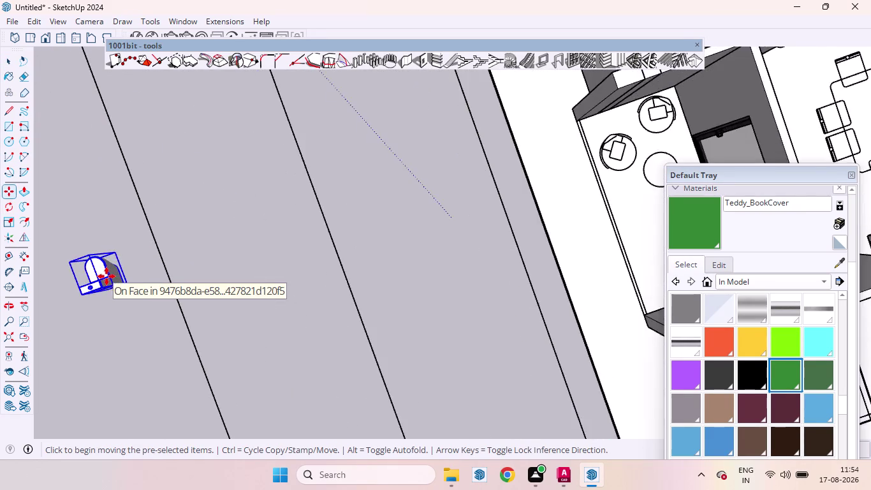
scroll(up, 3)
scroll(up, 3)
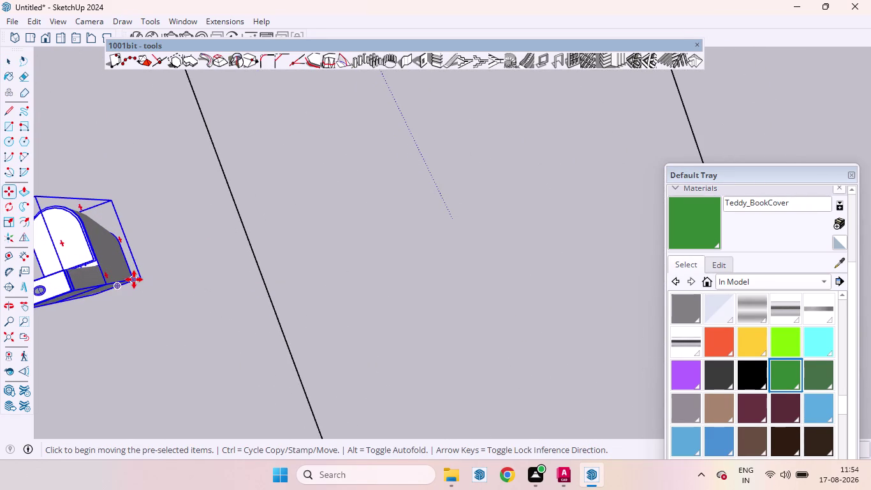
click(134, 279)
scroll(down, 3)
scroll(down, 3)
scroll(down, 3)
scroll(down, 3)
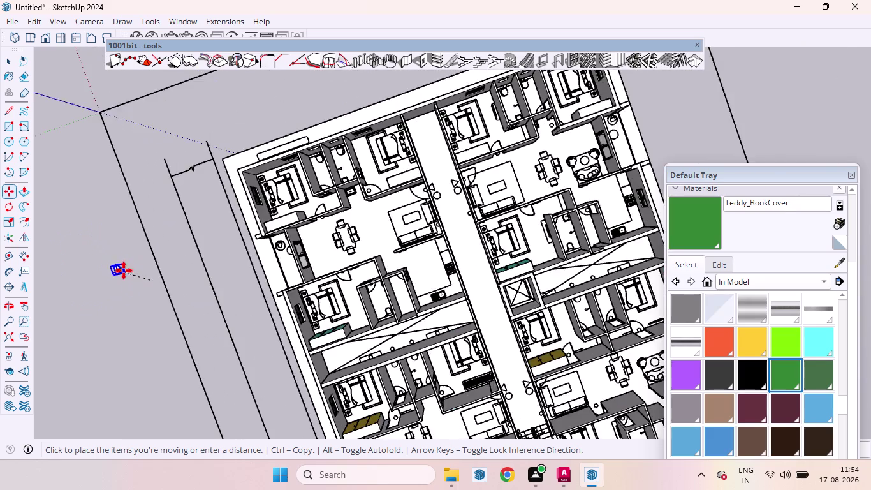
scroll(down, 3)
scroll(up, 3)
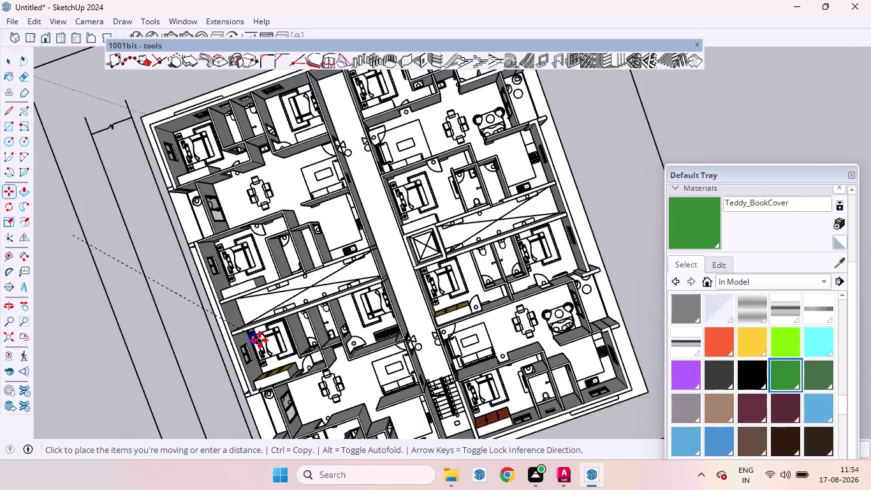
scroll(up, 3)
scroll(up, 3)
scroll(down, 3)
scroll(up, 3)
scroll(up, 3)
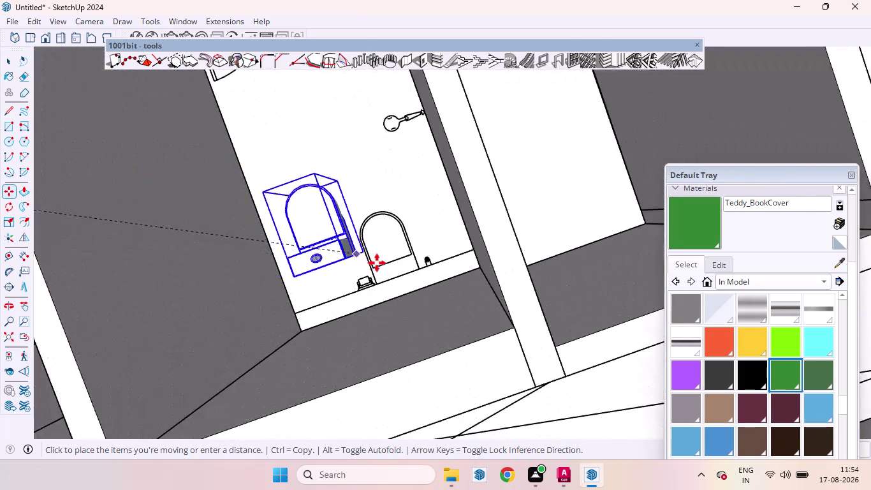
scroll(up, 3)
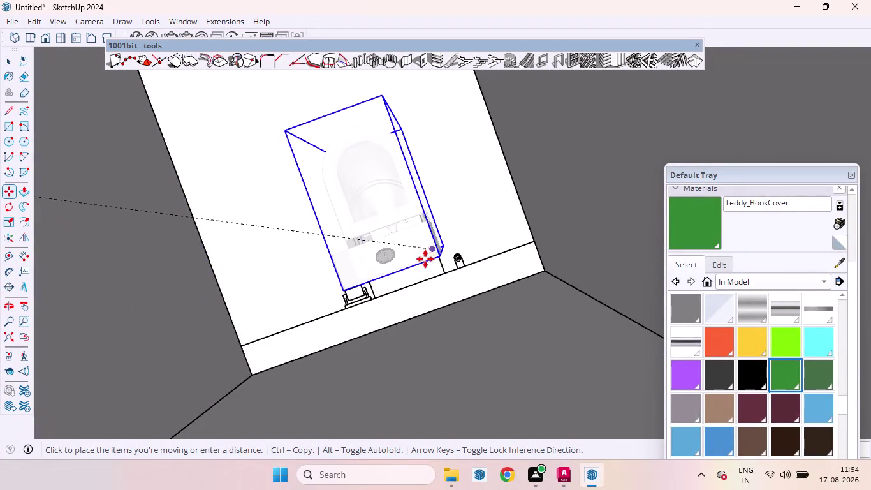
click(433, 272)
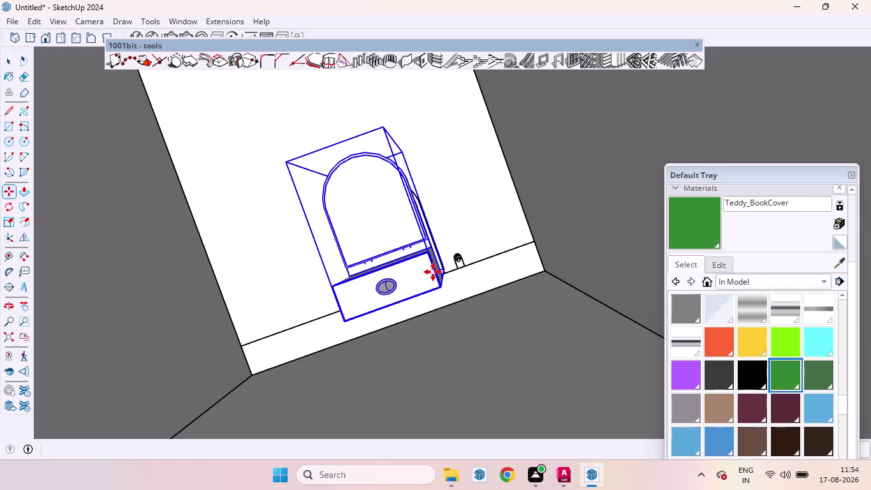
Drag the toilet to a new spot, then undo that repositioning.
scroll(down, 3)
scroll(down, 3)
scroll(up, 3)
scroll(down, 3)
scroll(down, 3)
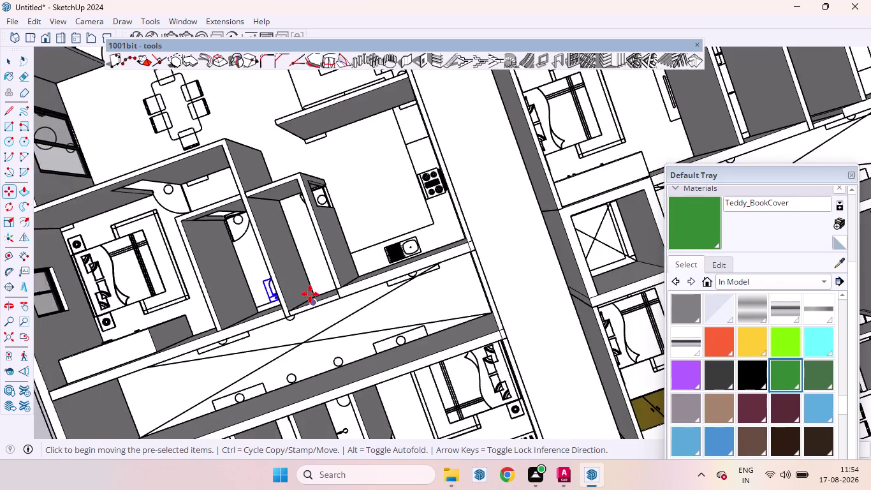
scroll(down, 3)
scroll(down, 3)
drag(404, 276, 384, 293)
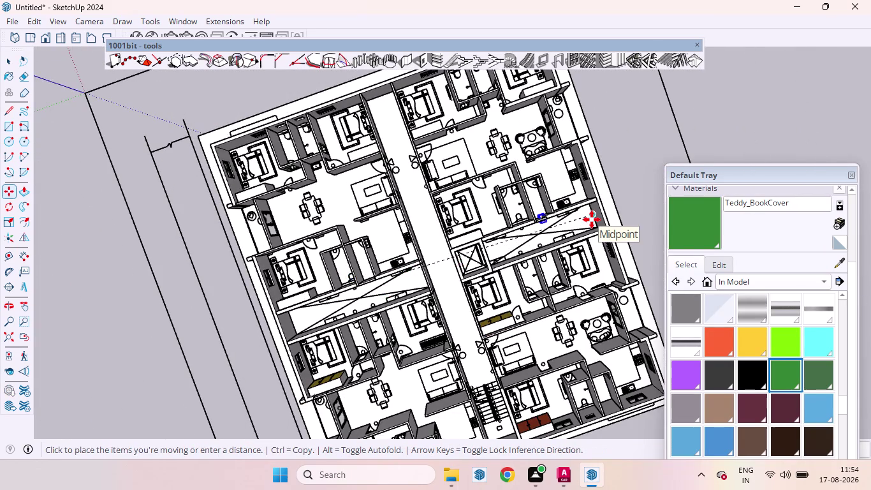
scroll(up, 3)
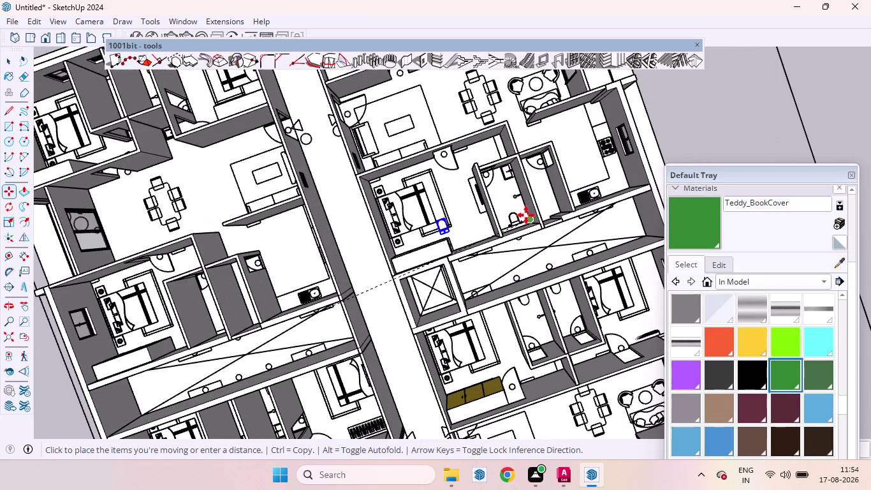
key(ctrl+z)
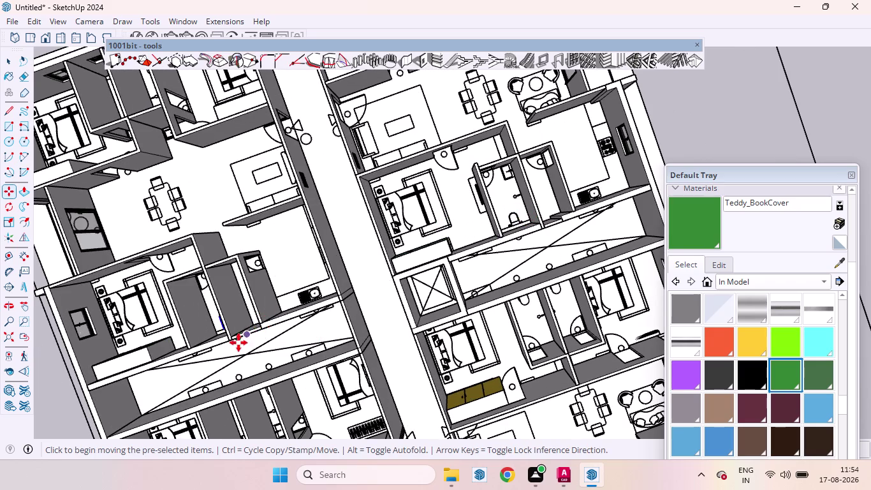
scroll(down, 3)
Select the bedroom bathroom's wall-hung toilet and pick it up with Move to copy it.
key(space)
click(534, 266)
scroll(down, 3)
scroll(down, 3)
scroll(down, 3)
middle_drag(253, 374, 226, 274)
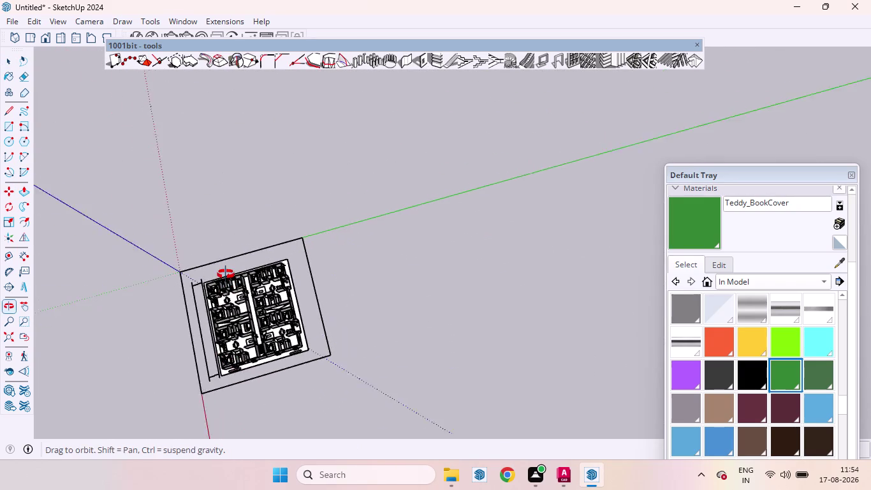
middle_drag(226, 275, 223, 268)
scroll(up, 3)
middle_drag(229, 339, 193, 294)
scroll(down, 3)
scroll(down, 3)
scroll(down, 3)
scroll(up, 3)
scroll(down, 3)
middle_drag(220, 200, 250, 259)
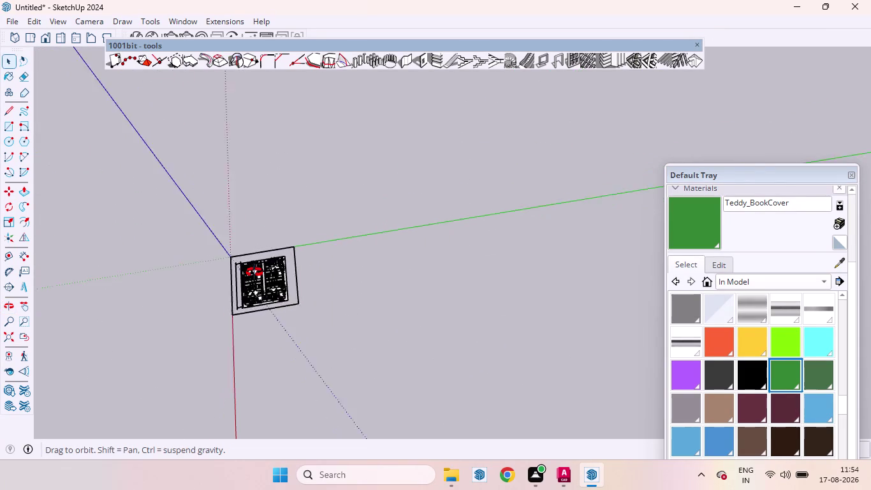
middle_drag(249, 259, 277, 356)
scroll(up, 3)
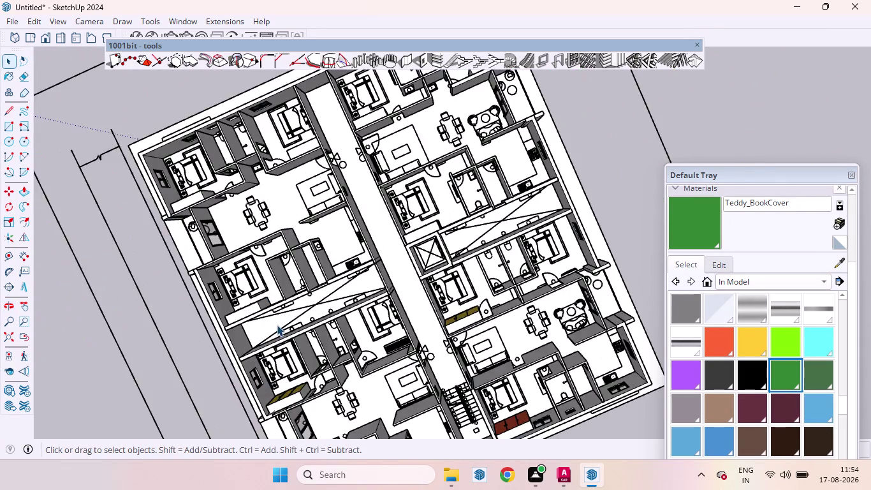
scroll(up, 3)
scroll(up, 3)
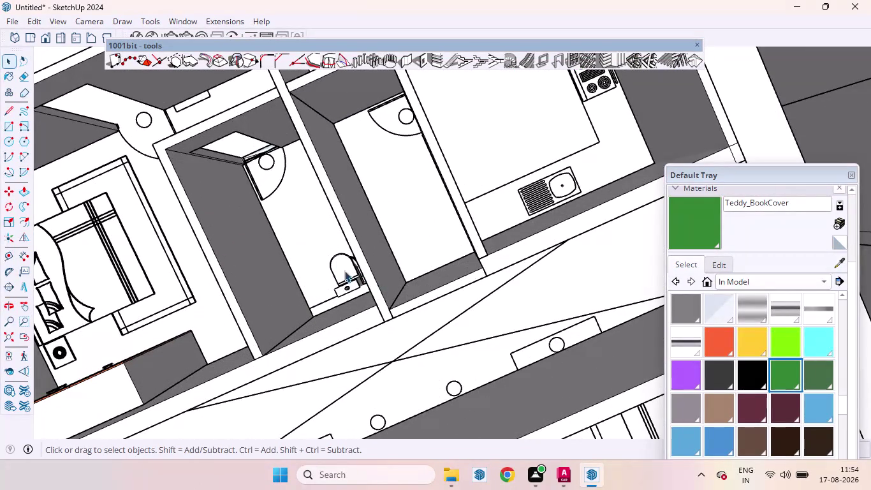
click(342, 271)
scroll(down, 3)
scroll(up, 3)
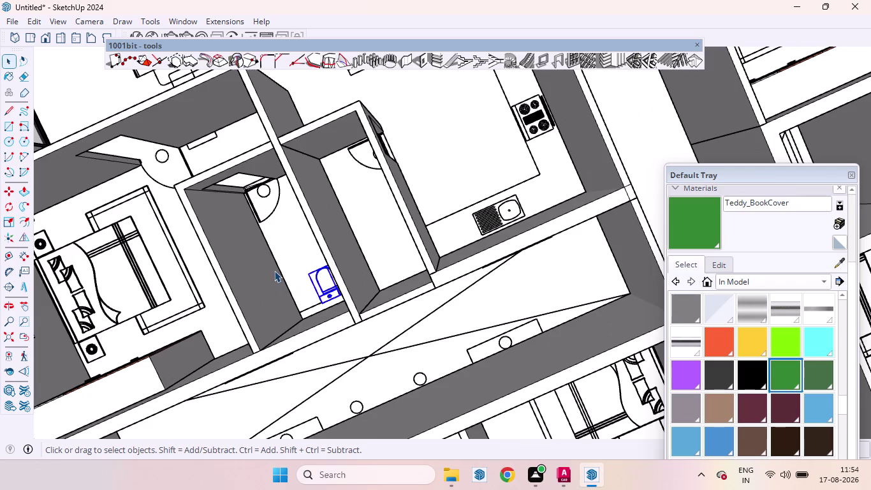
scroll(up, 3)
key(m)
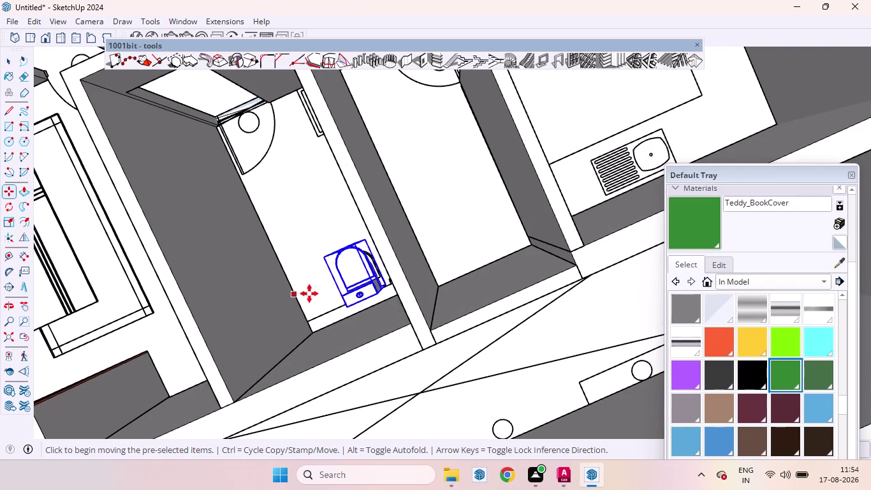
click(364, 283)
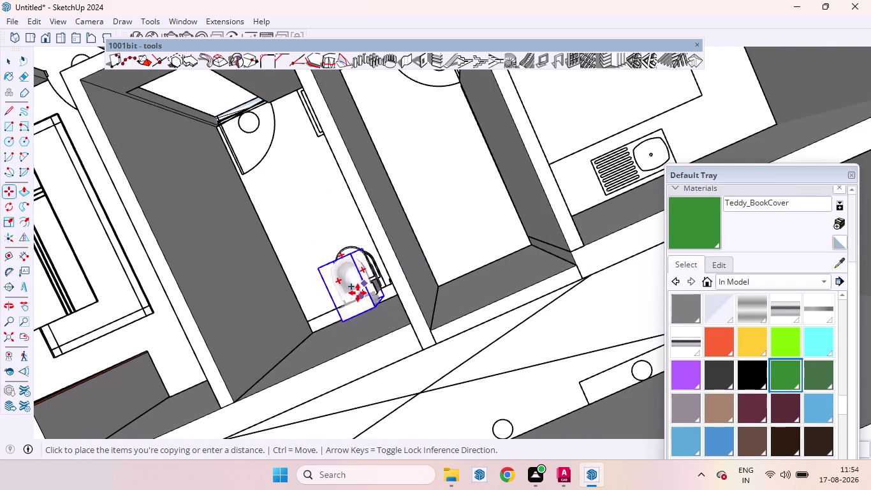
Set down the toilet copy, then place another copy of it nearby.
scroll(down, 3)
scroll(down, 3)
scroll(up, 3)
scroll(down, 3)
scroll(down, 3)
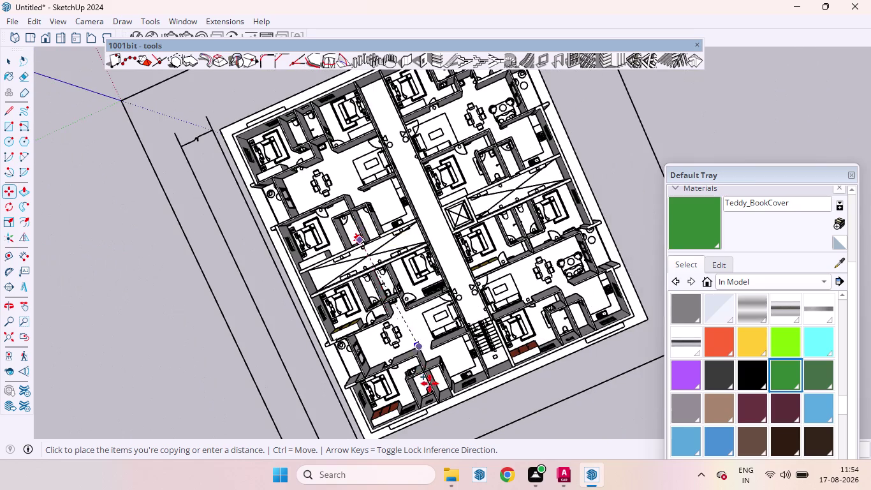
scroll(down, 3)
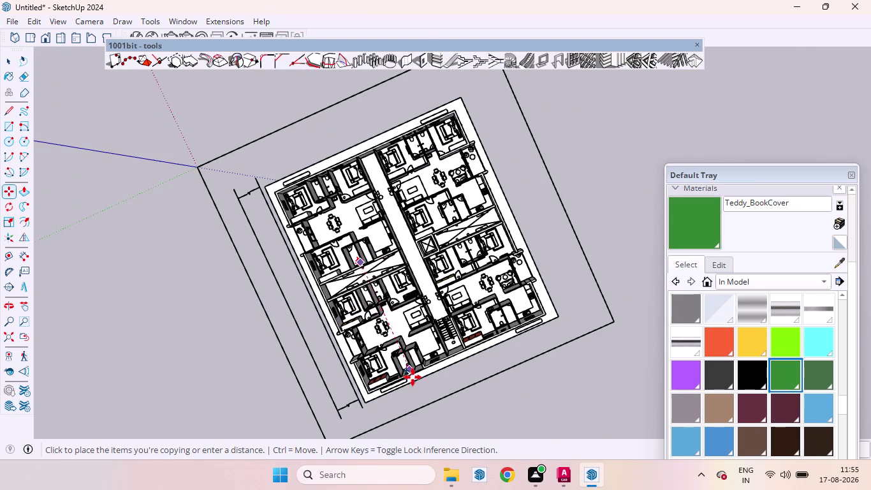
scroll(up, 3)
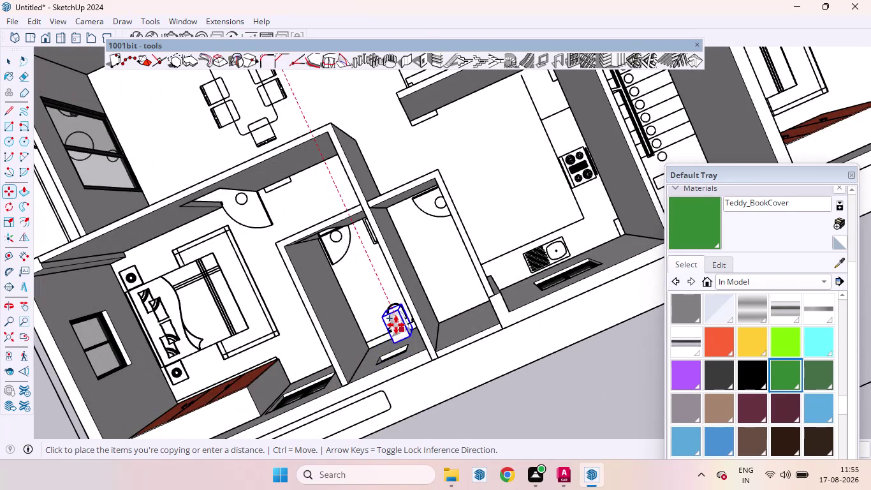
click(396, 322)
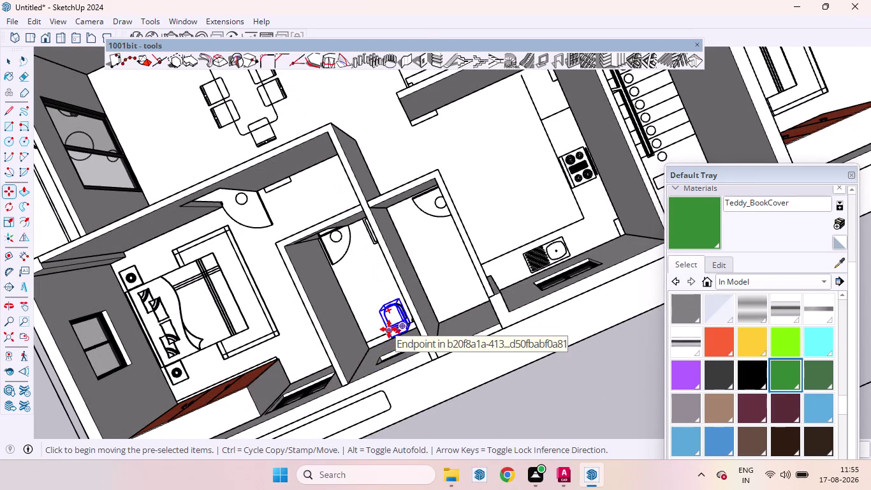
click(389, 329)
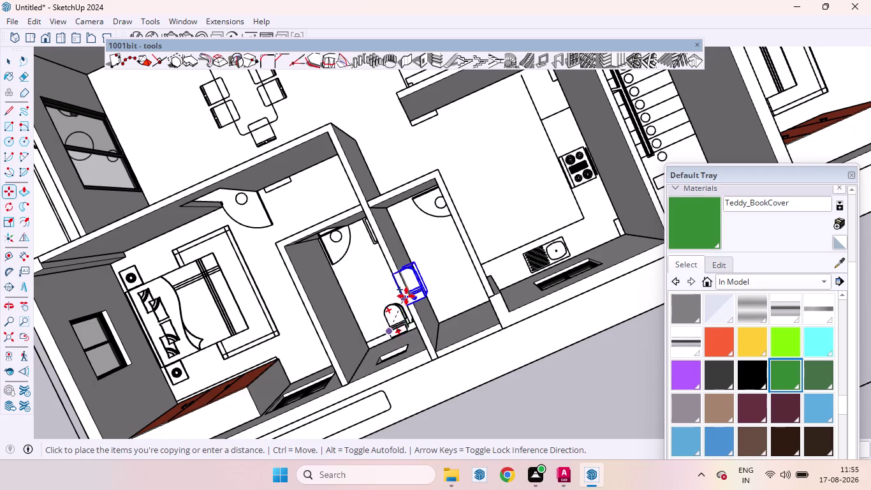
scroll(down, 3)
scroll(down, 3)
scroll(down, 3)
scroll(up, 3)
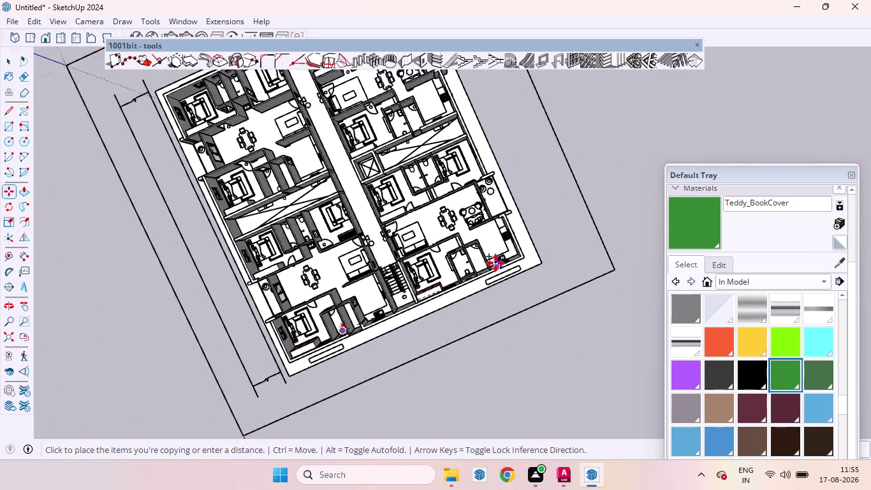
scroll(up, 3)
scroll(up, 3)
scroll(up, 3)
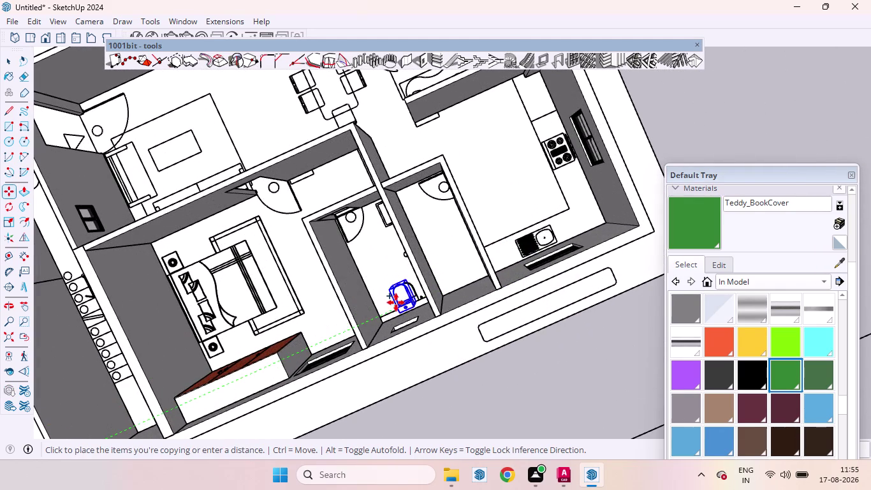
click(406, 301)
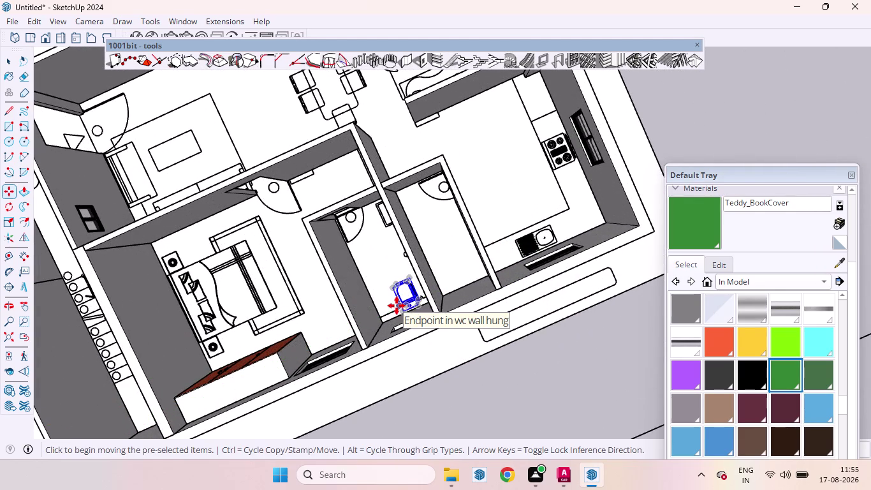
Move the toilet copy into the other apartment's bathroom and end the move.
click(408, 297)
scroll(down, 3)
scroll(down, 3)
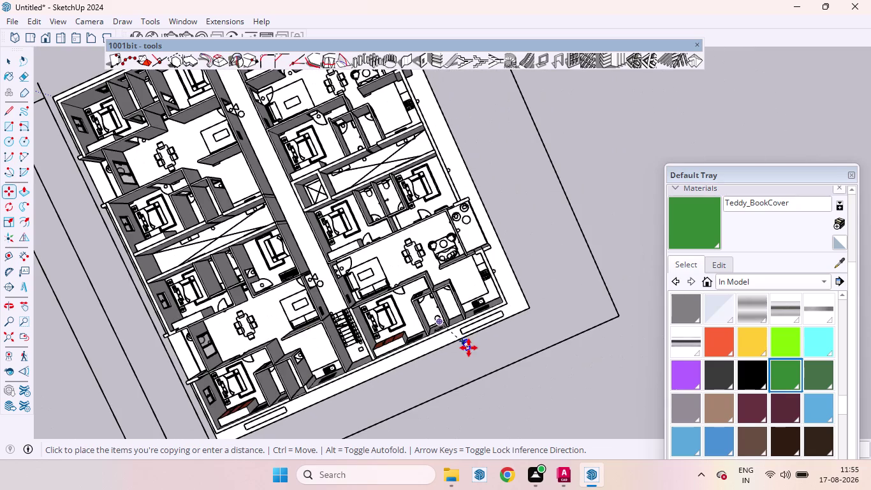
scroll(down, 3)
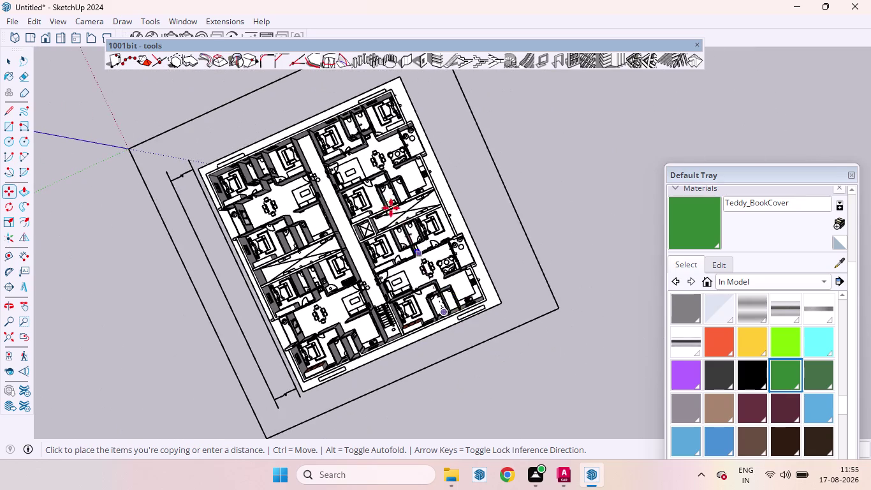
scroll(up, 3)
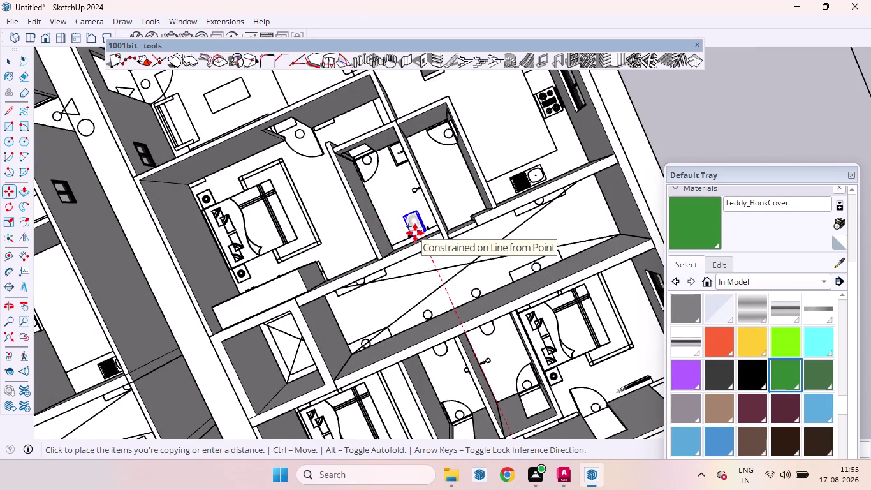
click(416, 233)
key(space)
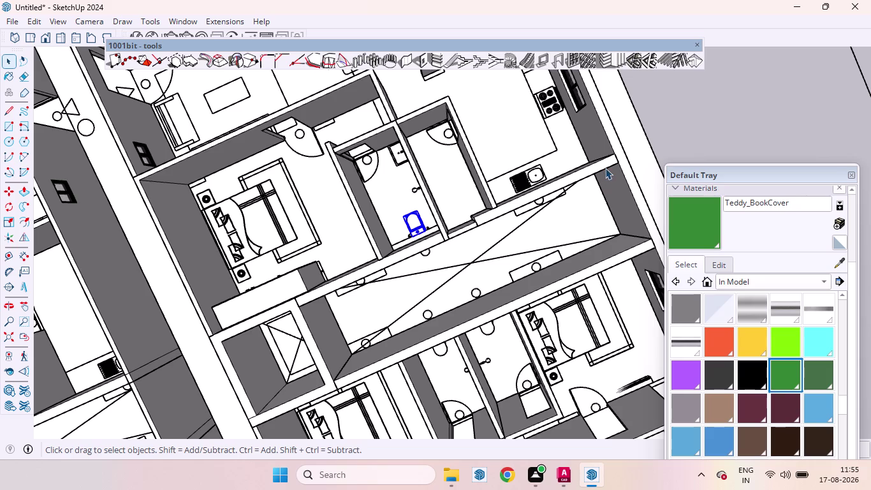
Clear the selection, orbit around the floor plan and switch to Top view.
scroll(down, 3)
scroll(down, 3)
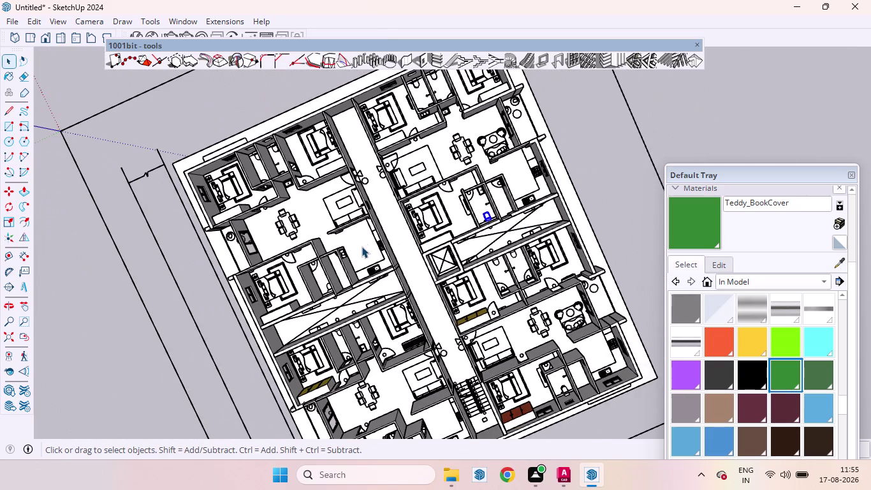
scroll(down, 3)
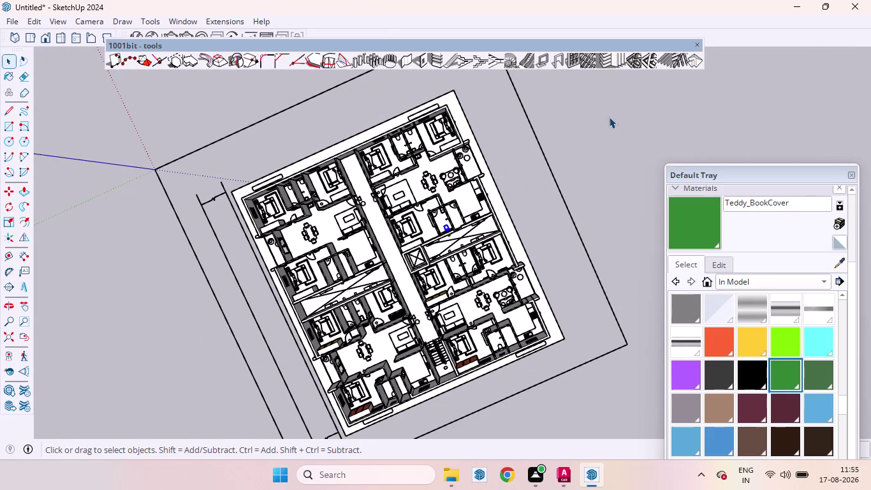
click(596, 136)
scroll(up, 3)
scroll(down, 3)
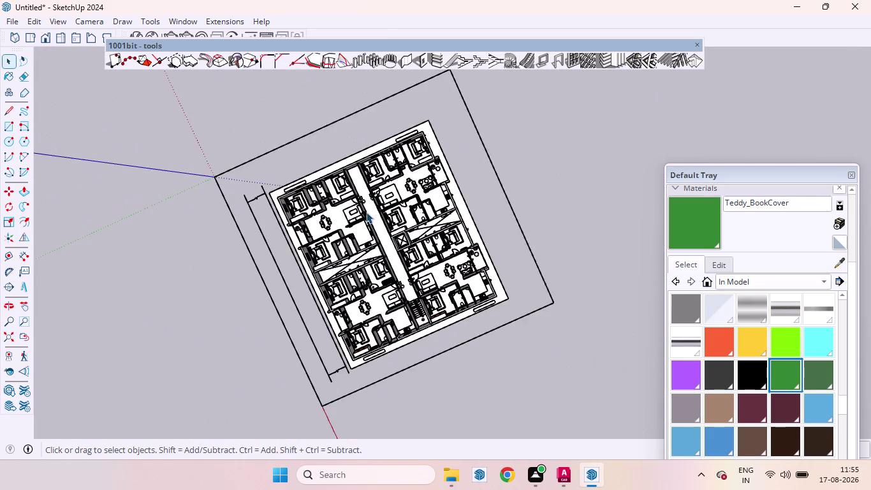
scroll(down, 3)
scroll(up, 3)
middle_drag(361, 256, 495, 221)
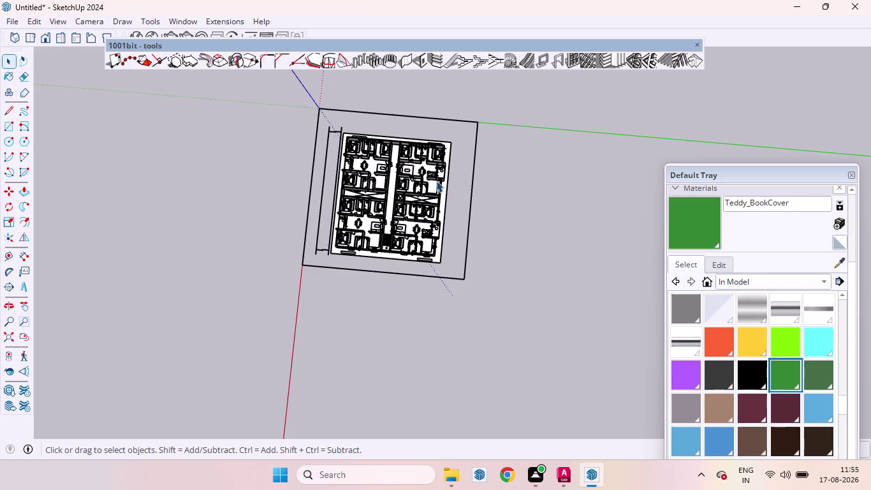
scroll(up, 3)
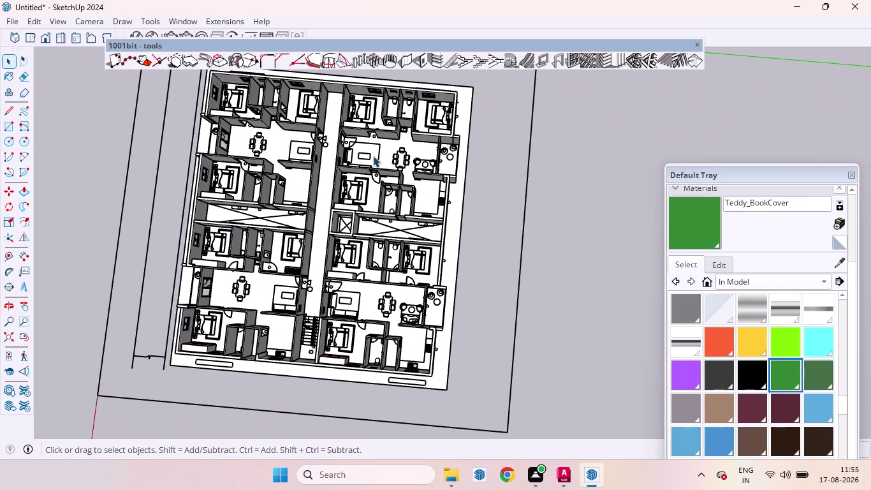
click(33, 39)
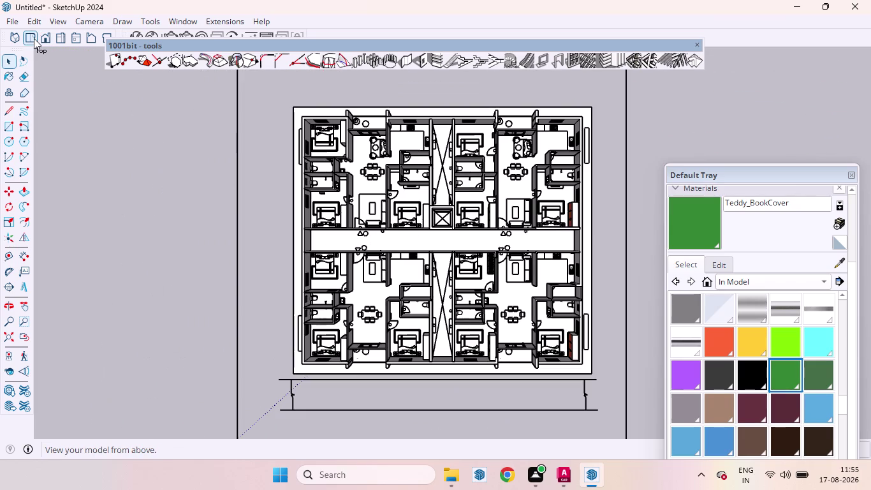
Zoom in on the top-down plan and open the Window menu.
scroll(up, 3)
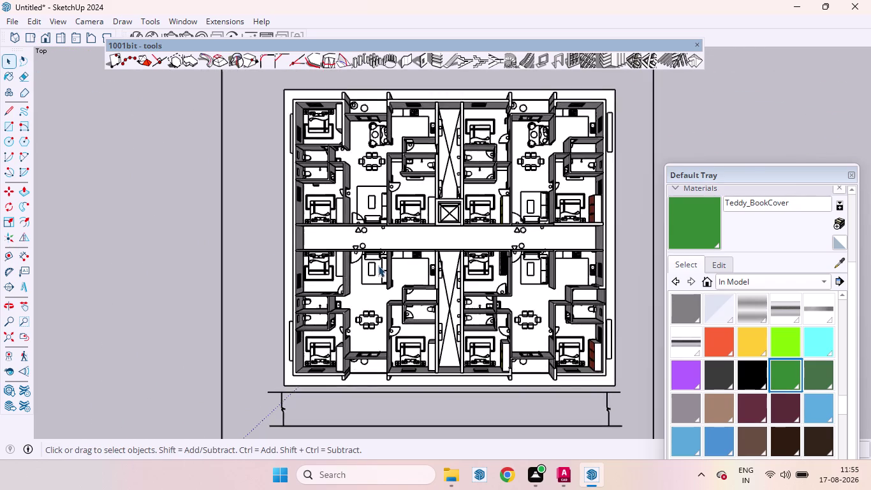
scroll(up, 3)
scroll(up, 3)
scroll(down, 3)
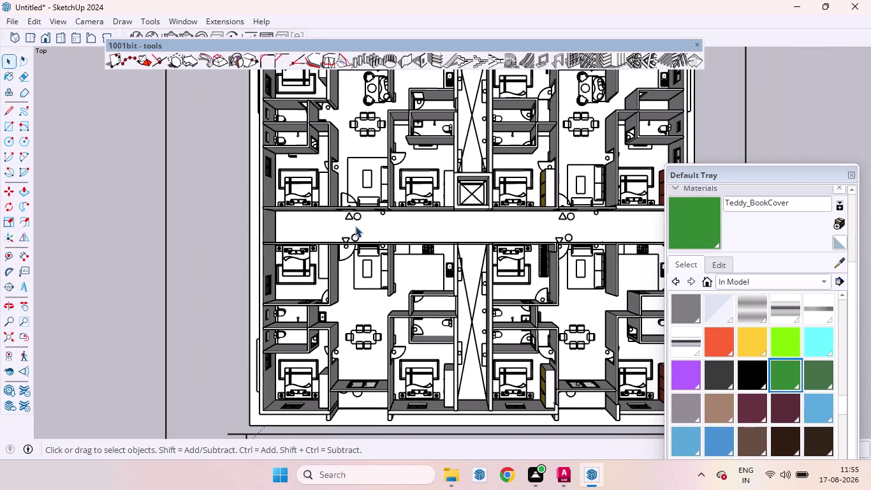
click(188, 23)
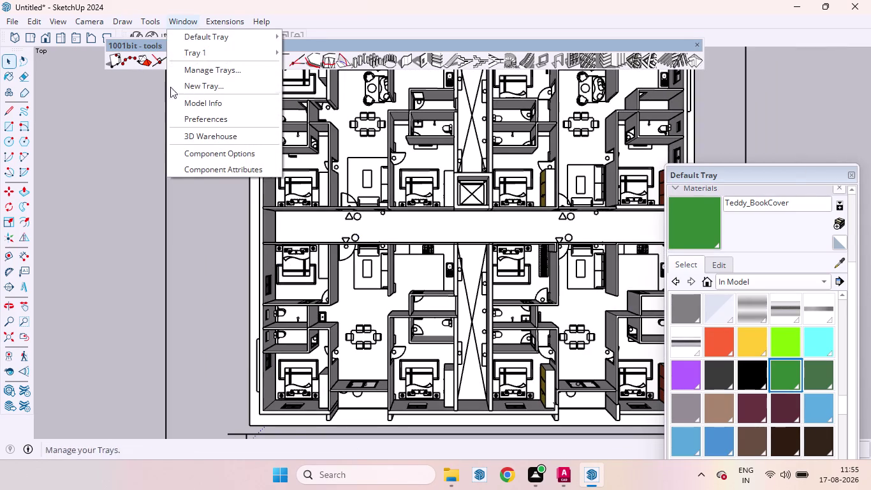
Open 3D Warehouse and replace the old 'toilet' search with 'carpet'.
click(204, 132)
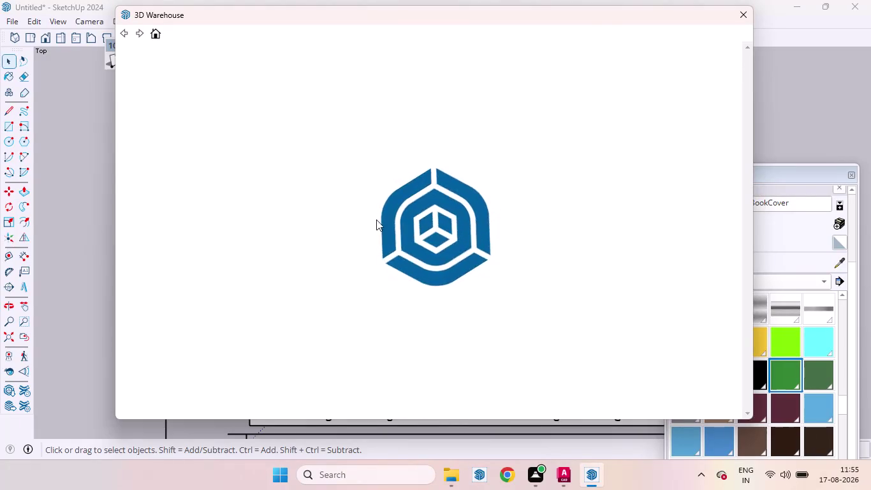
click(854, 174)
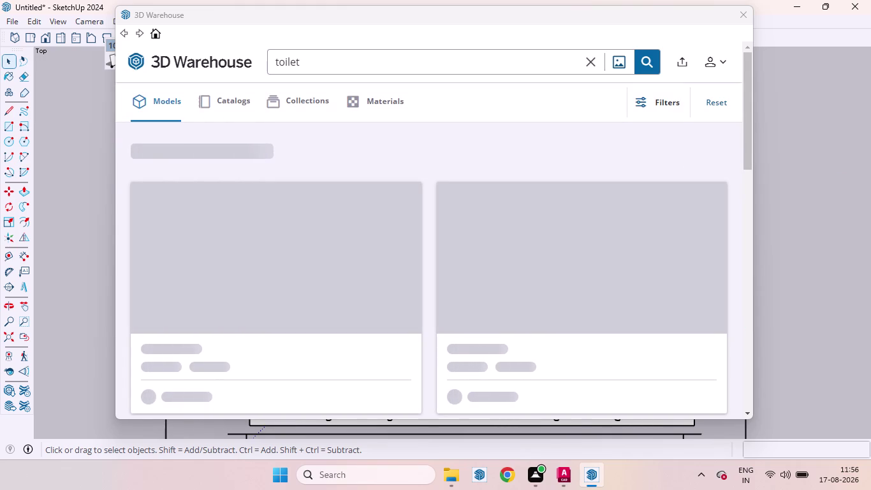
click(469, 60)
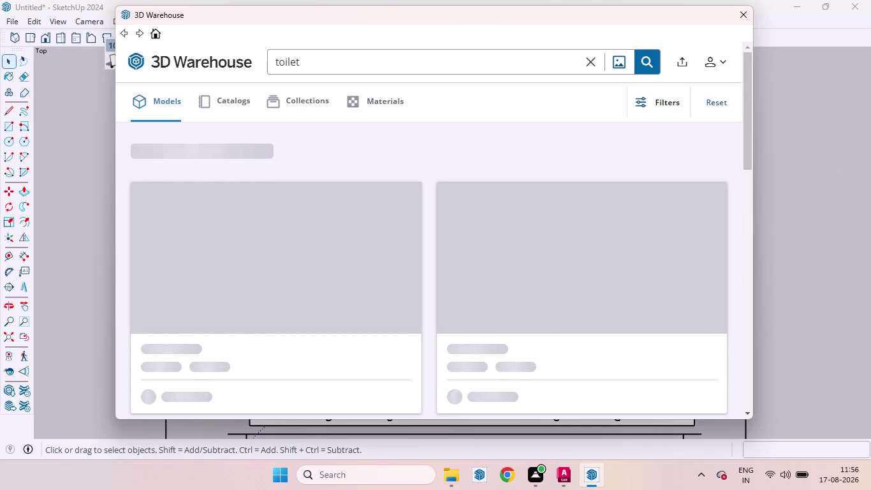
key(BackSpace)
key(BackSpace)
key(BackSpace)
text(ca)
text(r)
text(pet)
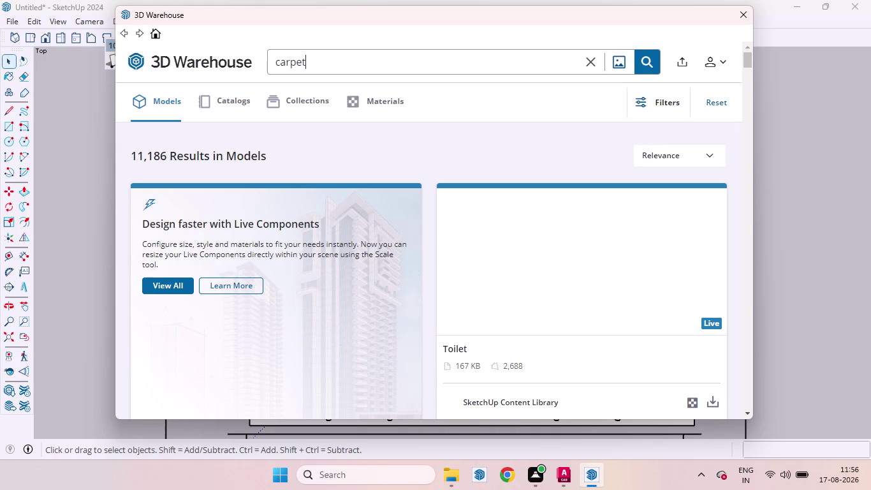
key(Return)
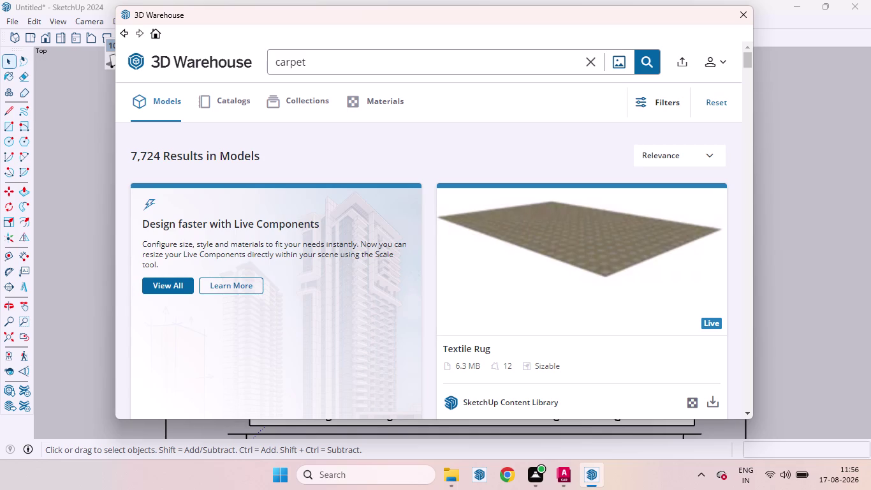
Download the grey Carpet from the results and confirm loading it into the model.
scroll(down, 3)
scroll(down, 3)
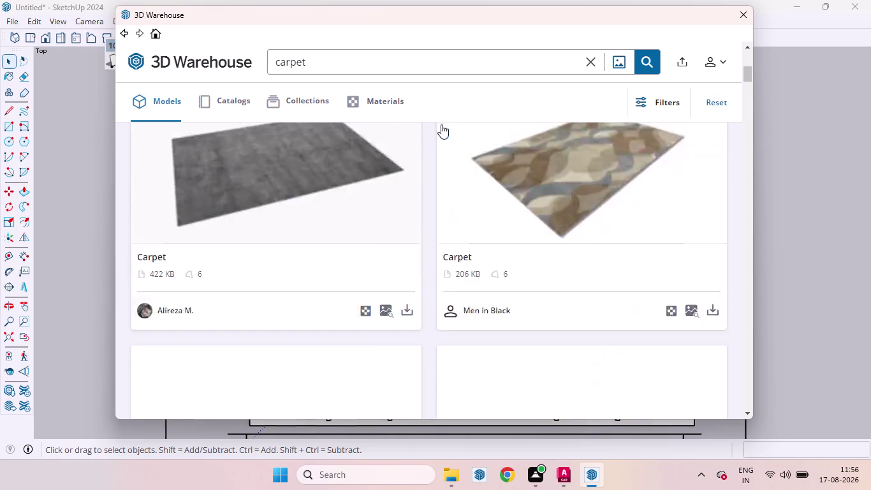
scroll(down, 3)
scroll(up, 3)
scroll(down, 3)
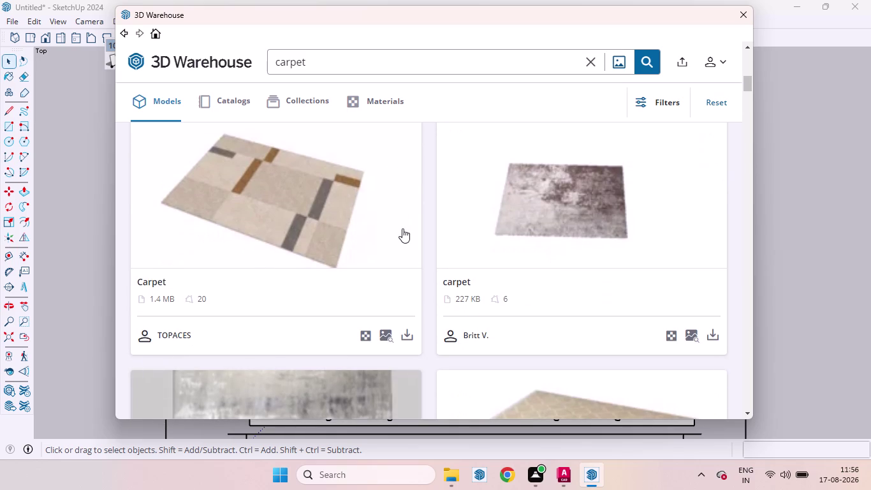
scroll(up, 3)
scroll(down, 3)
scroll(down, 3)
scroll(down, 3)
scroll(down, 3)
scroll(up, 3)
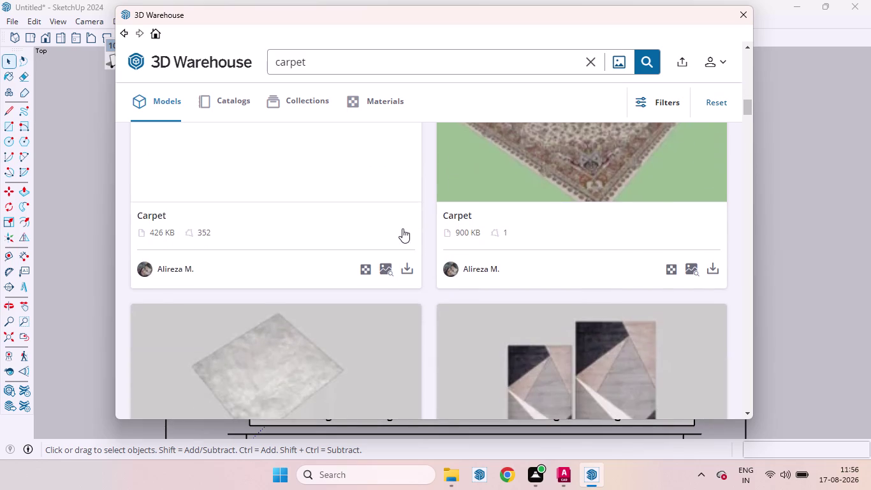
scroll(down, 3)
scroll(down, 3)
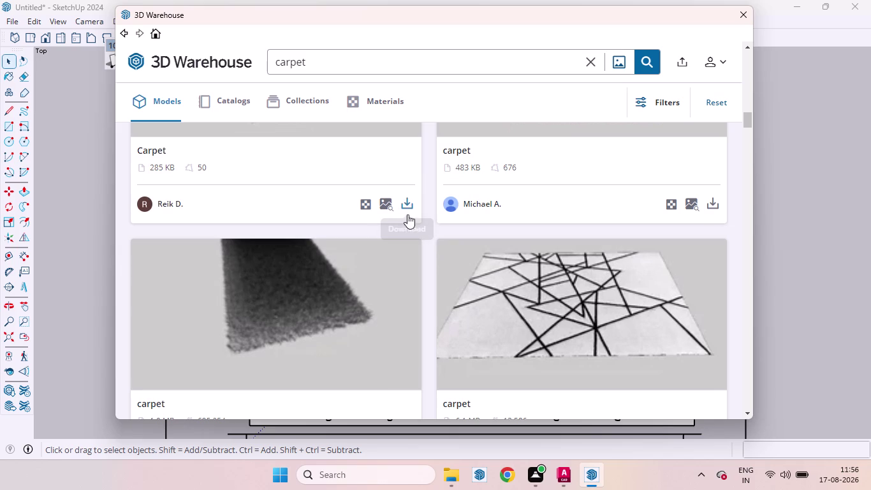
click(409, 208)
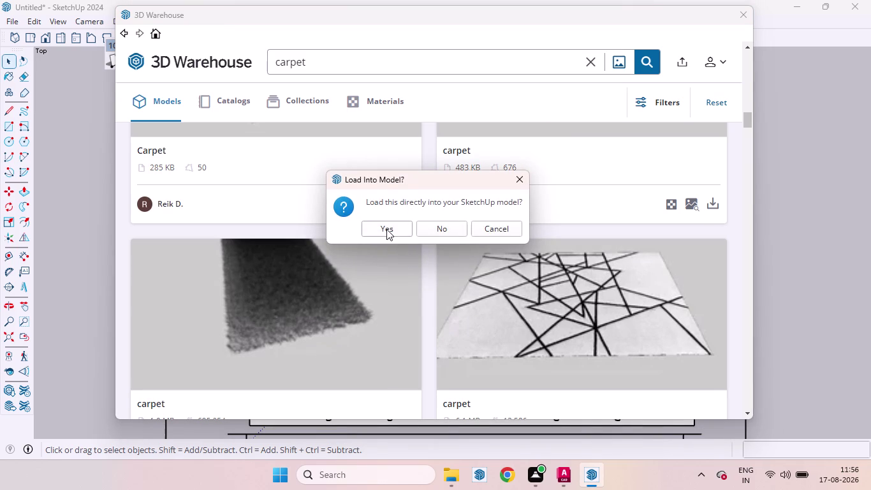
click(387, 229)
Drop the grey carpet in the upper-left bedroom and move it against the wall beside the bed.
scroll(down, 3)
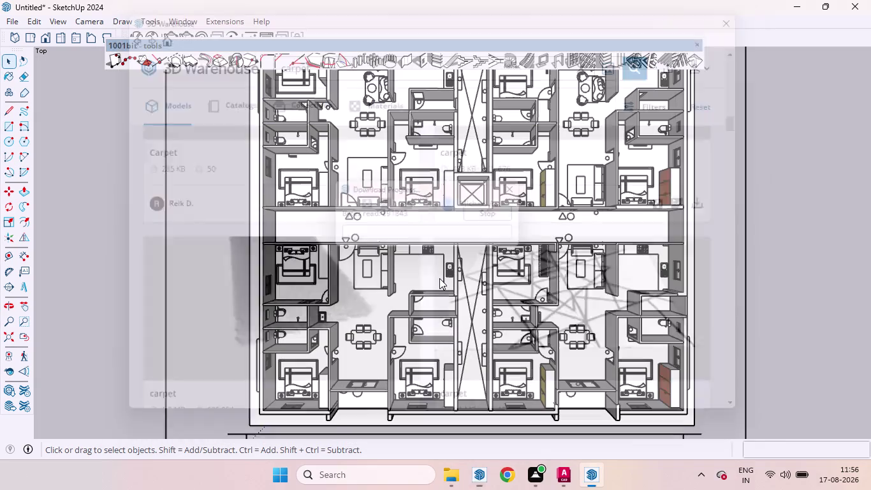
scroll(down, 3)
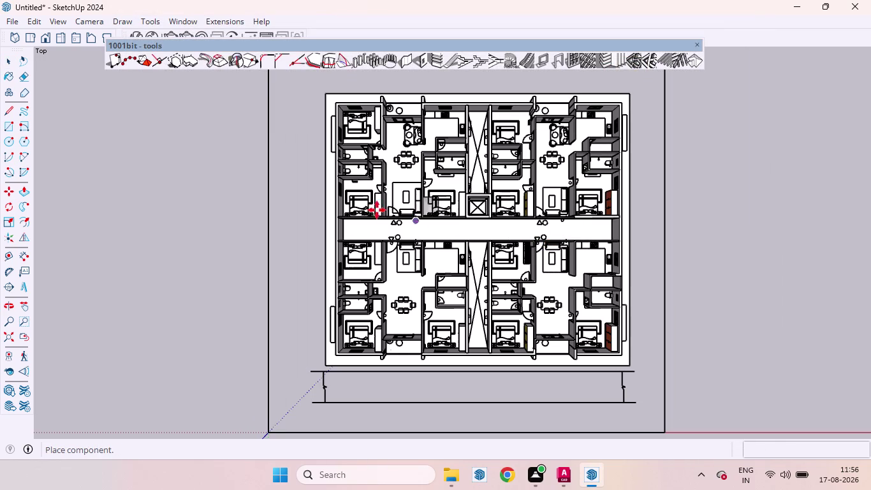
scroll(up, 3)
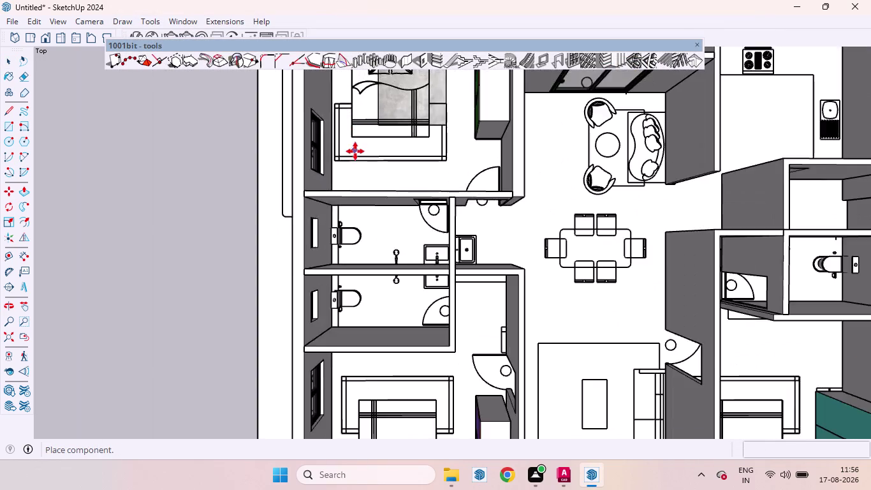
scroll(up, 3)
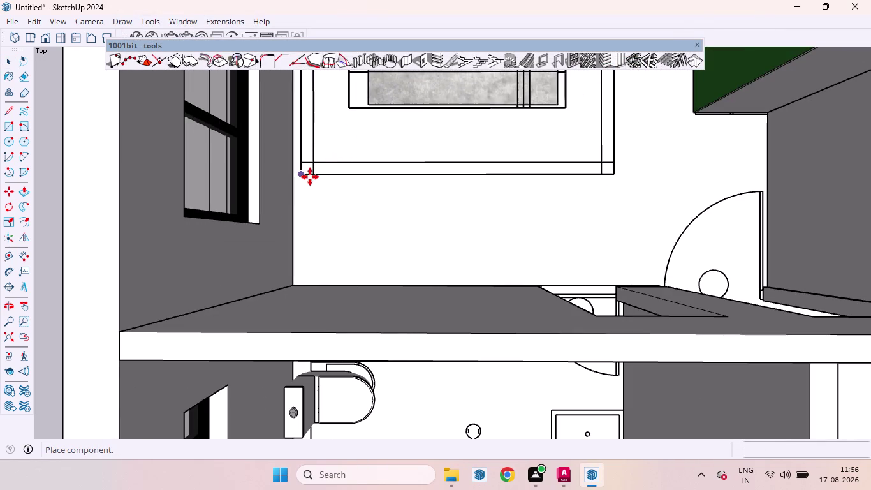
click(312, 175)
scroll(down, 3)
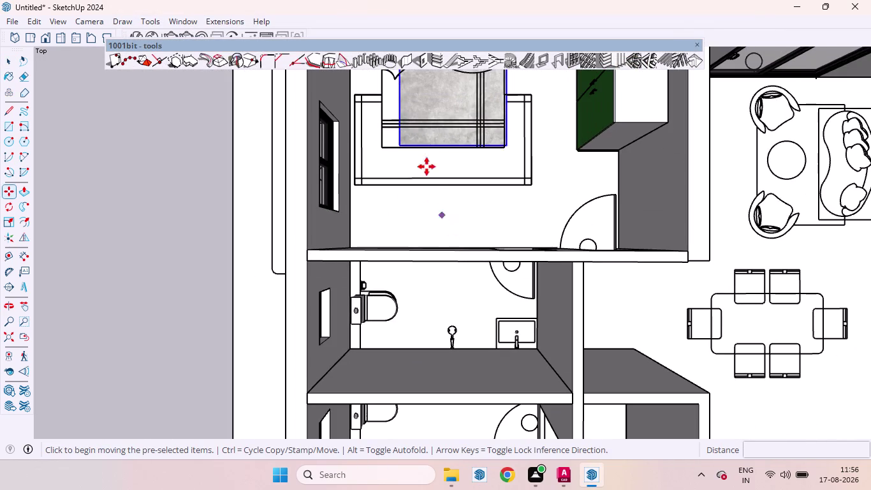
click(399, 143)
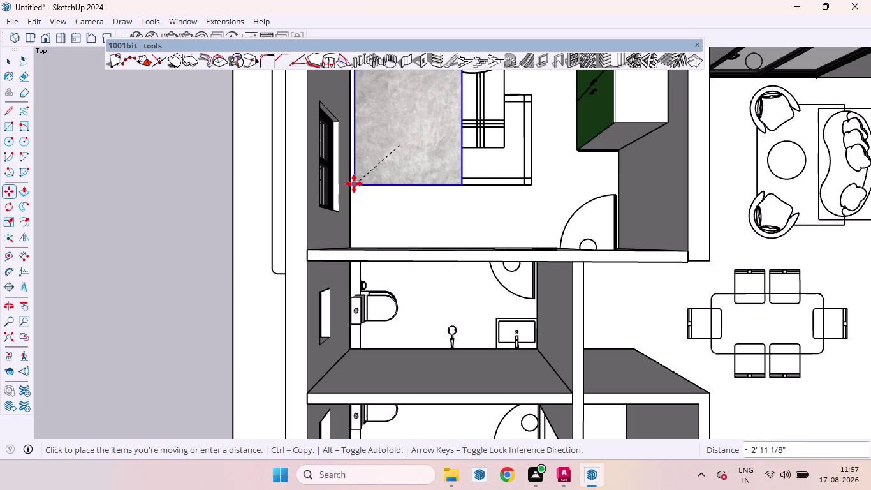
click(354, 184)
scroll(down, 3)
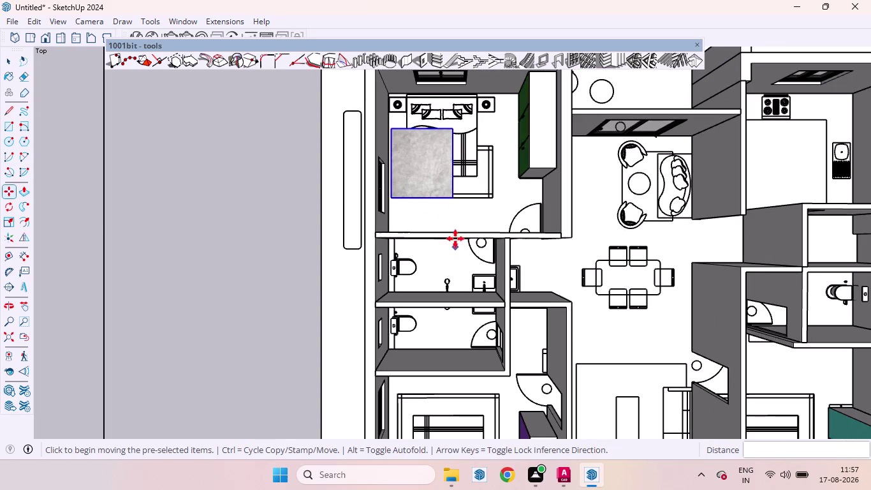
Start scaling the carpet, drag a first grip, and orbit in toward its edge.
key(s)
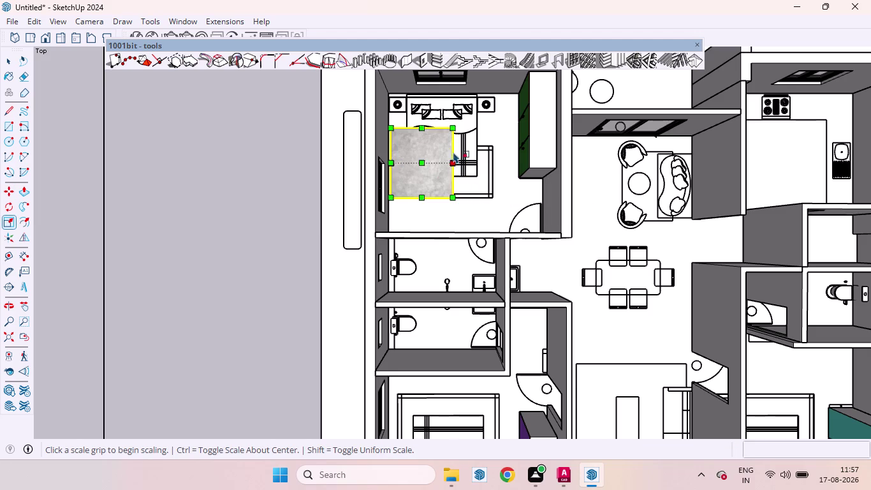
drag(449, 128, 472, 146)
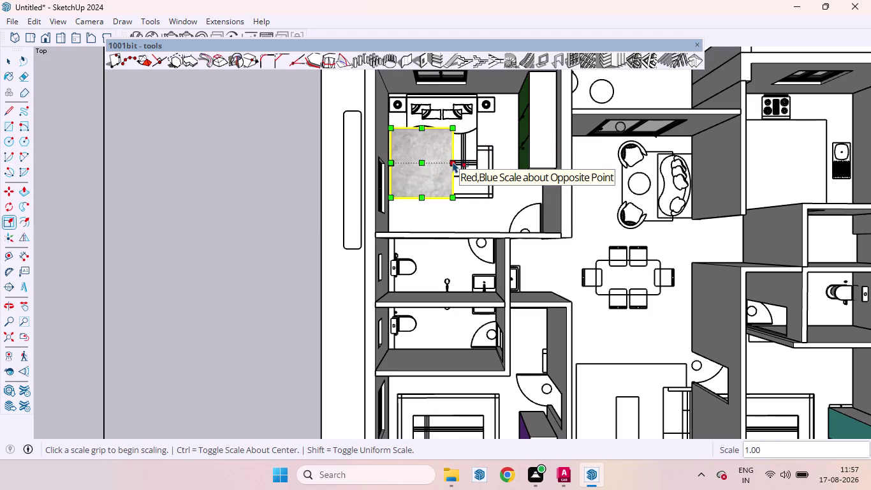
scroll(up, 3)
middle_drag(457, 165, 436, 155)
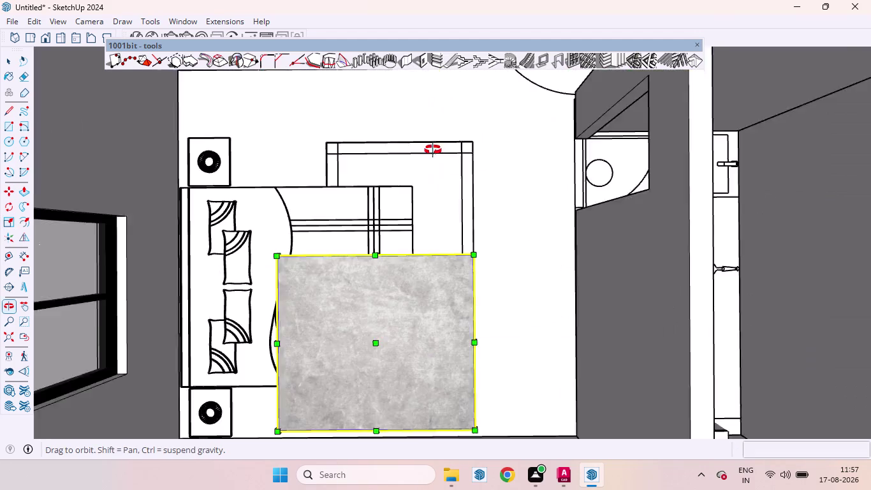
middle_drag(436, 155, 367, 128)
scroll(up, 3)
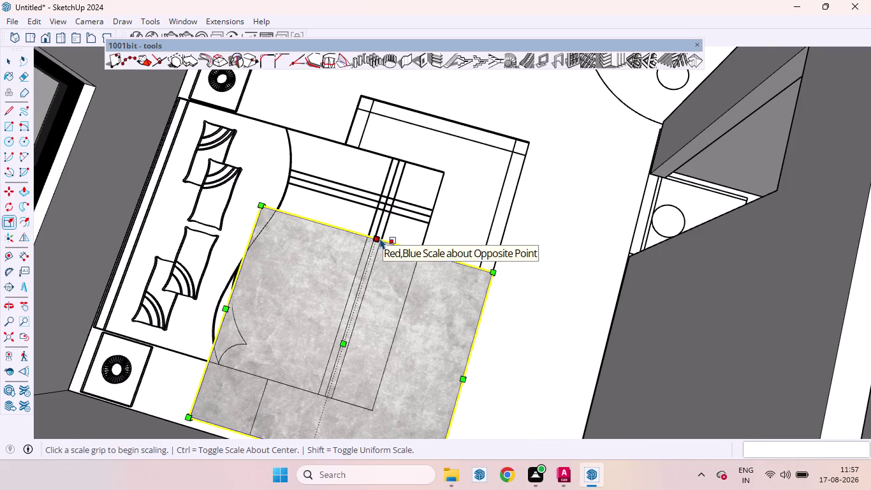
middle_drag(380, 228, 343, 385)
scroll(up, 3)
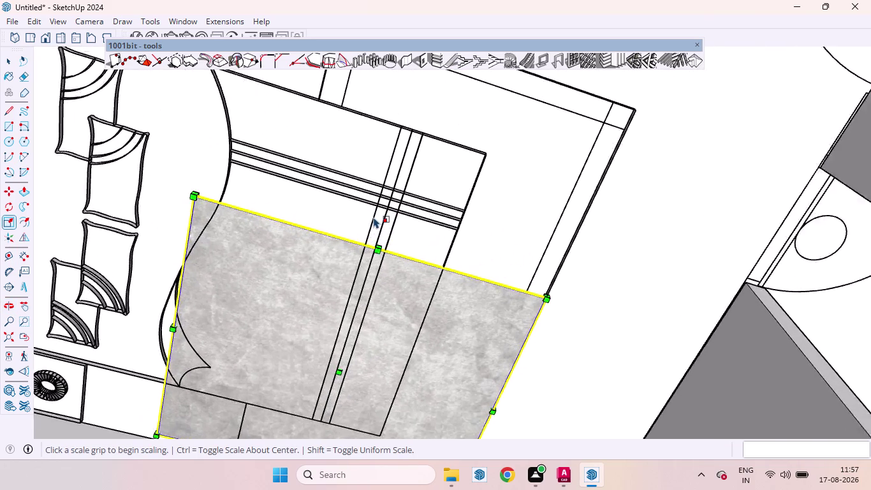
scroll(up, 3)
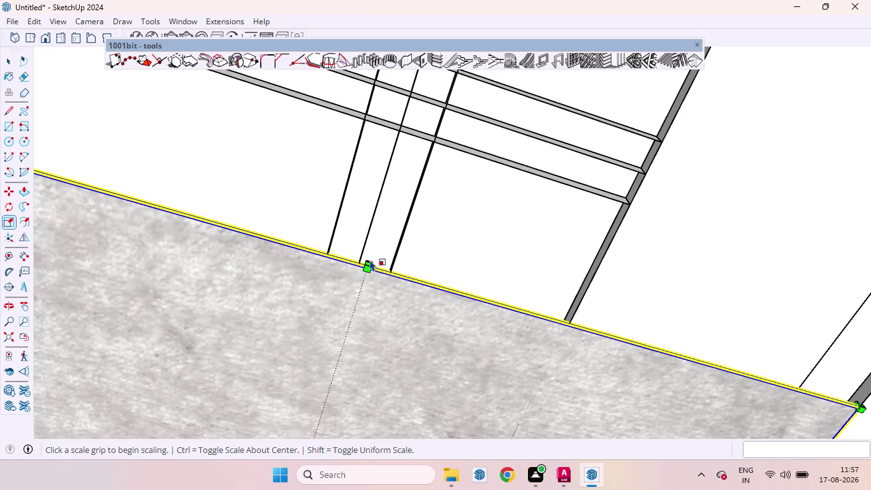
Stretch the carpet across and past the bed, then finish scaling.
drag(370, 260, 387, 224)
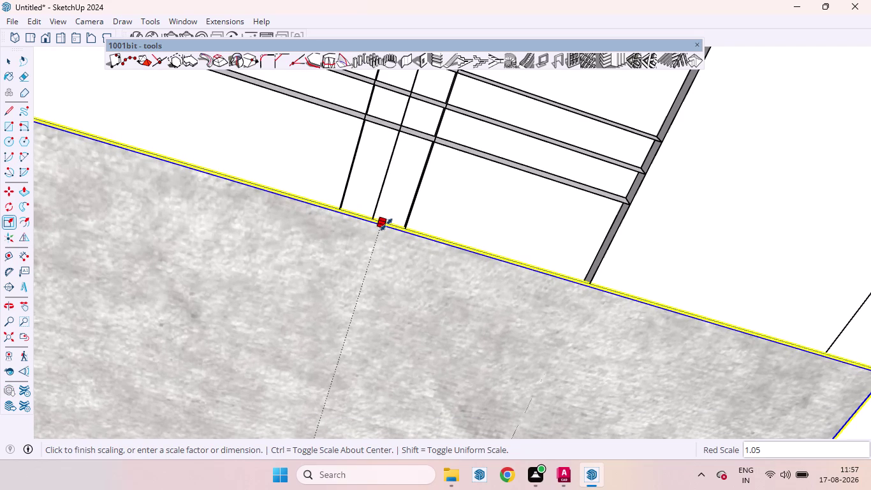
drag(387, 224, 387, 223)
scroll(down, 3)
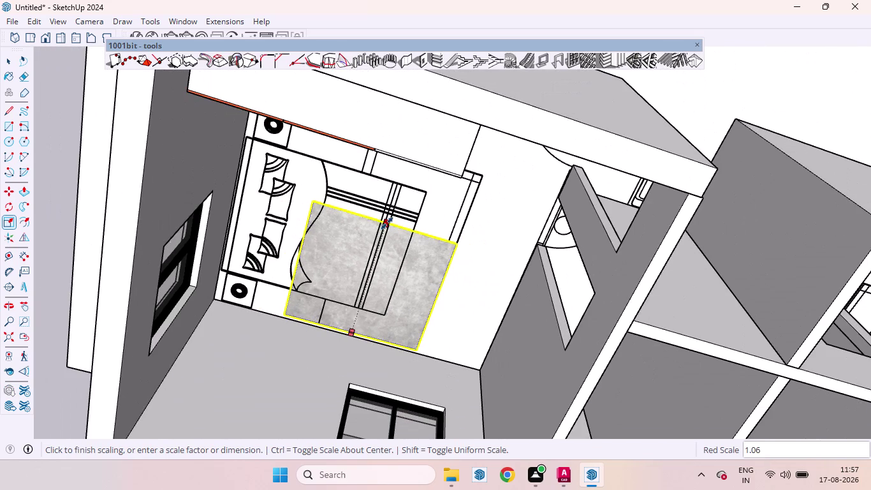
drag(387, 223, 412, 186)
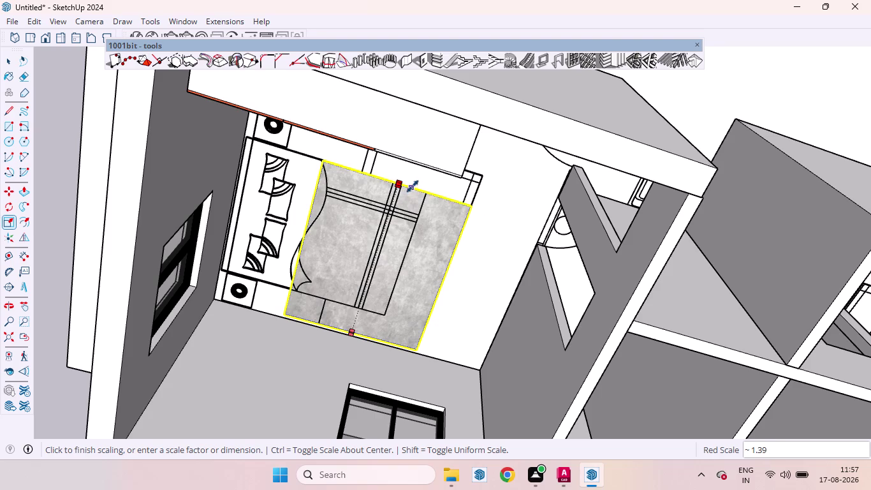
drag(412, 186, 418, 168)
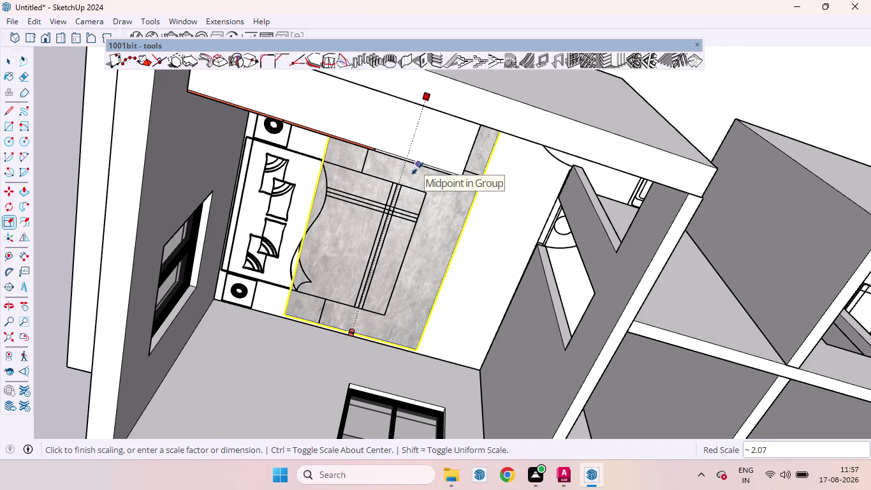
drag(418, 168, 417, 171)
scroll(down, 3)
scroll(down, 3)
middle_drag(415, 289, 410, 285)
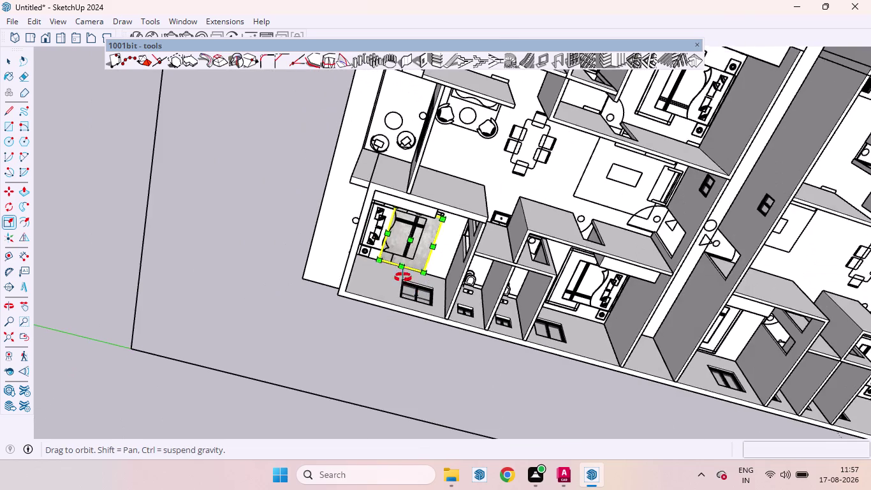
middle_drag(410, 286, 370, 155)
key(space)
Deselect, then orbit close to check the carpet's edge sits on the floor.
click(278, 255)
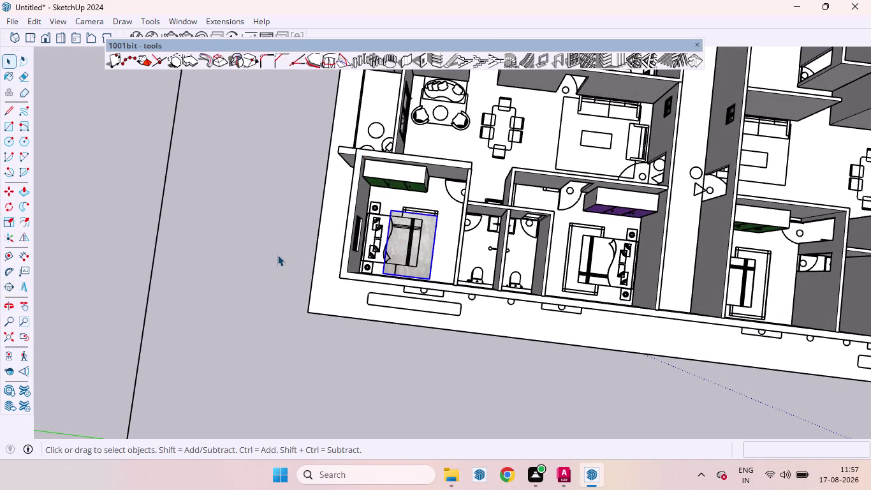
scroll(up, 3)
middle_drag(433, 235, 315, 245)
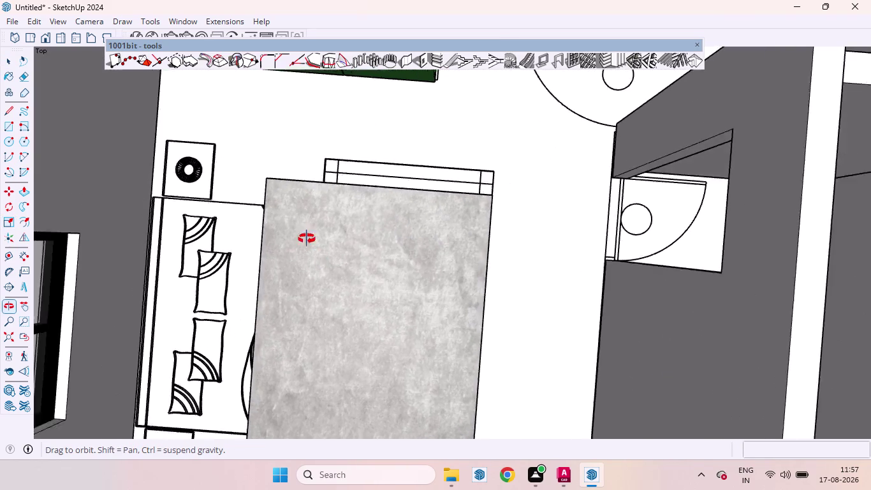
middle_drag(316, 244, 303, 181)
scroll(up, 3)
scroll(down, 3)
scroll(up, 3)
scroll(up, 3)
middle_drag(483, 250, 458, 254)
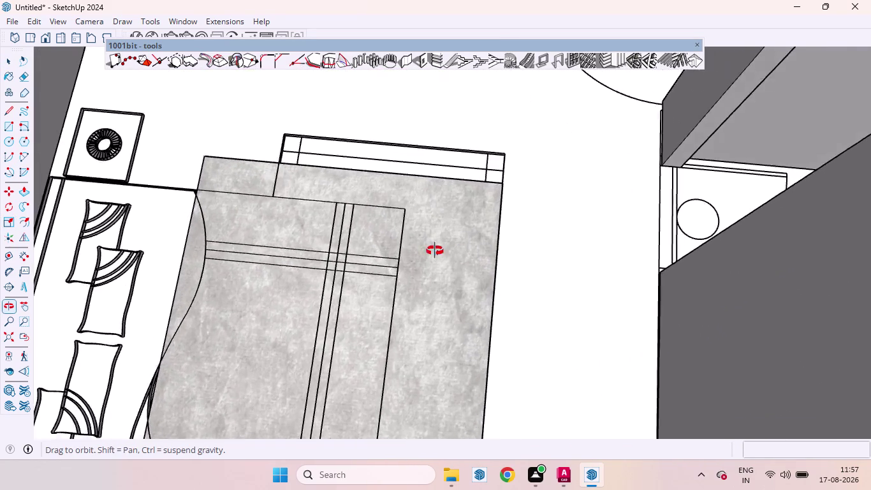
middle_drag(457, 254, 370, 206)
scroll(up, 3)
middle_drag(527, 241, 407, 184)
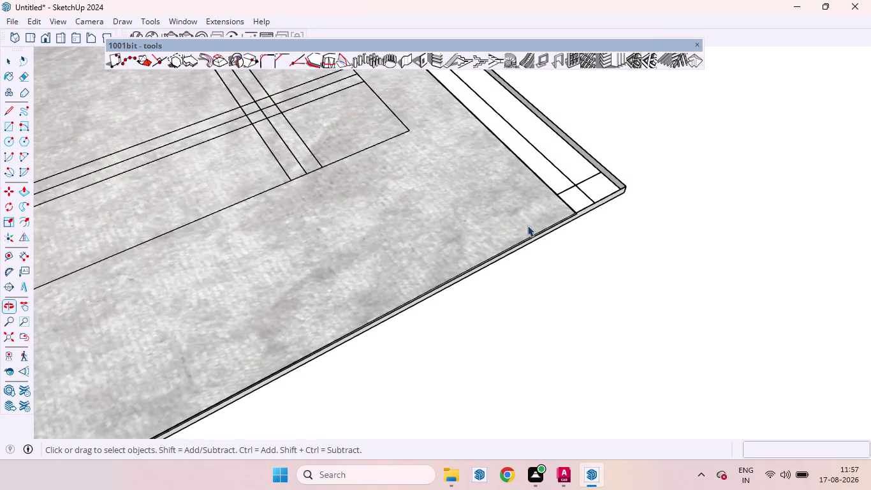
scroll(up, 3)
middle_drag(563, 237, 452, 180)
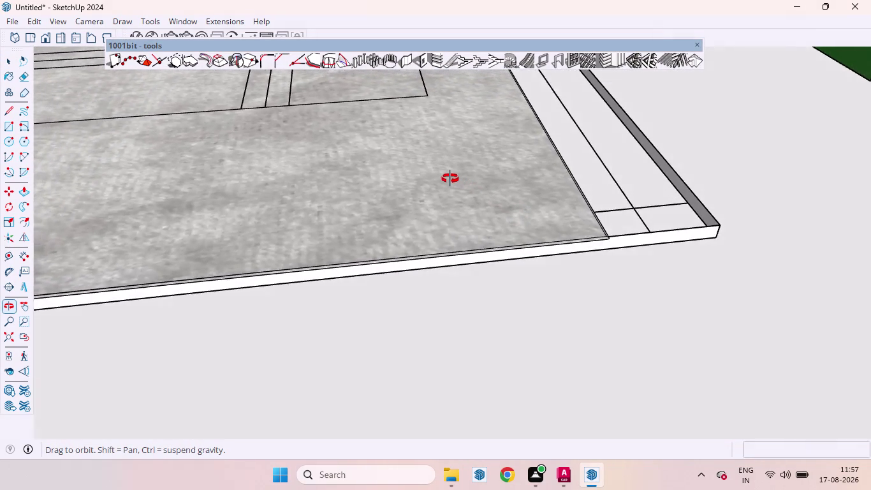
middle_drag(452, 179, 430, 176)
scroll(up, 3)
middle_drag(586, 227, 584, 238)
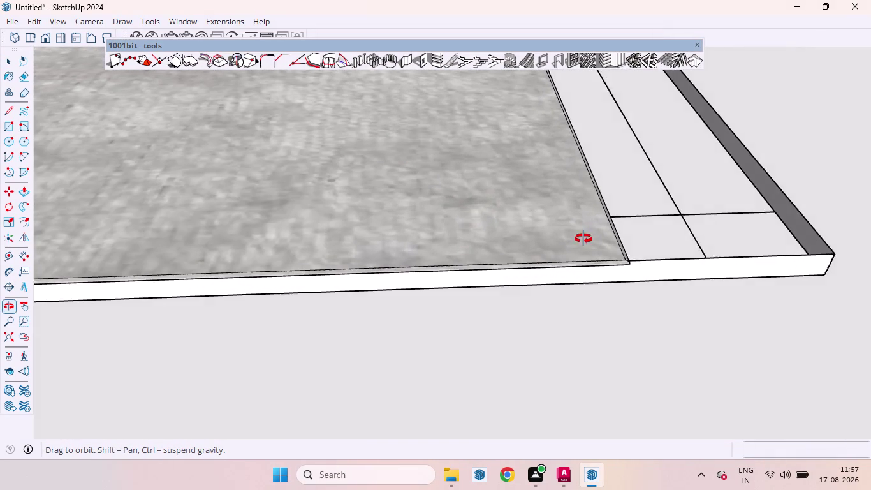
middle_drag(583, 238, 493, 252)
Zoom onto the carpet corner and select the grey carpet.
scroll(up, 3)
scroll(down, 3)
scroll(up, 3)
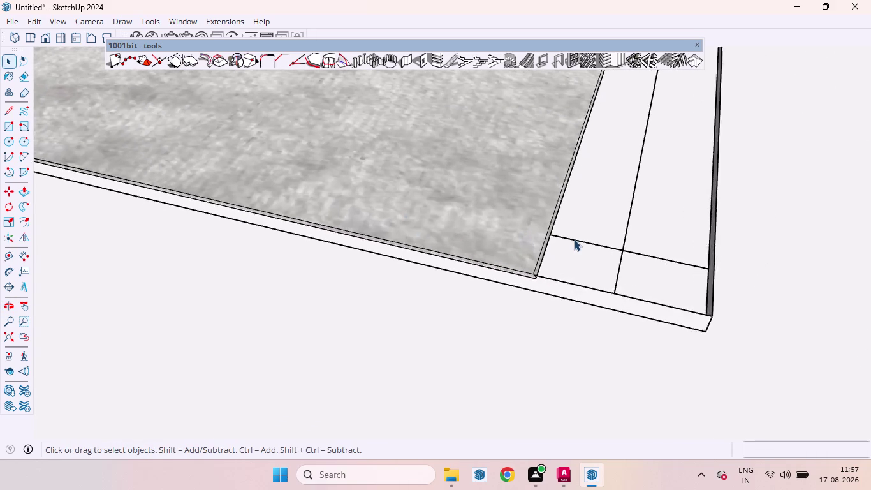
scroll(up, 3)
middle_drag(574, 240, 449, 178)
scroll(down, 3)
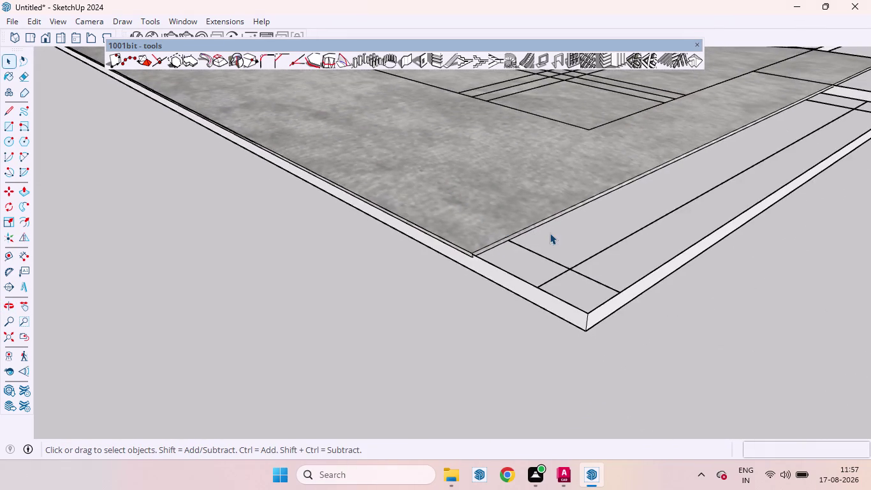
scroll(down, 3)
scroll(up, 3)
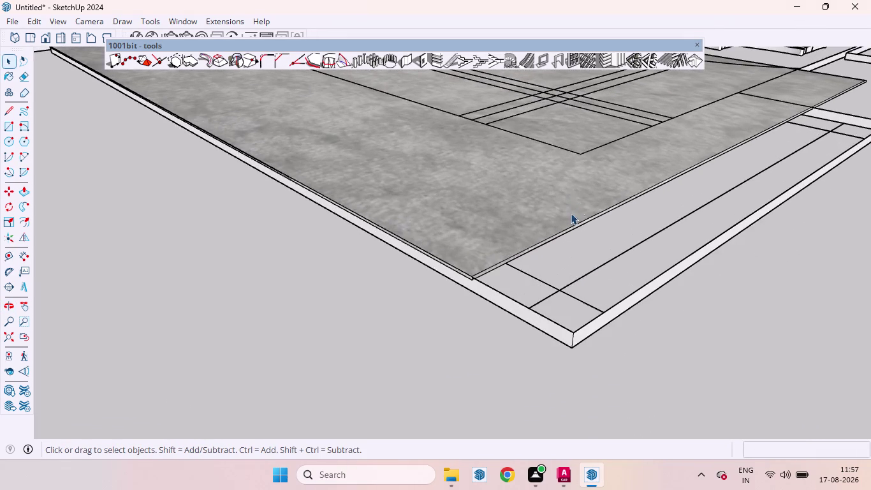
scroll(down, 3)
scroll(up, 3)
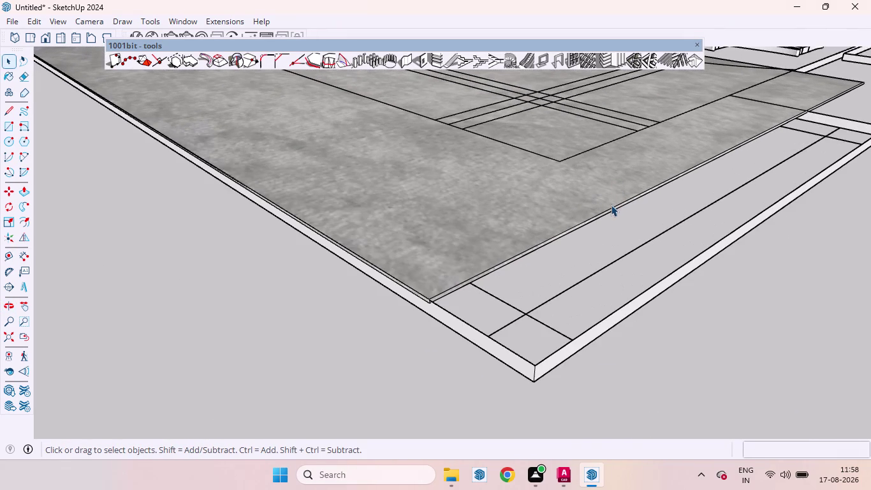
click(611, 206)
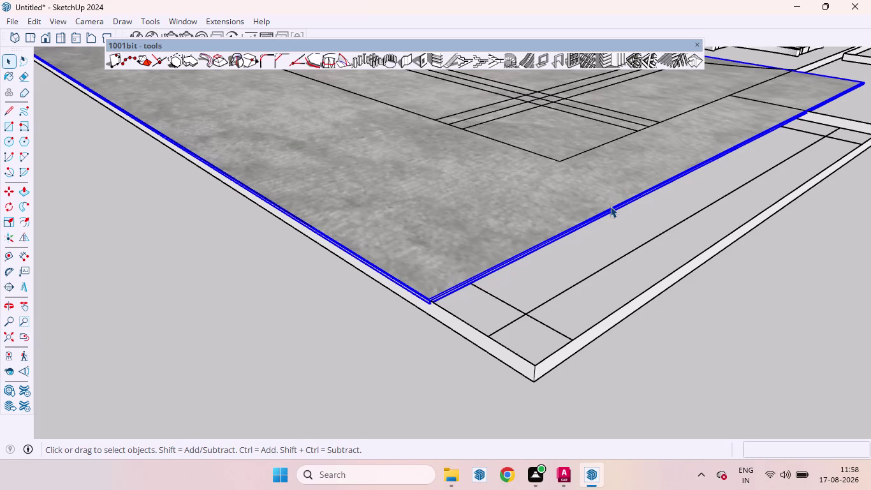
Scale the grey carpet along its length to about 0.96.
key(s)
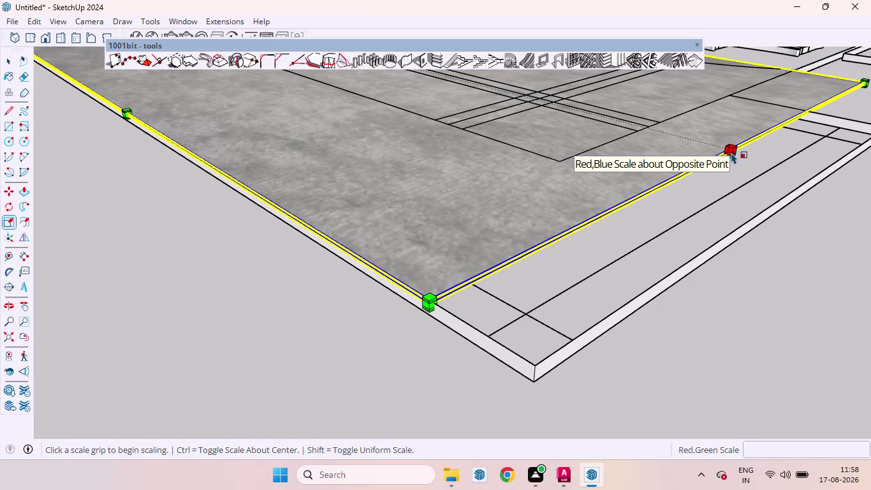
scroll(up, 3)
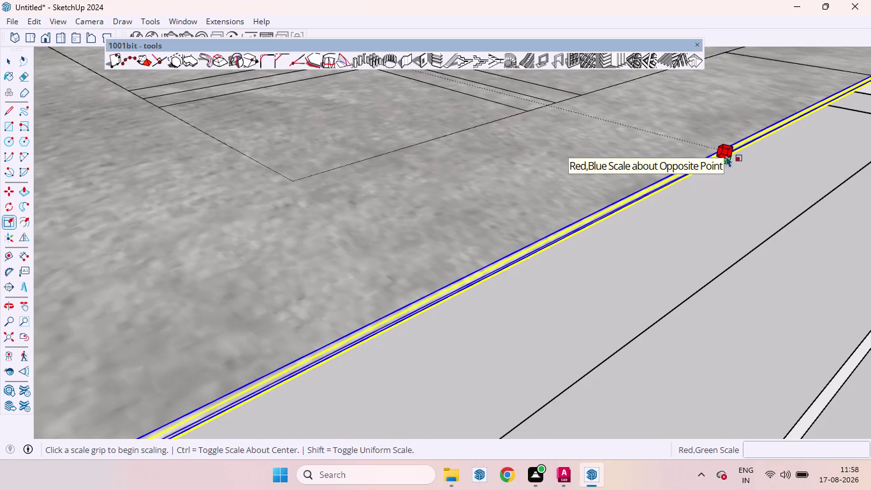
drag(730, 158, 711, 181)
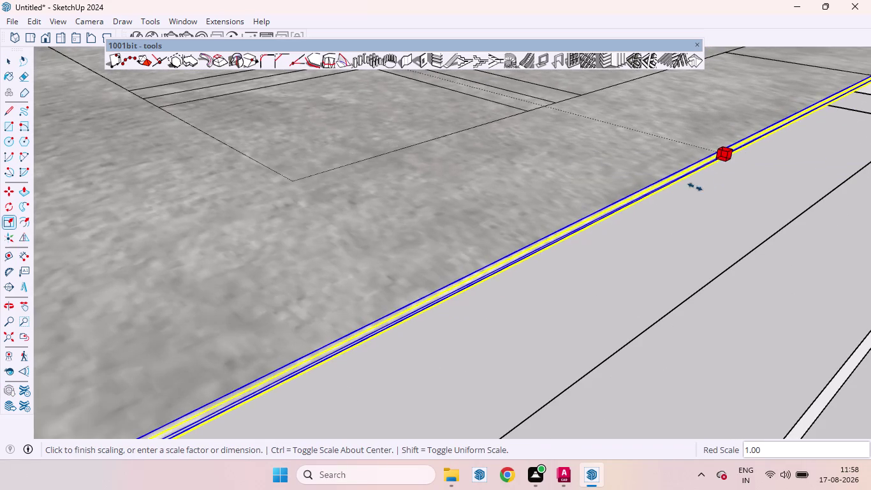
drag(711, 181, 586, 201)
scroll(down, 3)
scroll(down, 3)
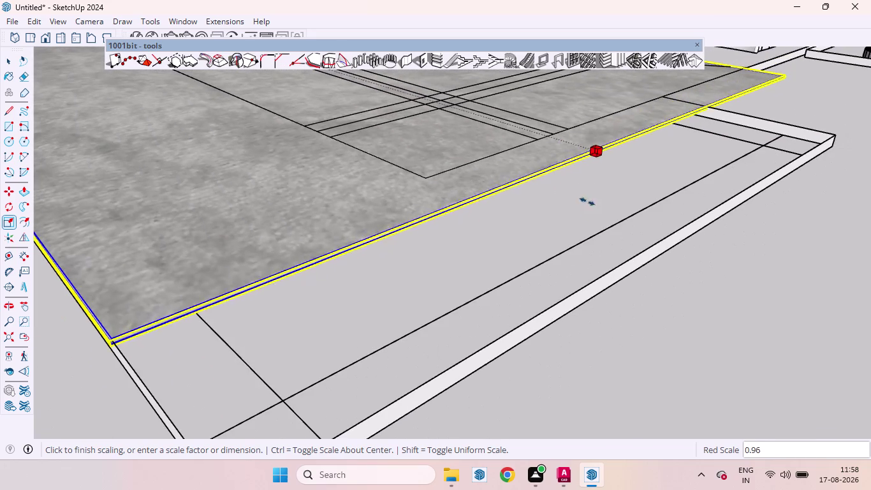
drag(586, 201, 641, 256)
scroll(down, 3)
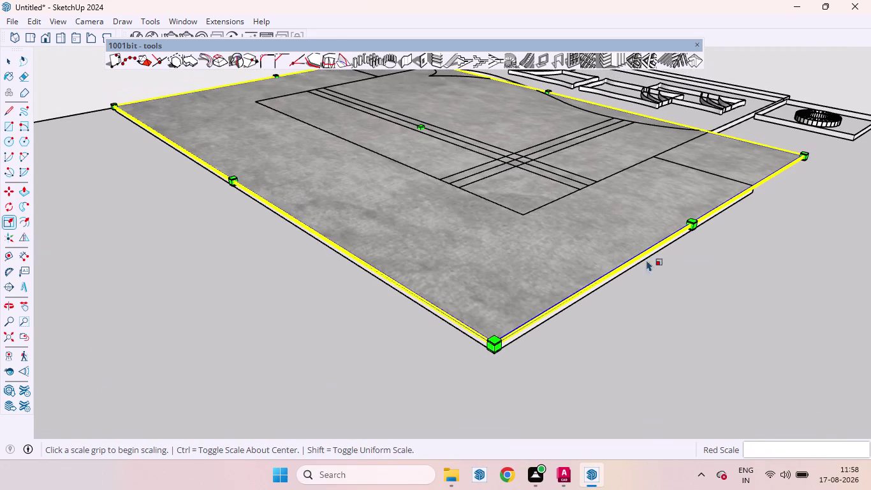
scroll(down, 3)
Orbit to inspect the carpet's side edge and begin rescaling from that edge.
key(s)
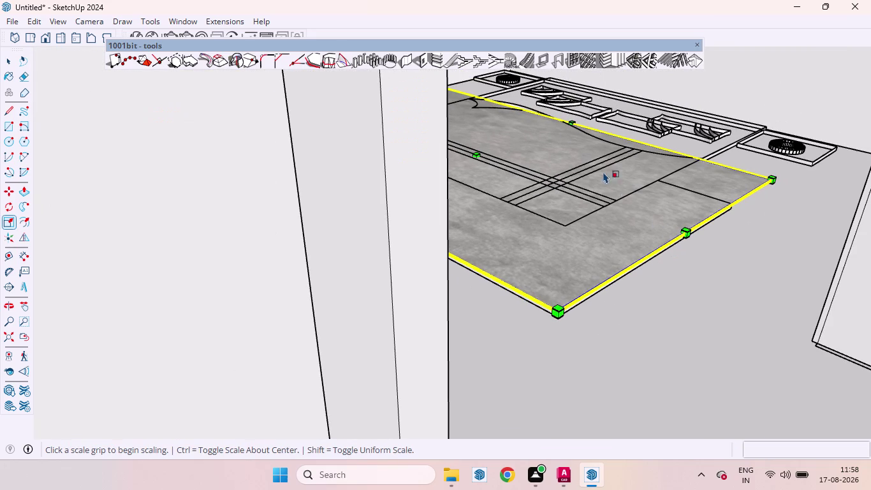
middle_drag(578, 123, 422, 182)
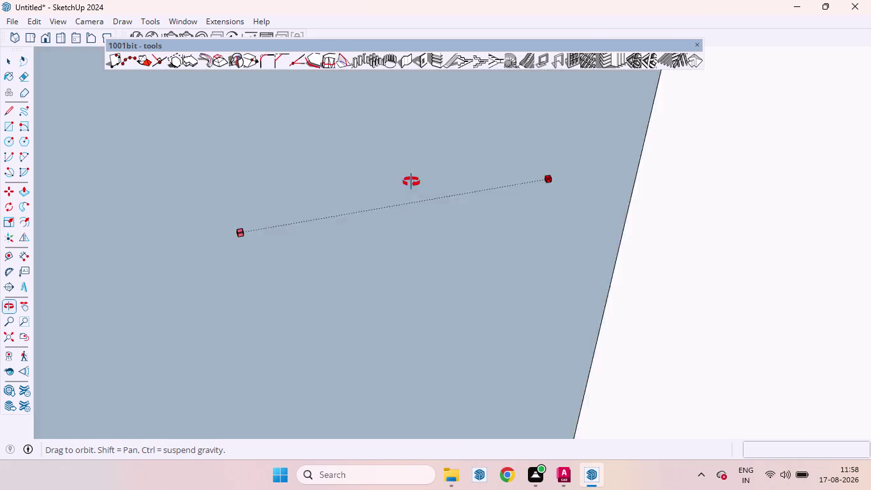
middle_drag(422, 182, 512, 216)
scroll(up, 3)
scroll(up, 3)
middle_drag(600, 192, 566, 196)
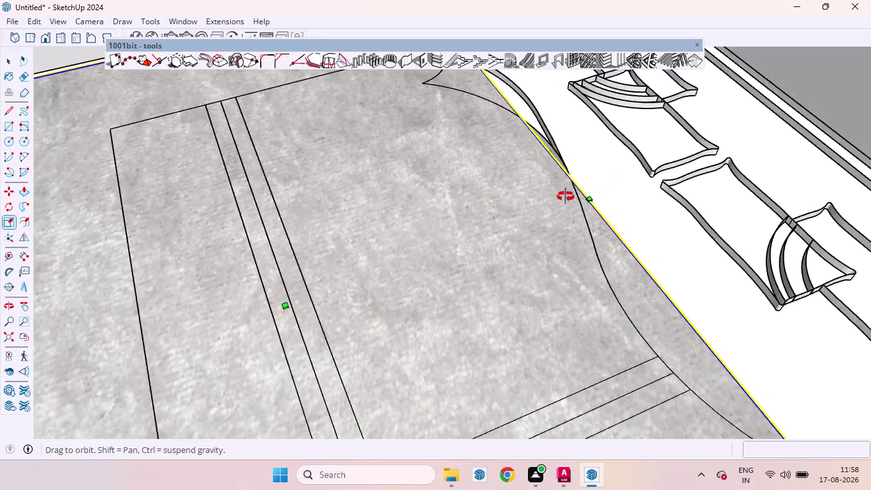
middle_drag(566, 196, 452, 164)
scroll(up, 3)
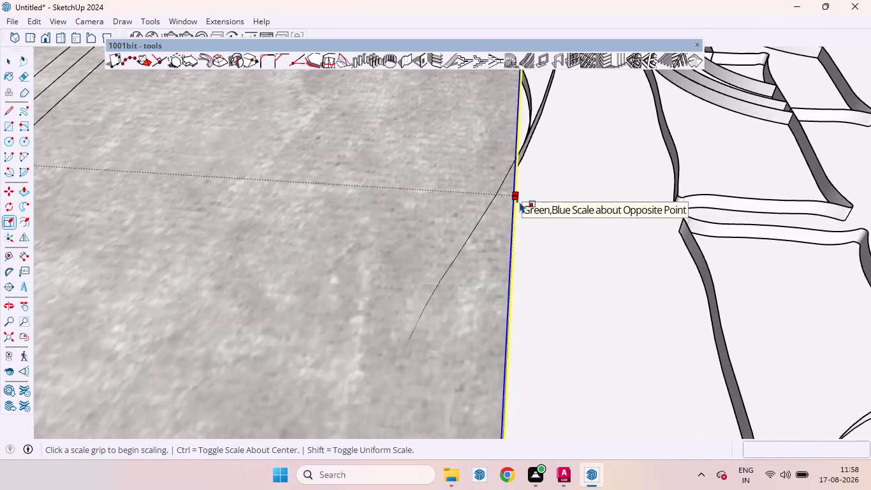
click(514, 202)
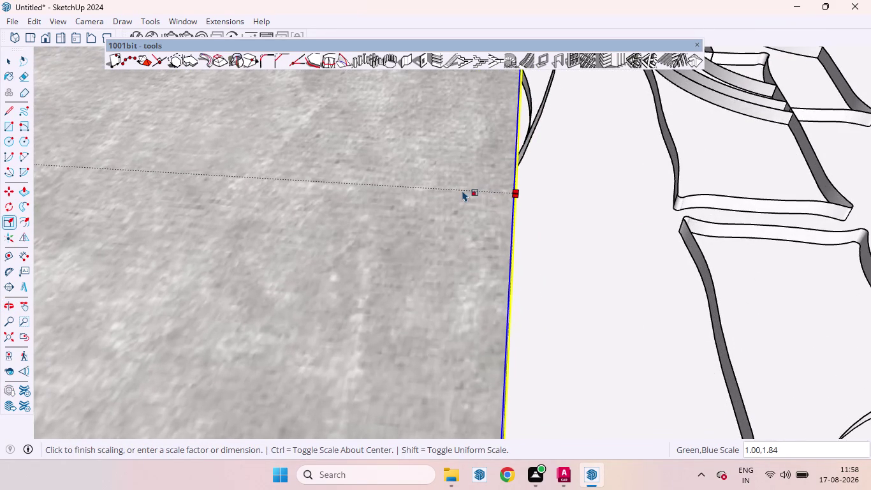
key(ctrl+z)
scroll(up, 3)
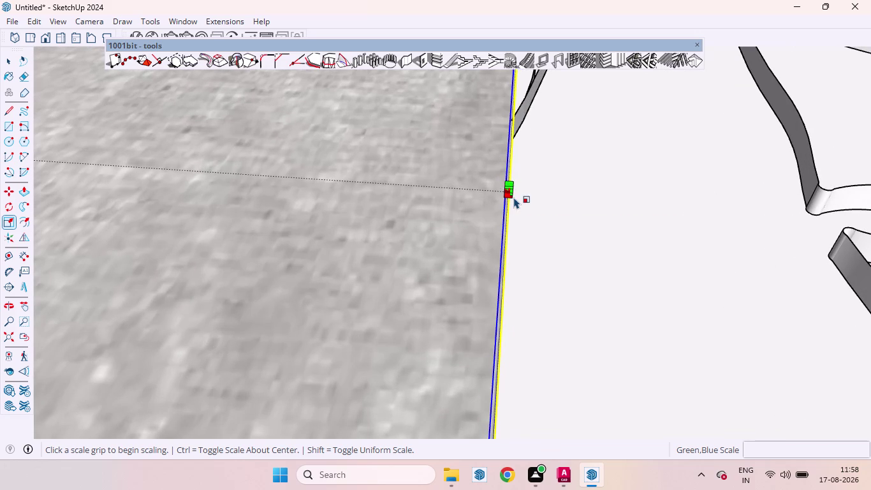
drag(514, 196, 335, 185)
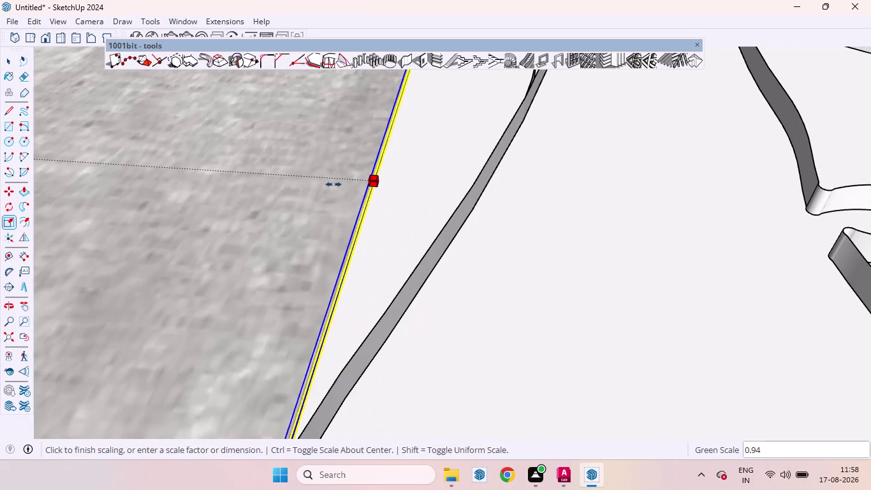
drag(335, 184, 356, 182)
scroll(down, 3)
scroll(down, 3)
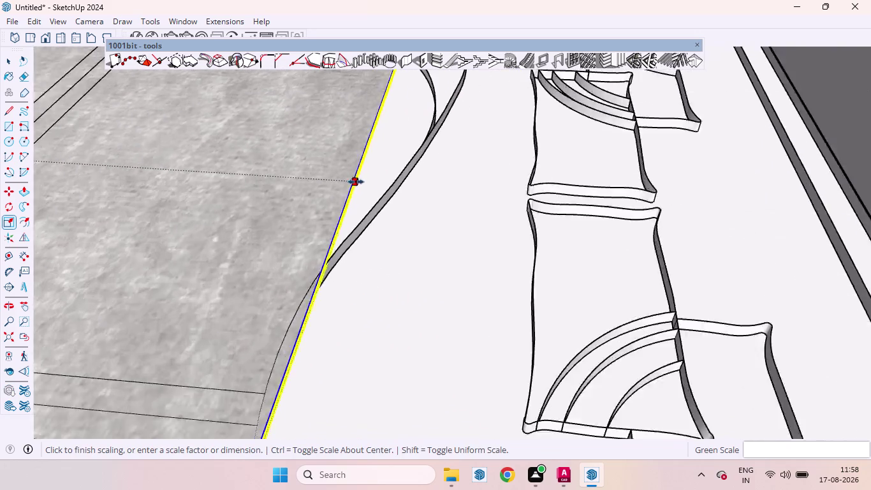
scroll(down, 3)
drag(356, 182, 306, 185)
scroll(down, 3)
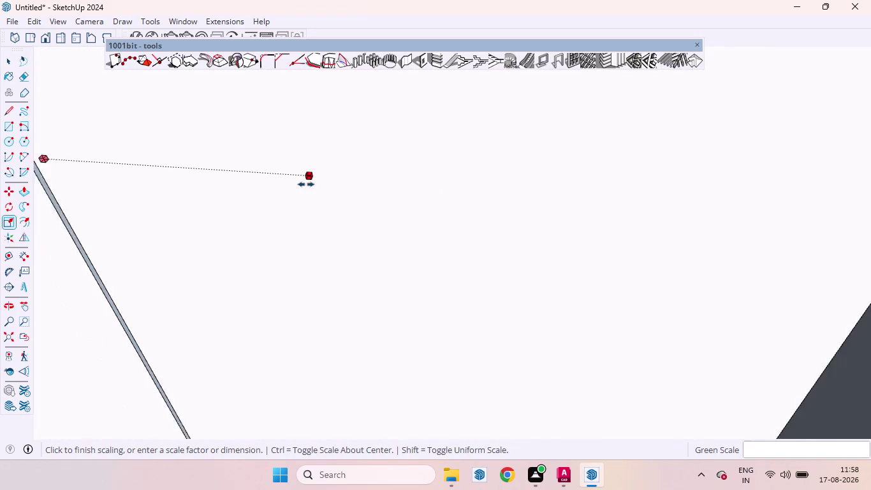
scroll(down, 3)
drag(306, 185, 135, 185)
scroll(up, 3)
scroll(down, 3)
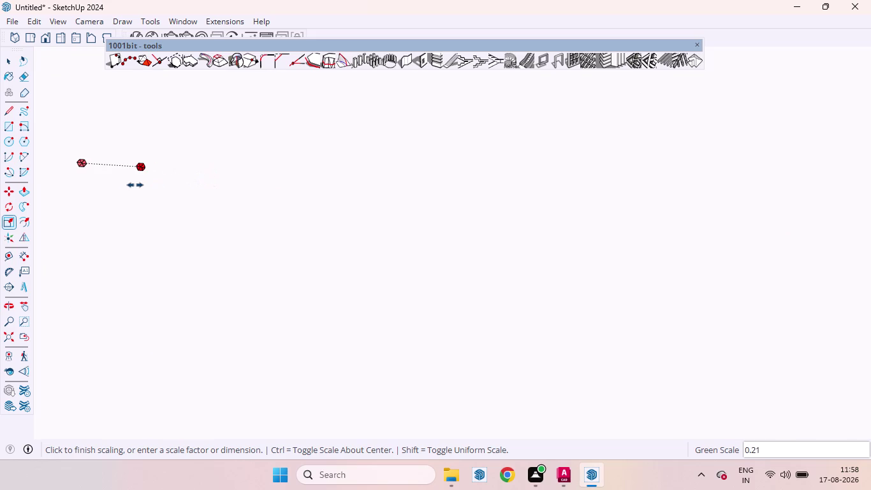
drag(135, 185, 214, 189)
scroll(down, 3)
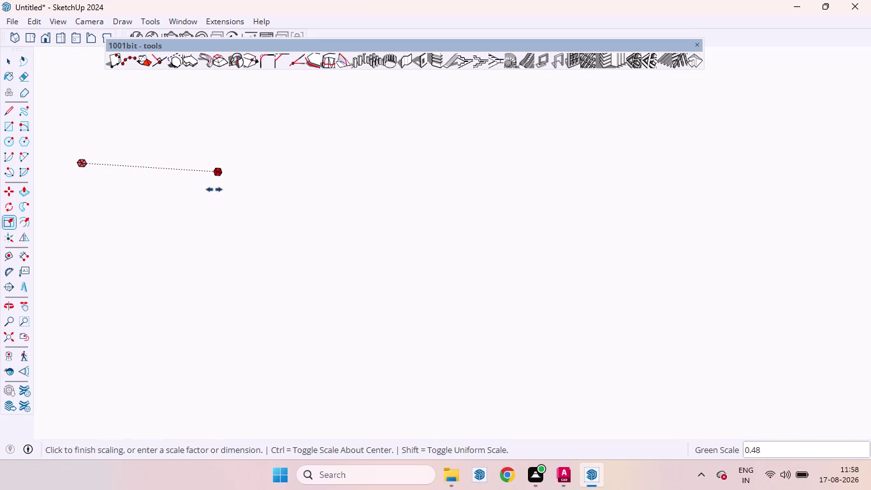
drag(214, 189, 40, 337)
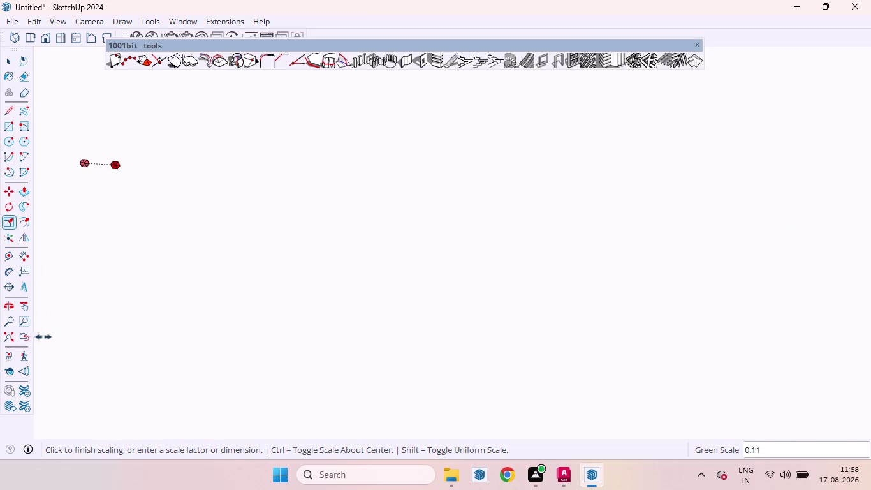
drag(40, 337, 197, 305)
key(space)
scroll(down, 3)
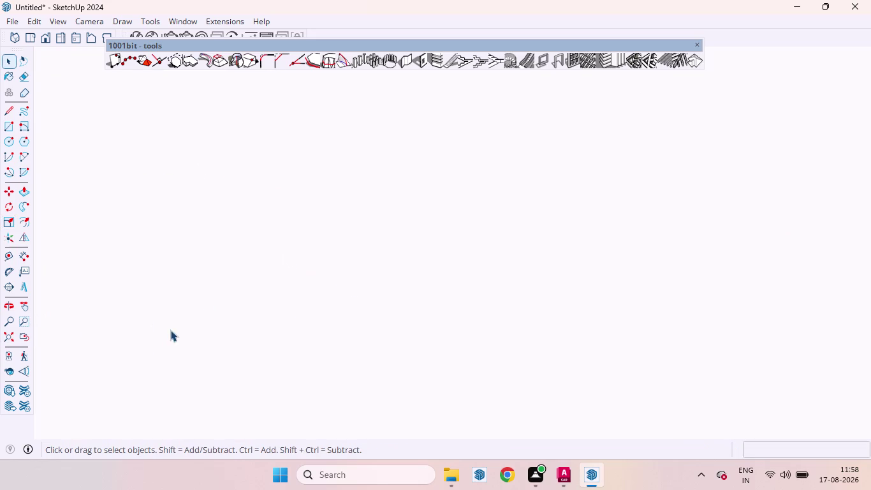
Orbit back out to view the whole apartment floor plan.
click(4, 338)
scroll(down, 3)
scroll(up, 3)
scroll(down, 3)
scroll(up, 3)
middle_drag(360, 207, 352, 276)
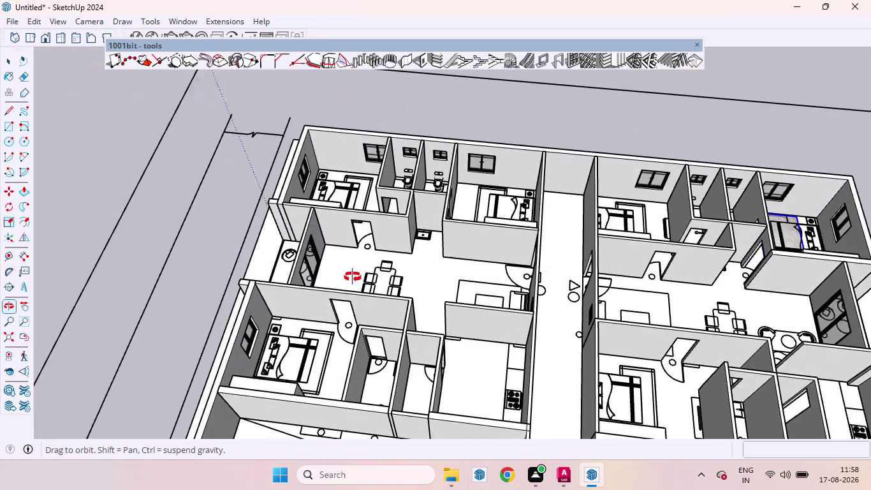
middle_drag(352, 277, 352, 281)
Zoom down onto the bedroom carpet beside the bed and reactivate Scale (S).
scroll(down, 3)
scroll(down, 3)
scroll(up, 3)
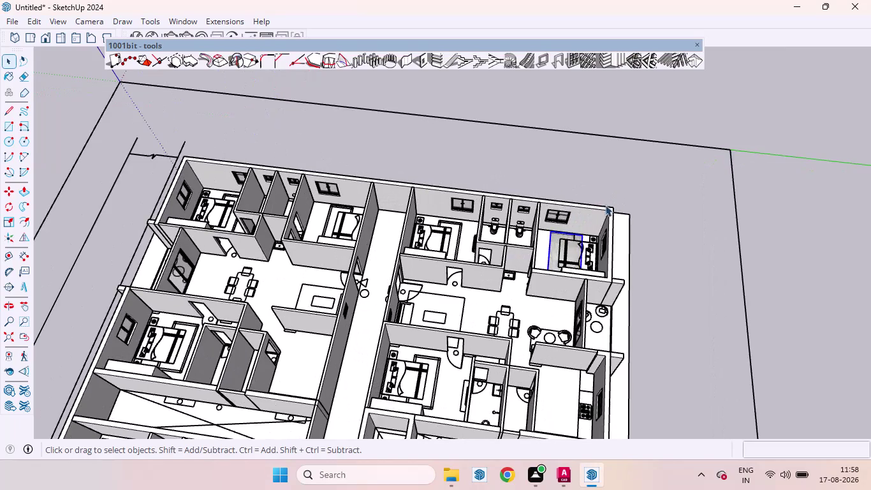
scroll(up, 3)
middle_drag(636, 257, 648, 395)
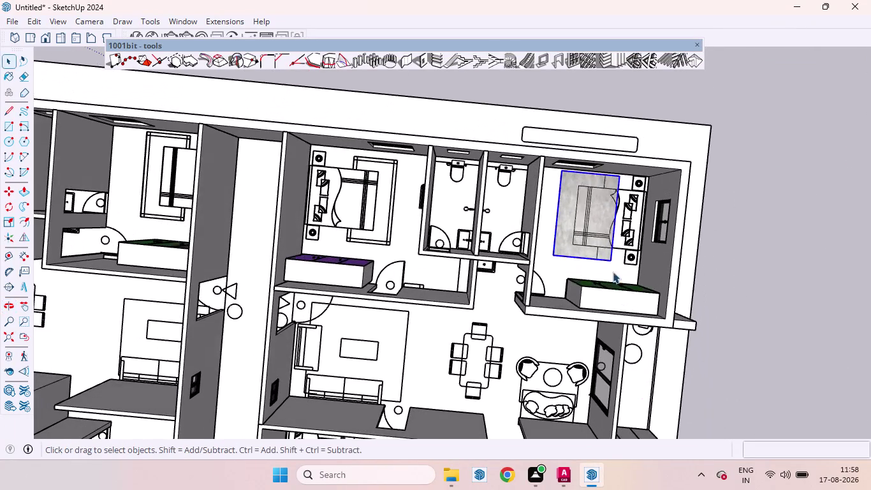
scroll(up, 3)
middle_drag(625, 260, 624, 282)
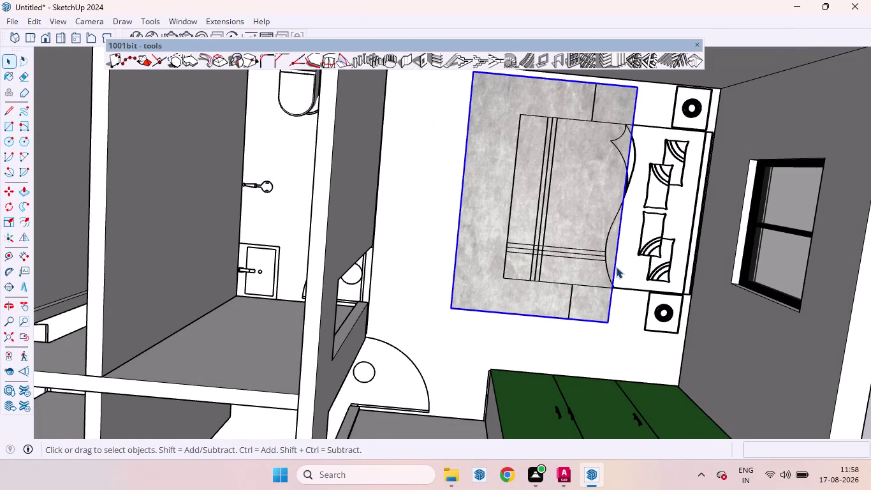
key(s)
scroll(up, 3)
Orbit over the bedroom to view the carpet and bed from above.
middle_drag(661, 216, 652, 217)
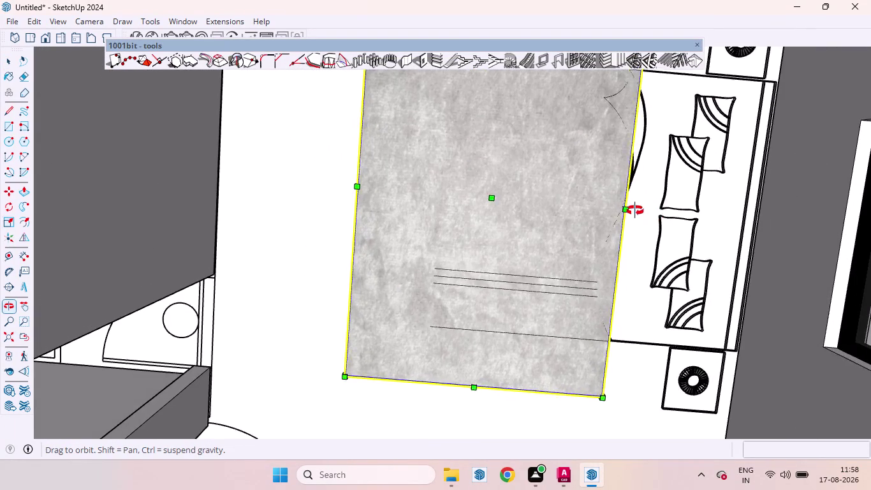
middle_drag(652, 217, 556, 287)
scroll(up, 3)
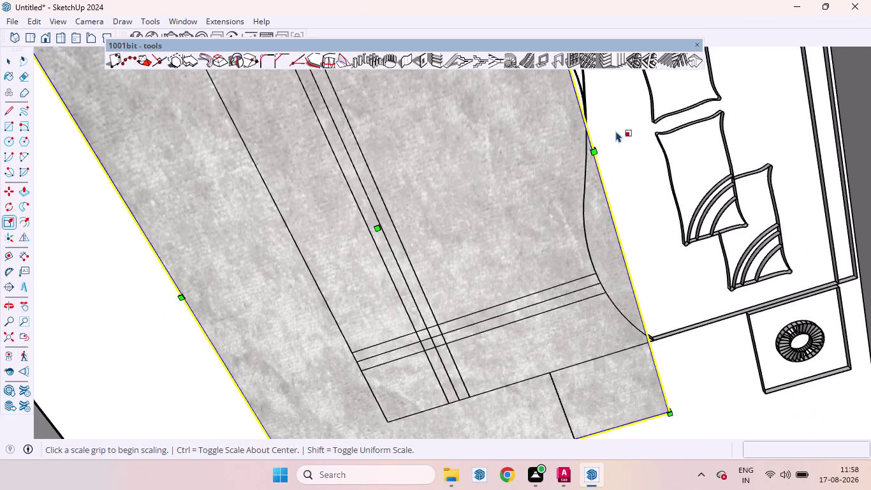
scroll(up, 3)
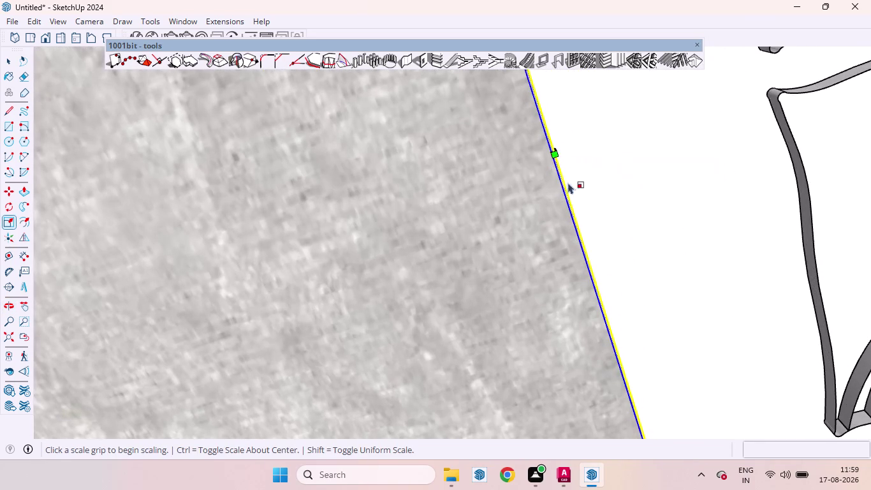
scroll(down, 3)
scroll(down, 3)
scroll(down, 3)
middle_drag(572, 280, 535, 225)
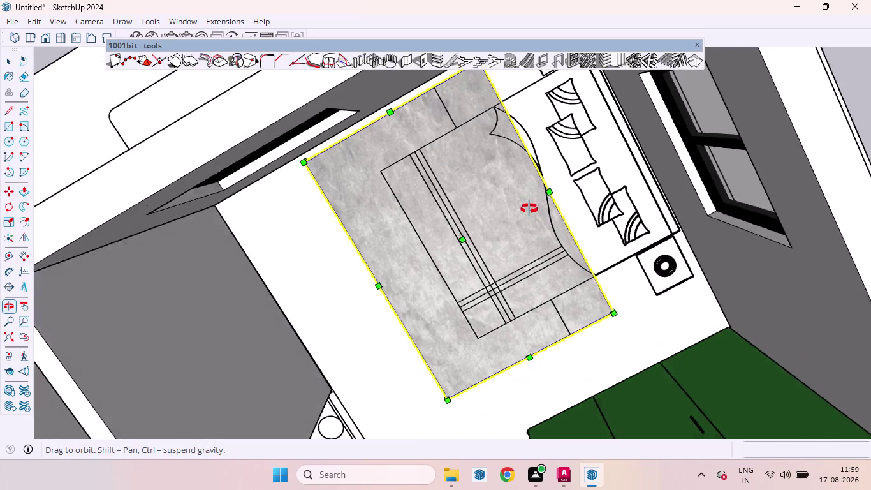
middle_drag(535, 224, 520, 176)
scroll(down, 3)
middle_drag(591, 268, 515, 168)
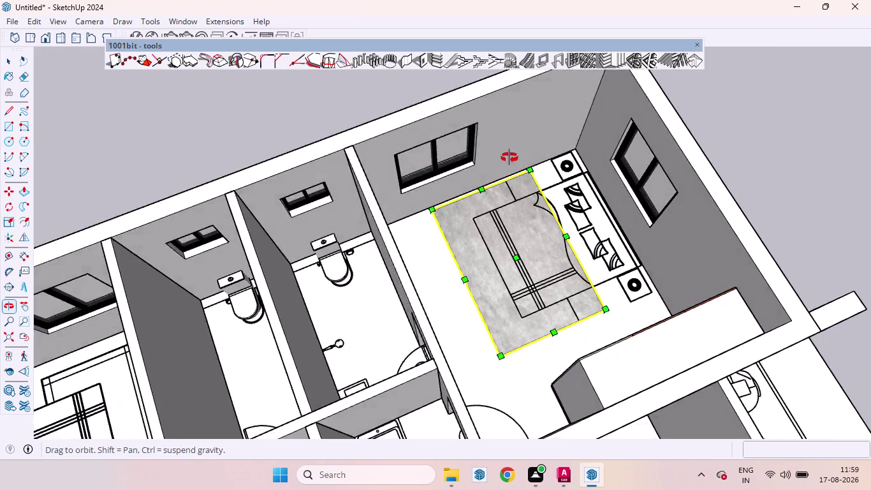
middle_drag(515, 167, 287, 148)
scroll(up, 3)
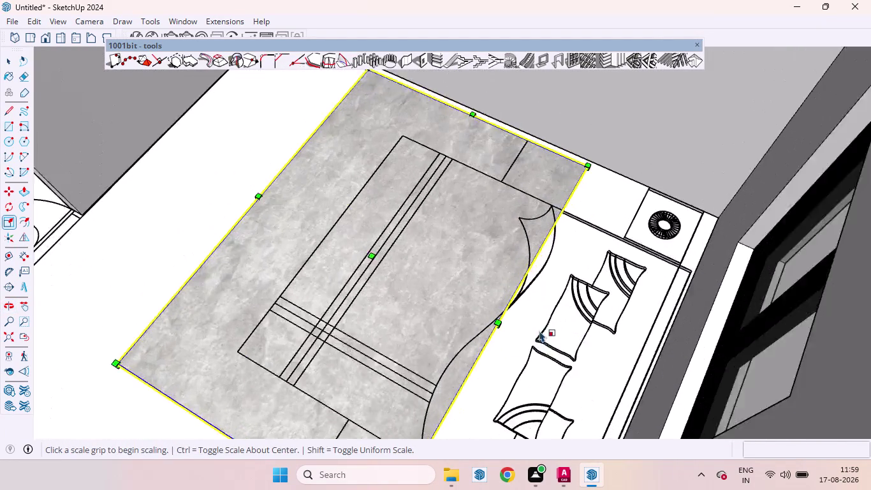
scroll(up, 3)
Zoom in on the carpet's side edge.
middle_drag(496, 333, 462, 271)
middle_drag(470, 290, 516, 345)
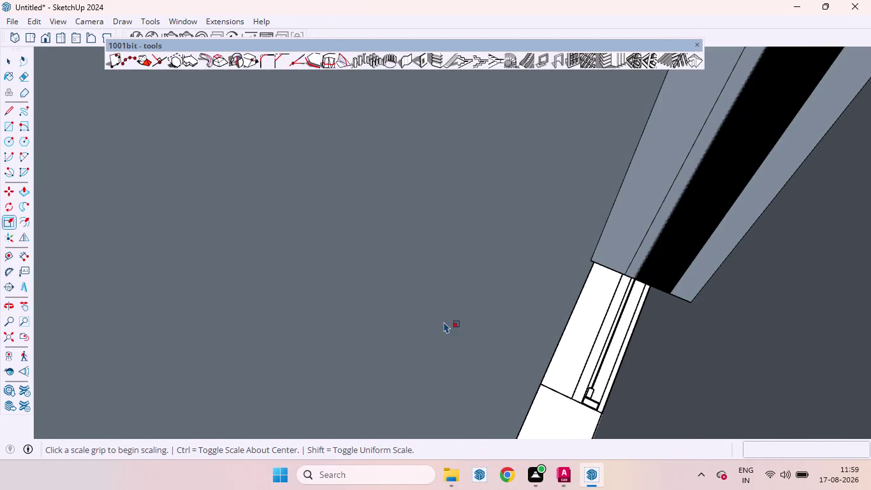
scroll(down, 3)
middle_drag(277, 208, 344, 225)
scroll(up, 3)
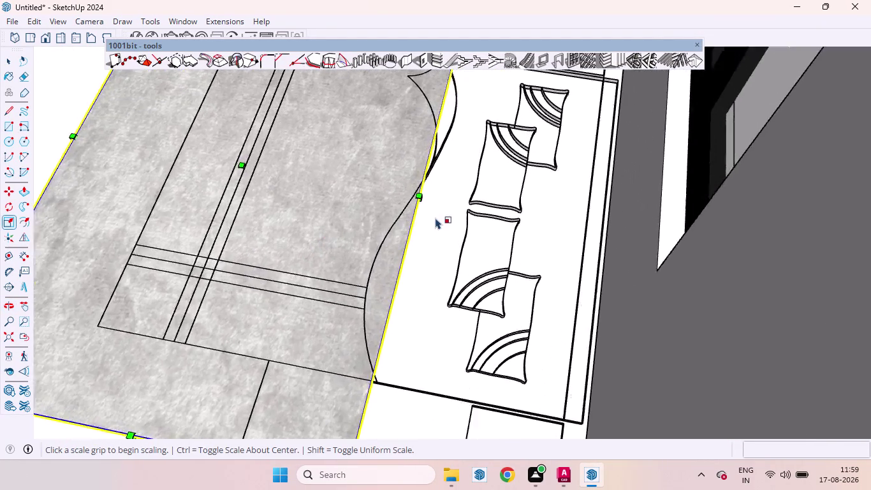
scroll(up, 3)
scroll(up, 3)
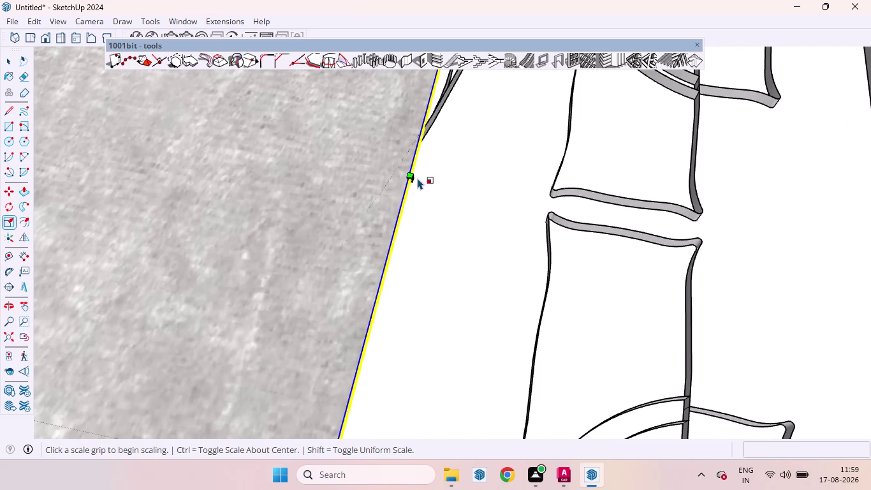
scroll(down, 3)
scroll(down, 3)
scroll(down, 3)
scroll(up, 3)
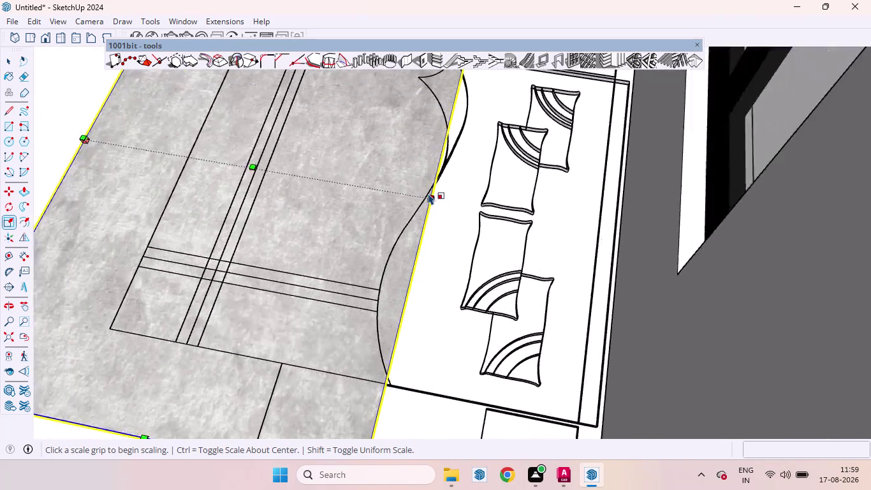
scroll(up, 3)
scroll(down, 3)
scroll(up, 3)
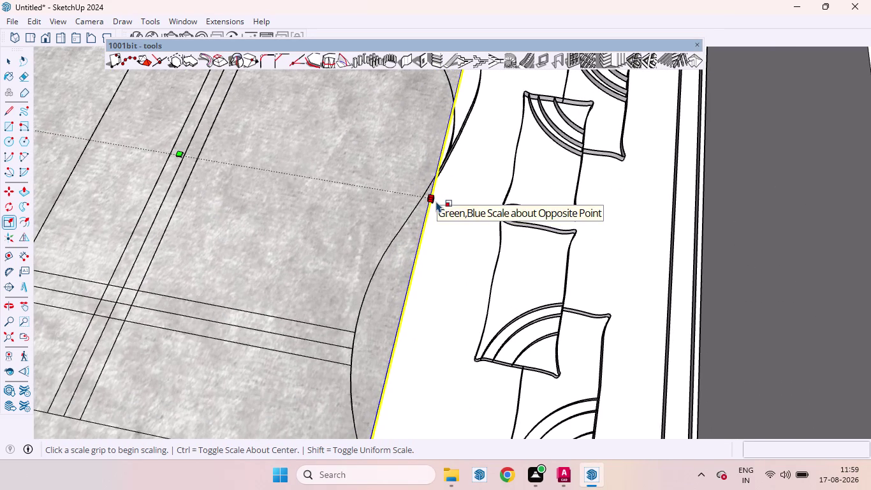
scroll(up, 3)
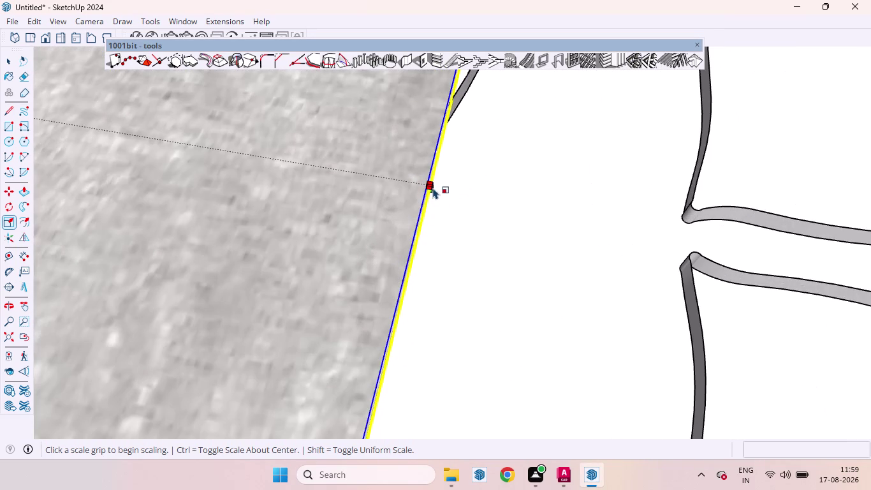
Scale the carpet's width to about 0.77 along the green axis, then deselect it.
drag(432, 192, 336, 184)
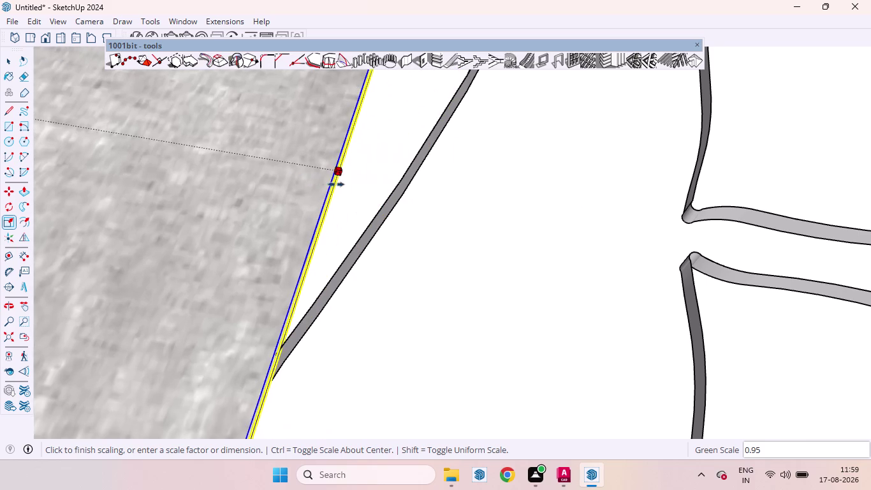
drag(336, 184, 322, 177)
scroll(down, 3)
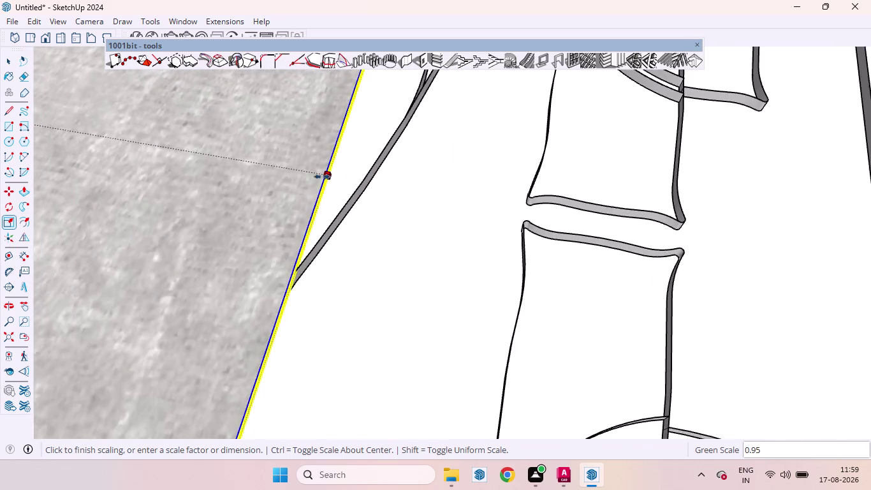
drag(322, 177, 261, 243)
scroll(down, 3)
scroll(down, 3)
scroll(down, 3)
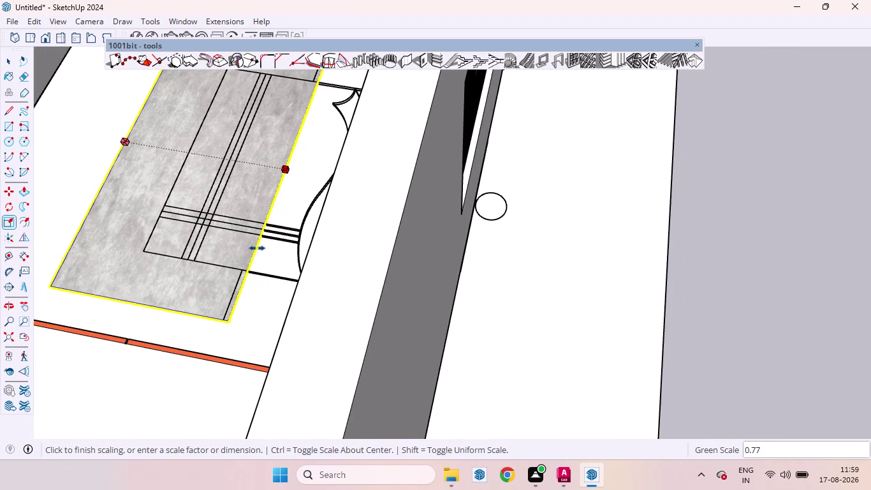
drag(261, 242, 246, 274)
scroll(down, 3)
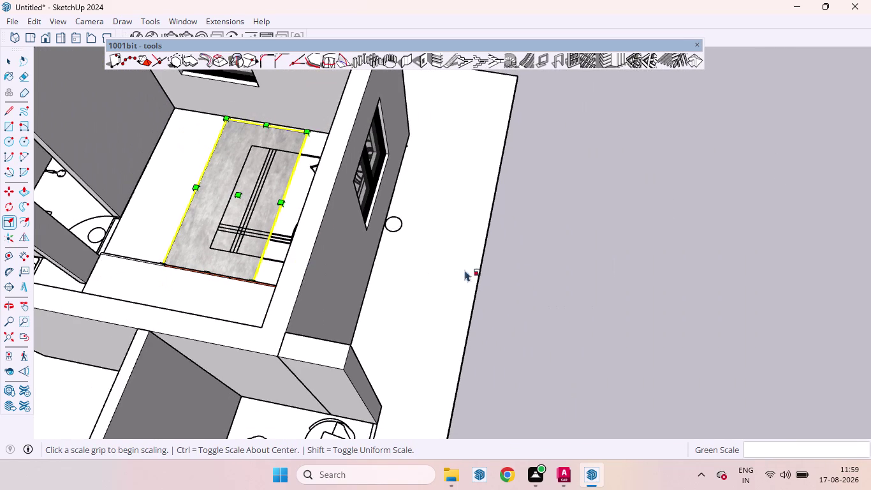
key(space)
click(565, 262)
Orbit in close over the narrowed carpet beside the bed.
scroll(up, 3)
middle_drag(252, 176, 295, 181)
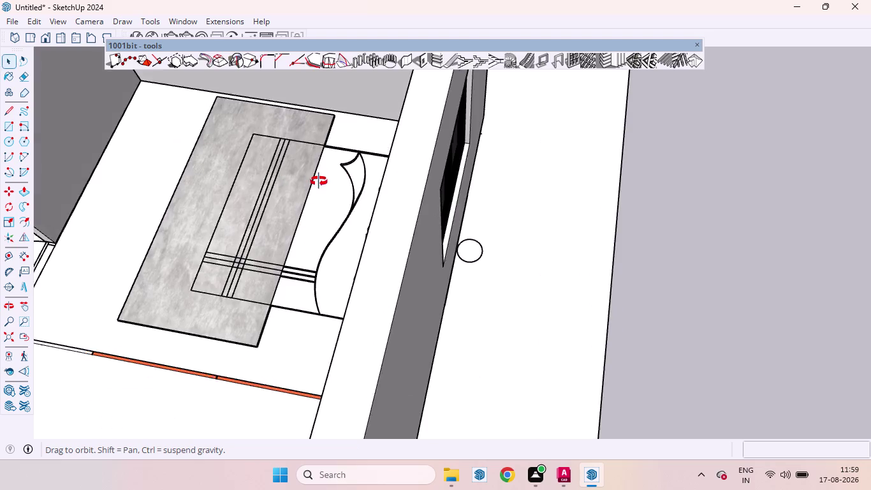
middle_drag(296, 182, 432, 173)
scroll(up, 3)
scroll(down, 3)
scroll(up, 3)
middle_drag(350, 271, 377, 252)
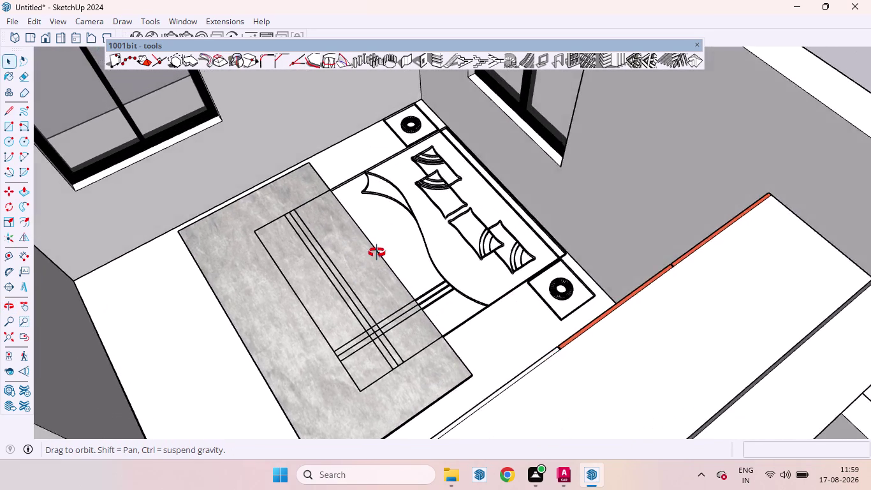
middle_drag(377, 253, 411, 236)
scroll(up, 3)
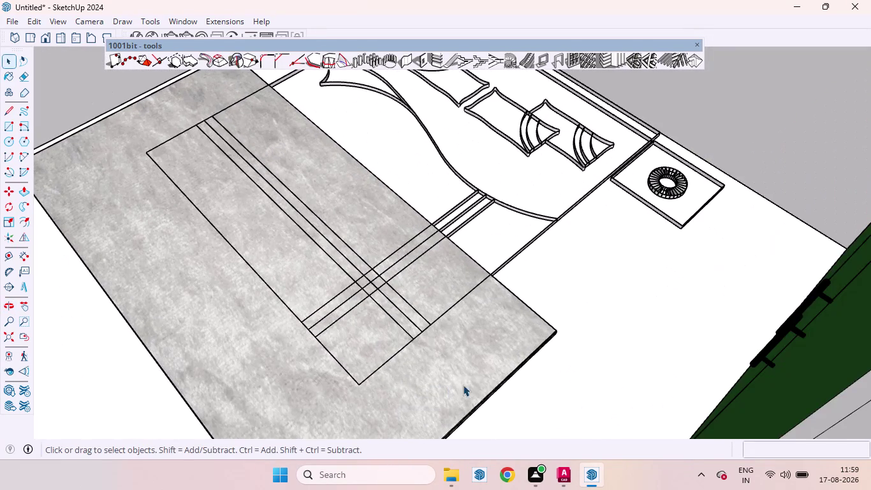
Check the carpet's thickness, then zoom back out to the whole bedroom.
middle_drag(462, 385, 467, 351)
scroll(up, 3)
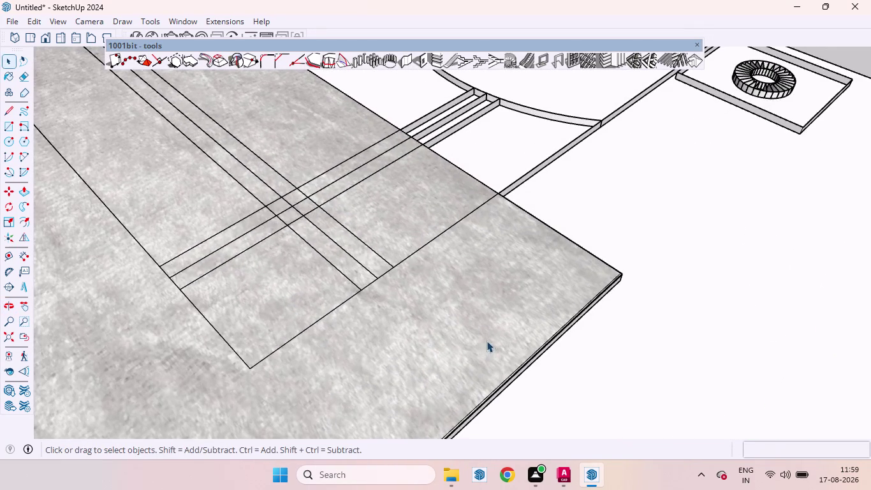
middle_click(486, 340)
scroll(down, 3)
scroll(down, 3)
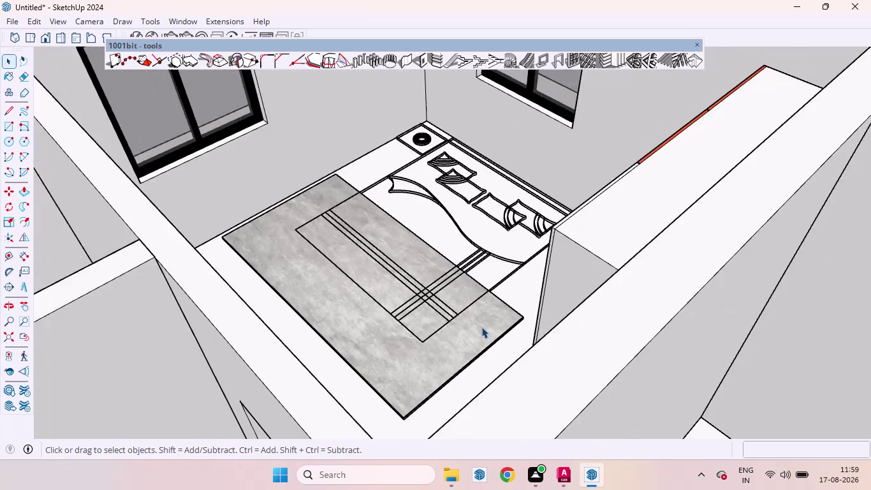
scroll(down, 3)
middle_drag(470, 322, 610, 357)
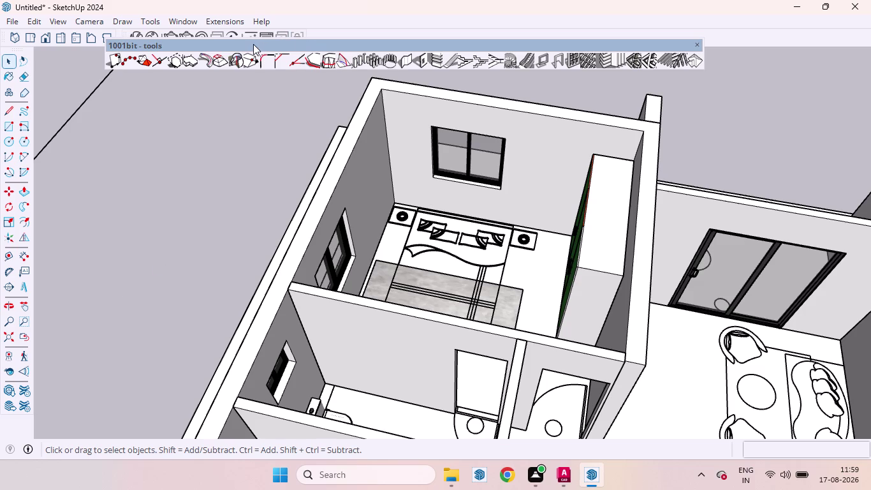
Move the 1001bit toolbar aside and close it.
drag(254, 48, 267, 62)
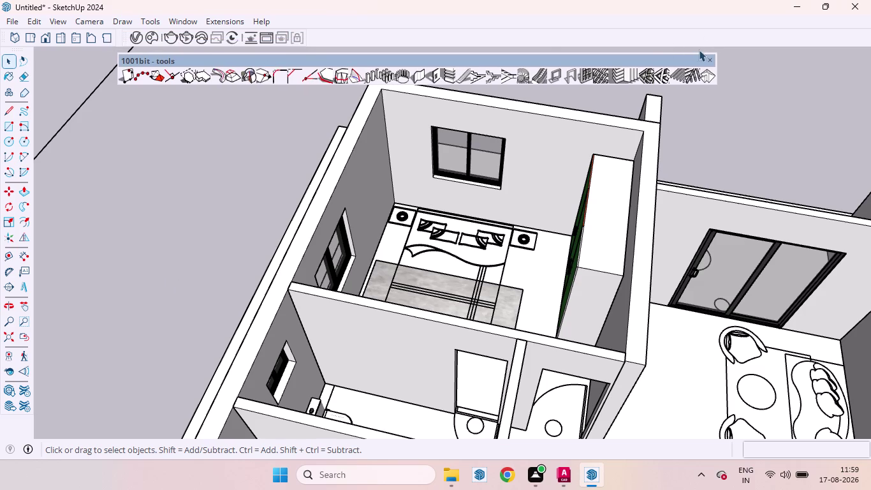
click(711, 58)
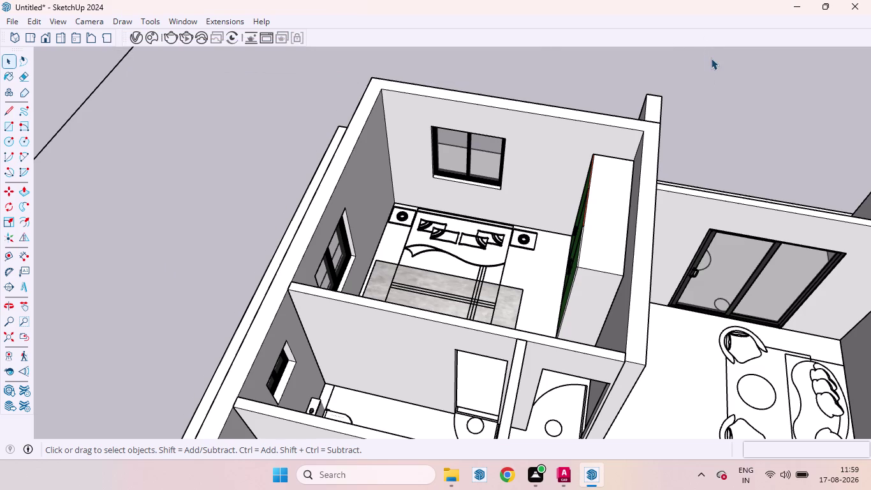
click(144, 37)
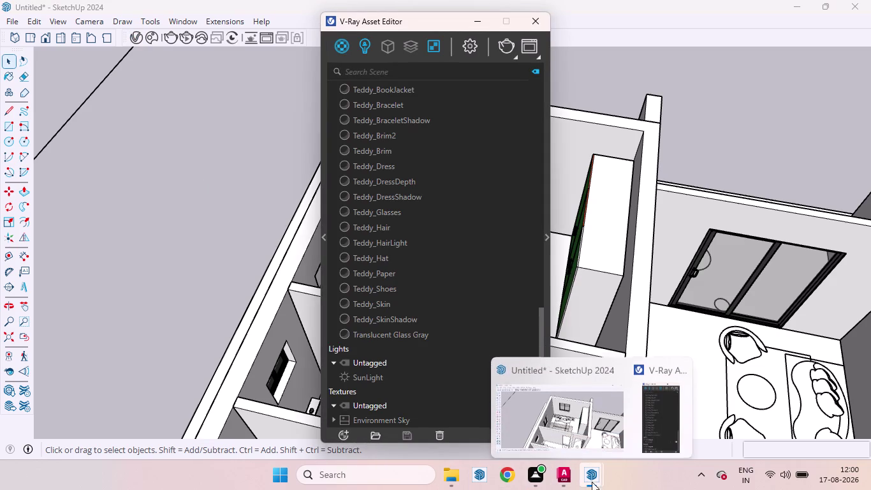
Show the V-Ray Asset Editor's material library and launch the Chaos Cosmos browser.
click(321, 232)
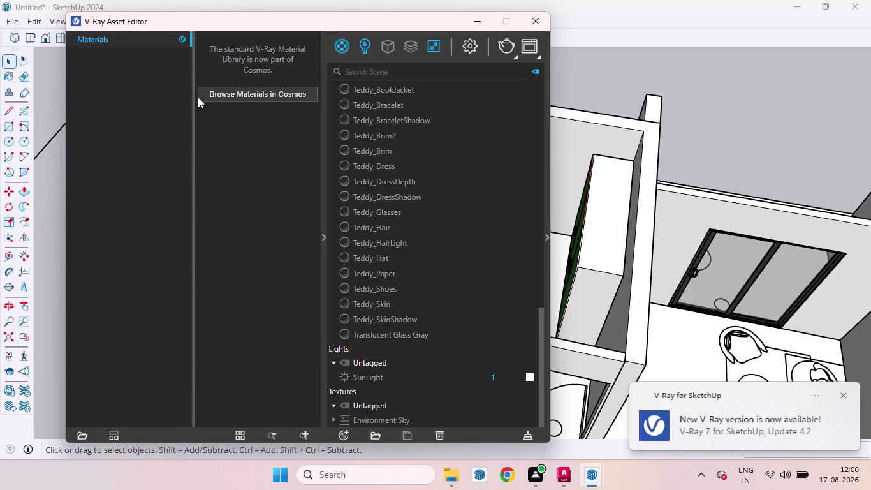
click(222, 97)
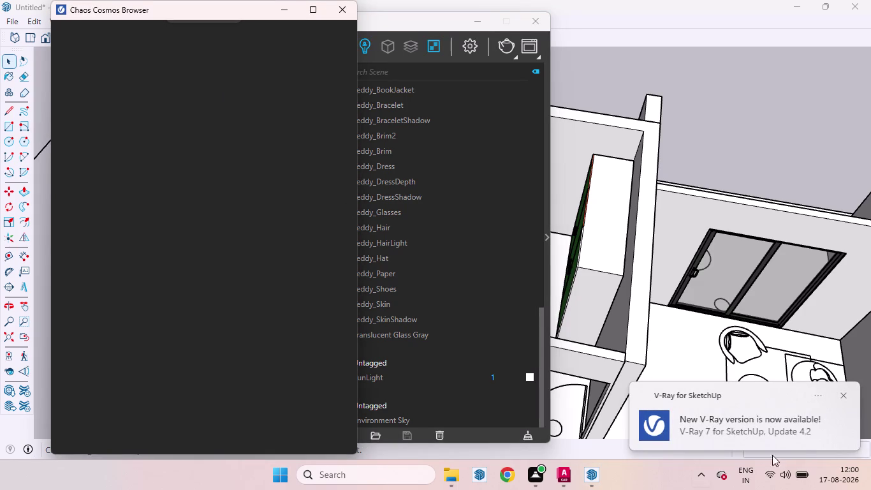
click(840, 392)
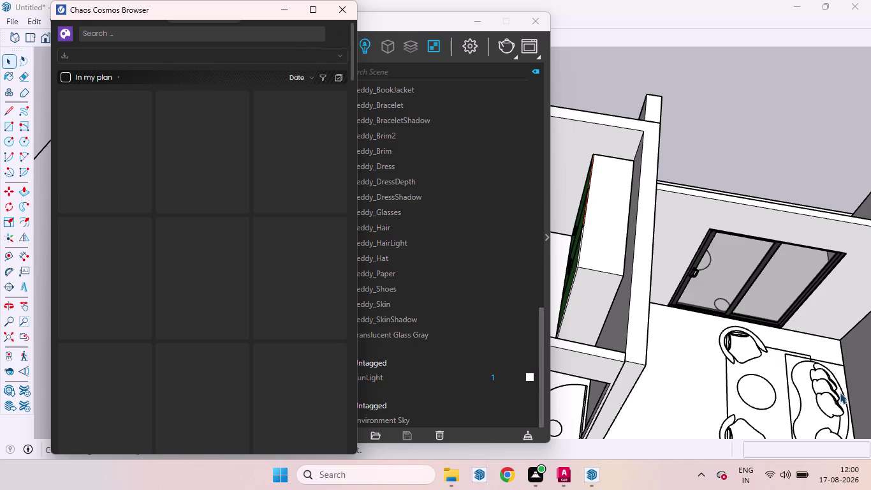
click(101, 34)
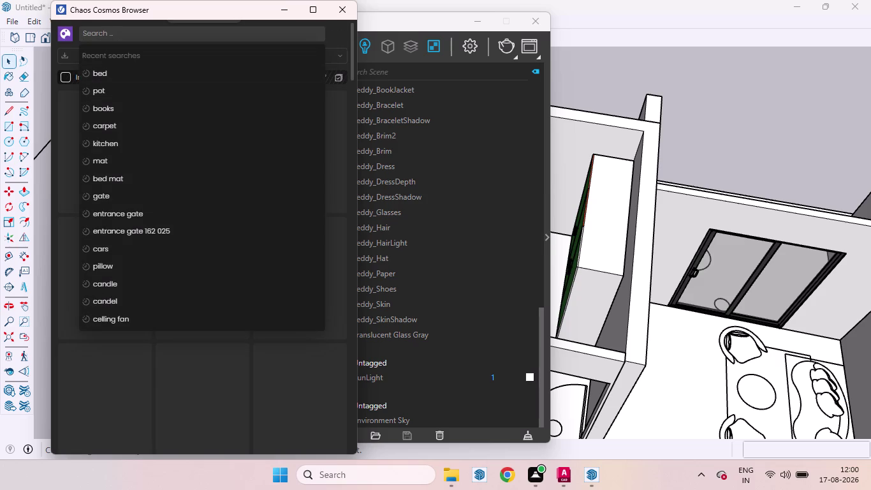
Search Cosmos for 'bed' and import Bed 003 from the Downloaded results.
click(98, 72)
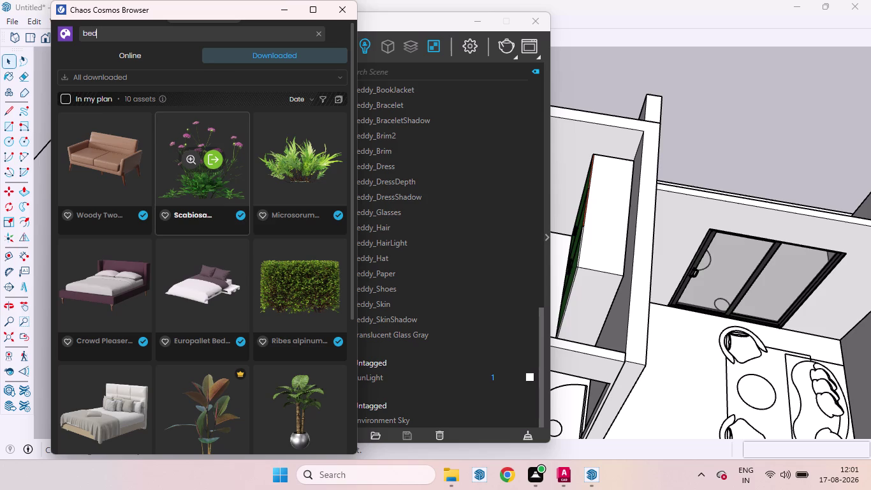
scroll(down, 3)
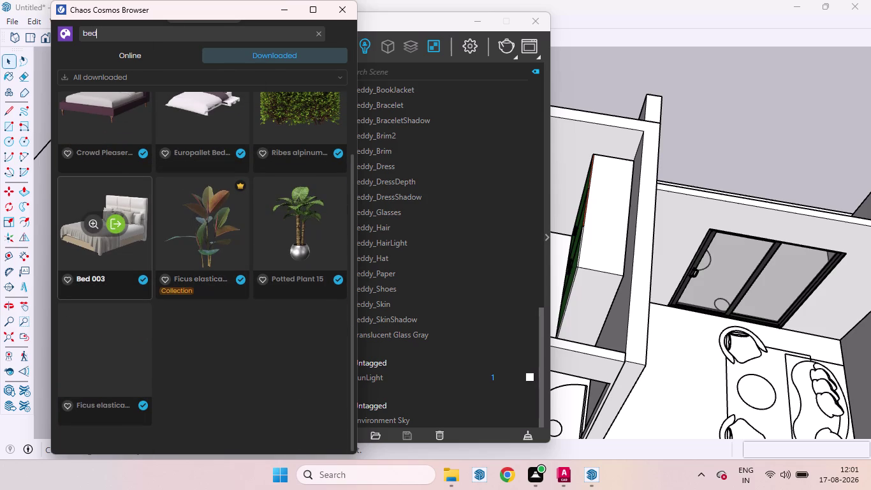
click(111, 227)
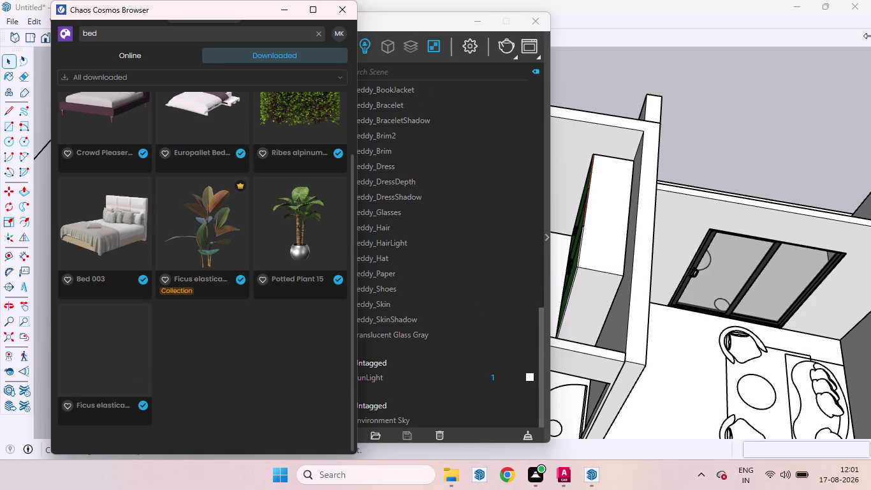
scroll(down, 3)
Place Bed 003 in the central bedroom, then close the V-Ray Asset Editor and Cosmos browser.
scroll(down, 3)
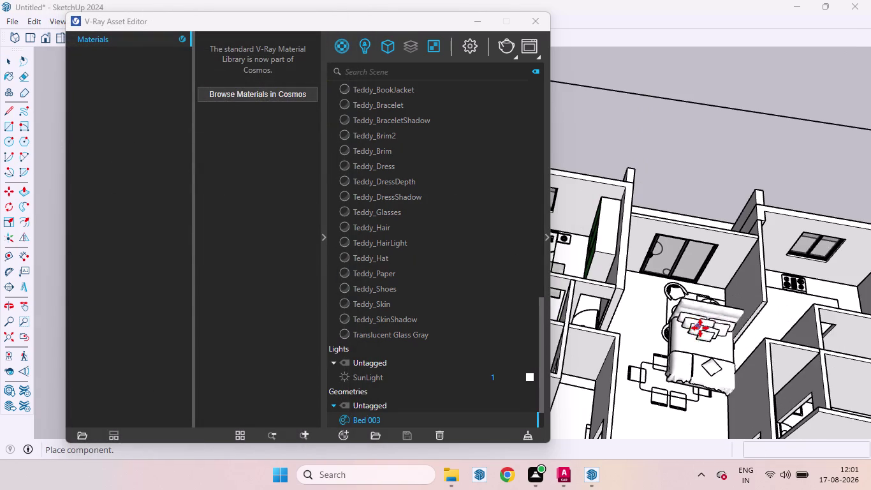
scroll(down, 3)
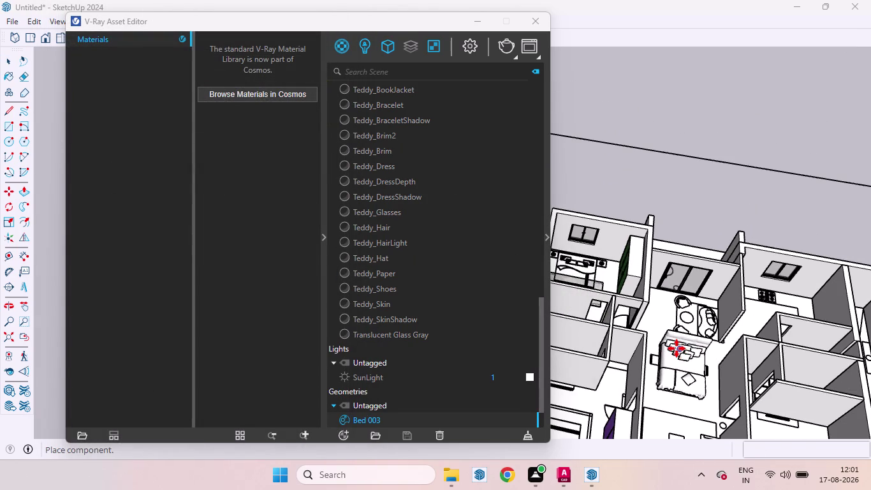
click(676, 348)
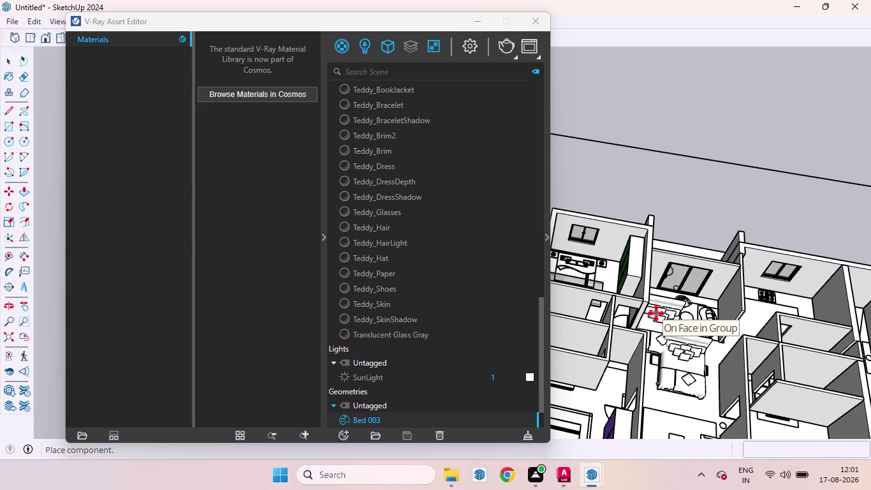
key(space)
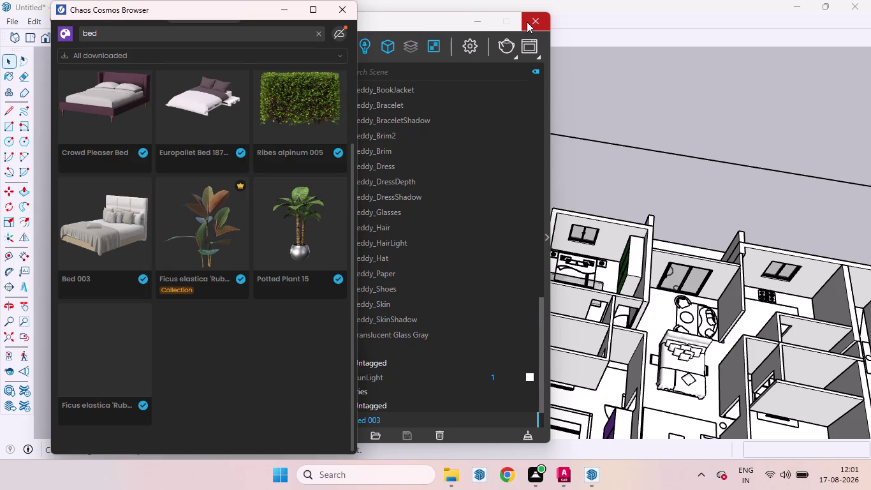
click(278, 9)
click(472, 22)
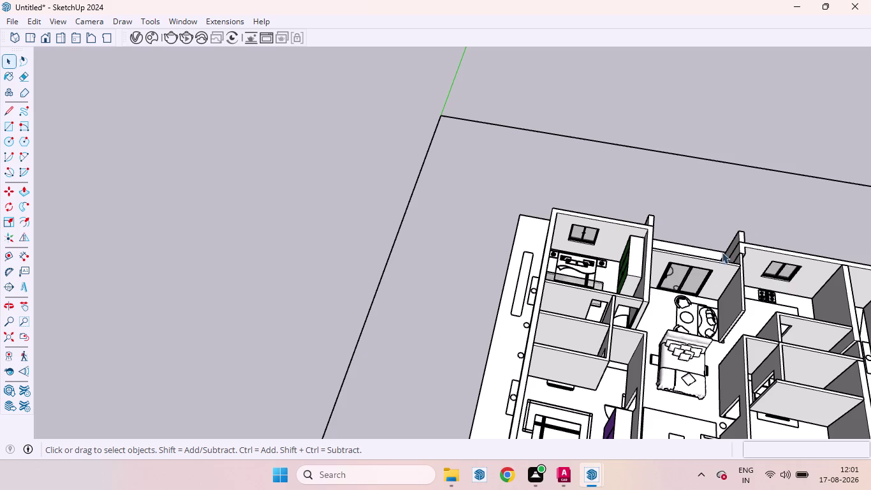
Select the Cosmos bed in the living area and pick it up by its headboard corner.
scroll(down, 3)
middle_drag(708, 297, 711, 428)
scroll(up, 3)
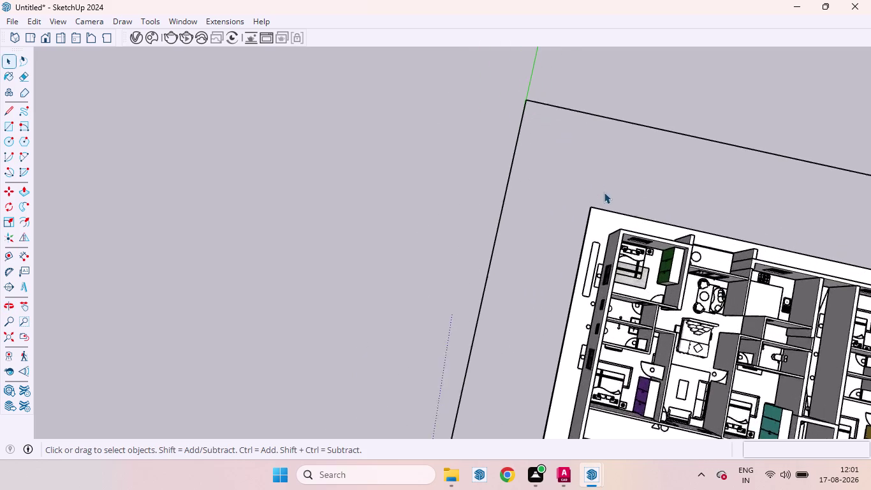
scroll(up, 3)
scroll(down, 3)
scroll(up, 3)
scroll(down, 3)
scroll(up, 3)
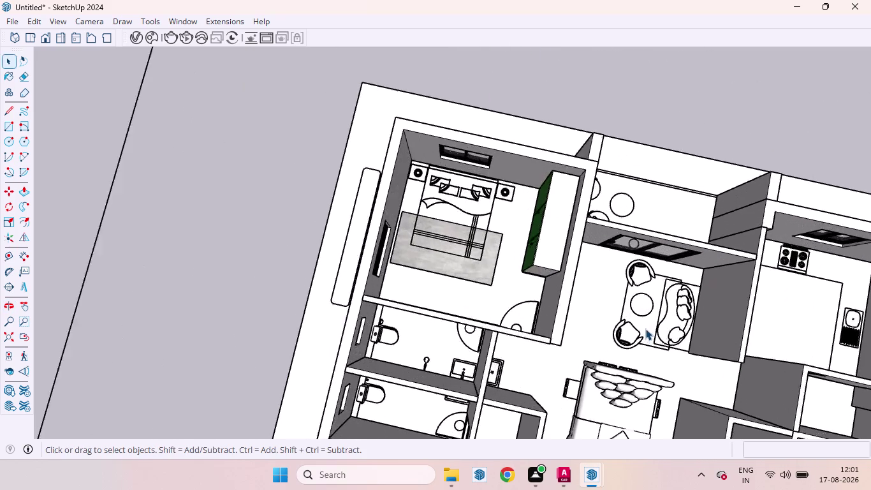
scroll(up, 3)
scroll(down, 3)
click(592, 361)
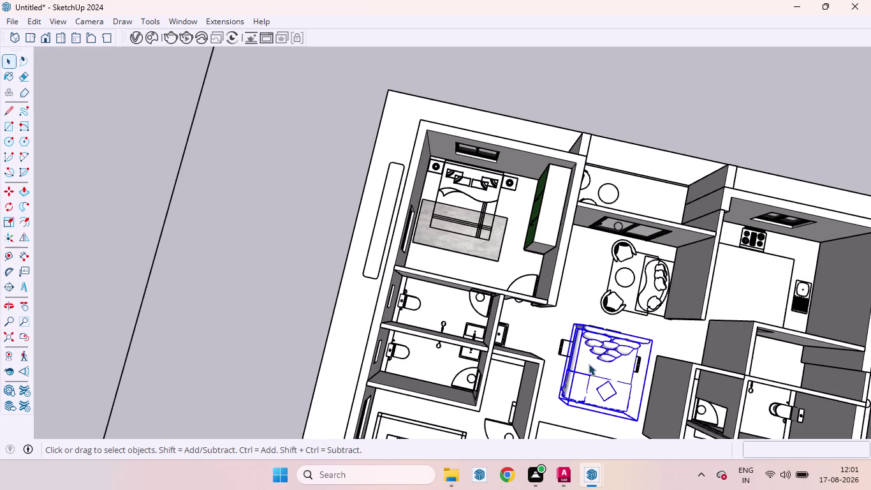
key(m)
scroll(up, 3)
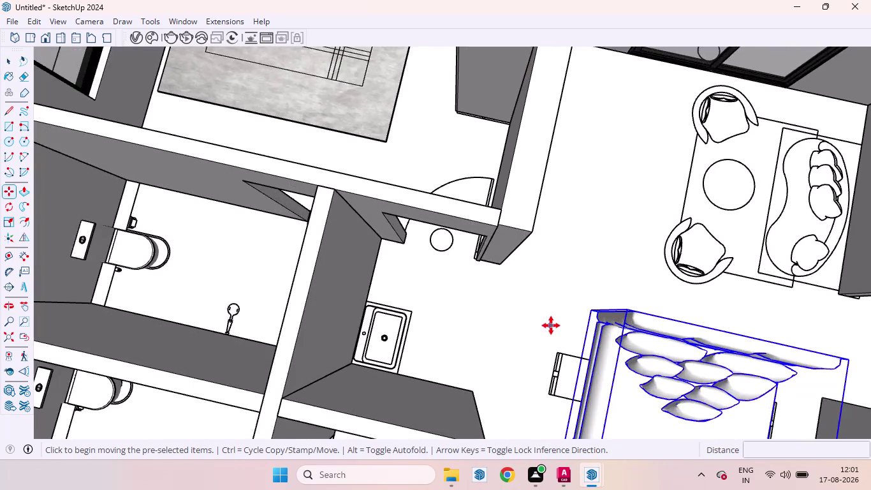
scroll(up, 3)
middle_drag(551, 325, 657, 269)
scroll(up, 3)
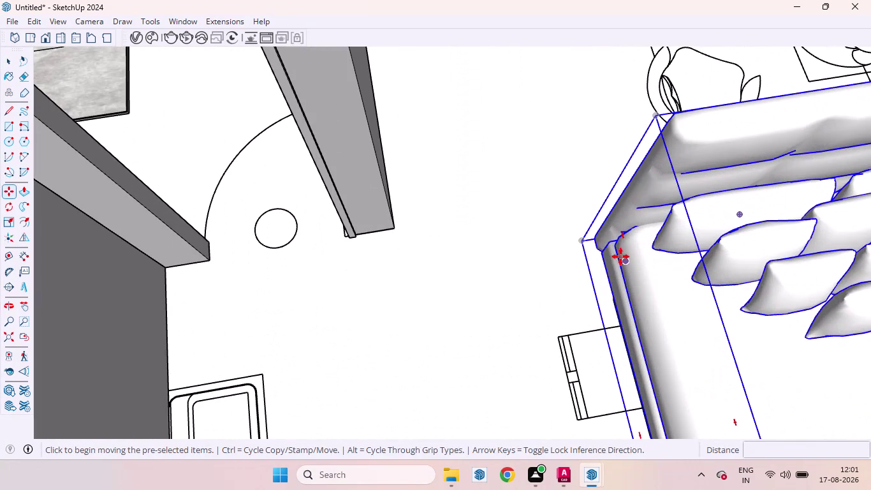
click(594, 237)
Snap the bed to the bedroom side table corner, onto the grey carpet.
scroll(down, 3)
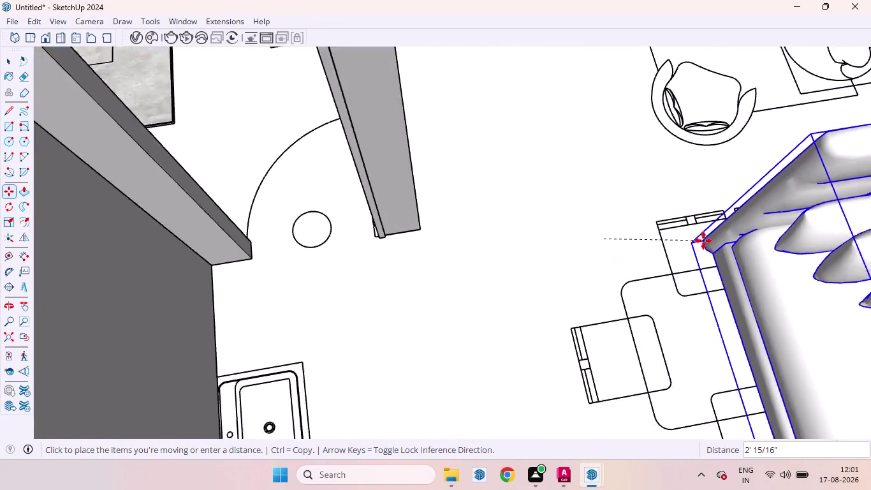
scroll(down, 3)
scroll(down, 3)
scroll(down, 3)
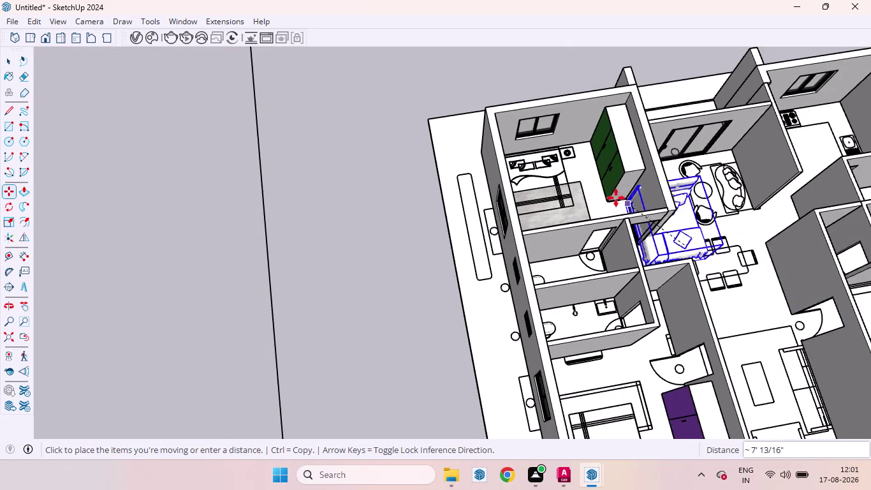
scroll(up, 3)
scroll(down, 3)
scroll(up, 3)
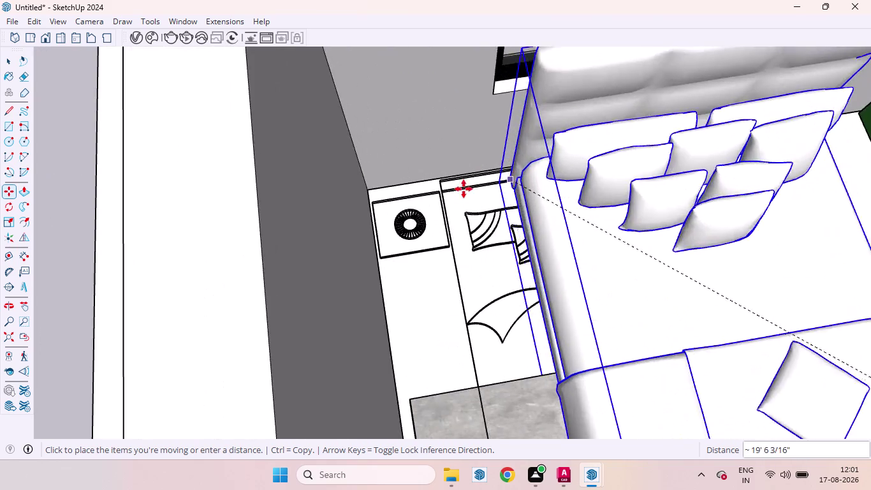
scroll(up, 3)
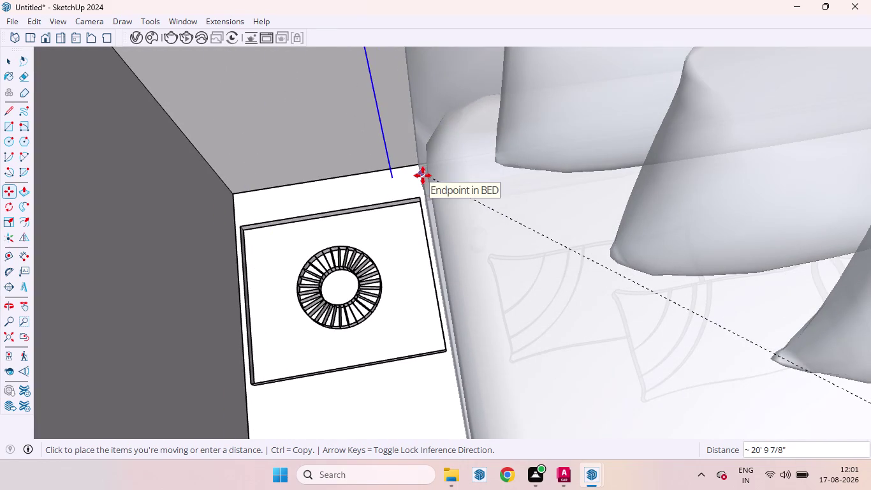
click(423, 176)
scroll(down, 3)
scroll(down, 3)
scroll(up, 3)
scroll(down, 3)
scroll(down, 3)
scroll(down, 3)
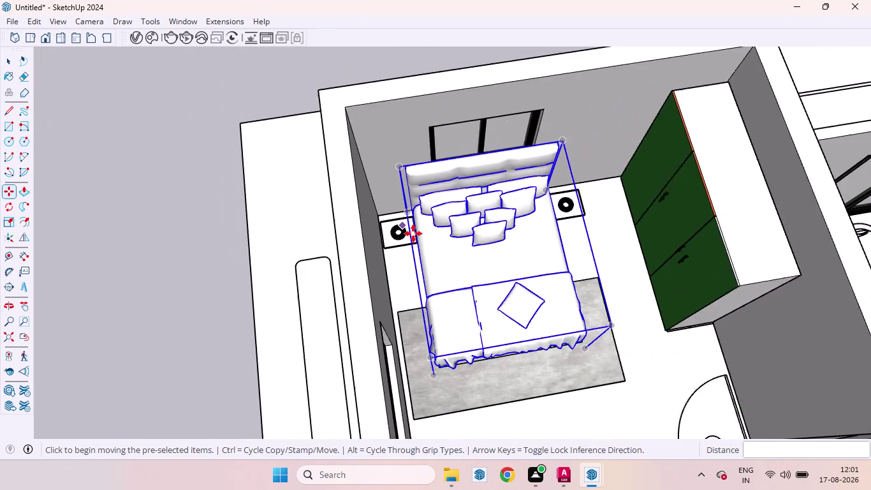
key(space)
Open the placed bed group for editing and select its headboard.
click(421, 69)
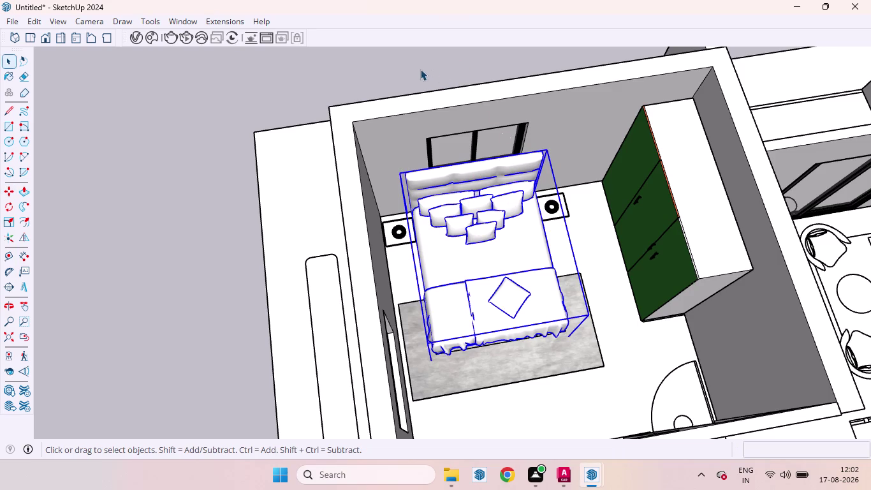
middle_drag(527, 264, 440, 194)
scroll(up, 3)
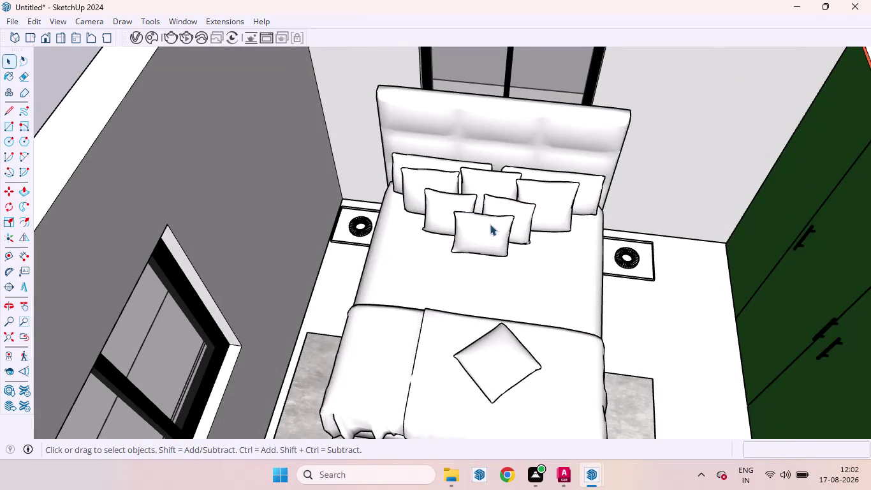
triple_click(497, 124)
click(497, 124)
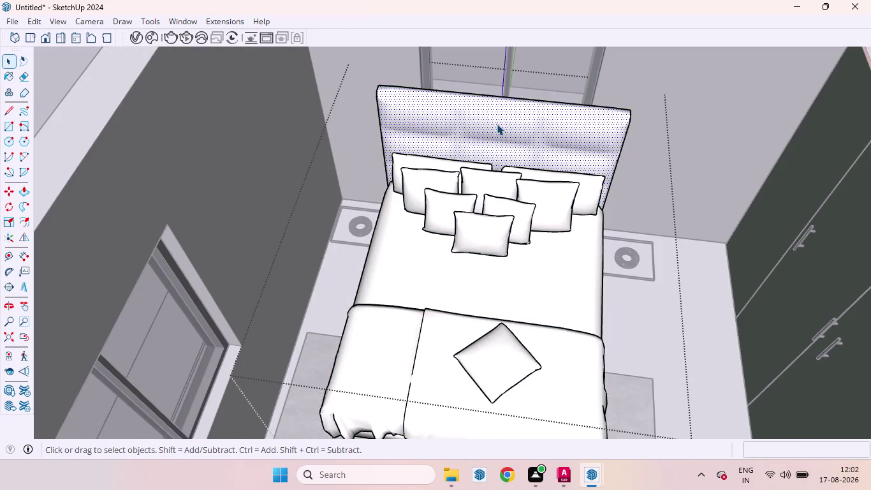
Scale the headboard's height down to 0.74 with the top grip, then exit the bed group.
click(497, 124)
key(s)
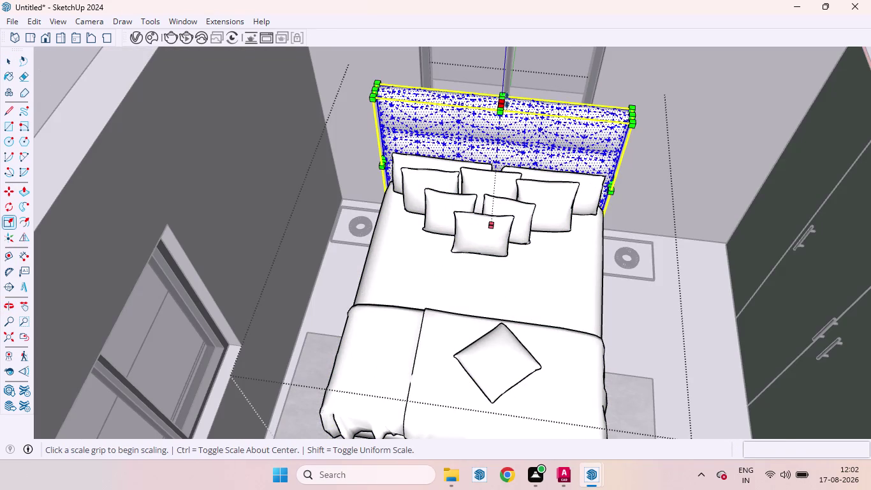
drag(507, 100, 507, 141)
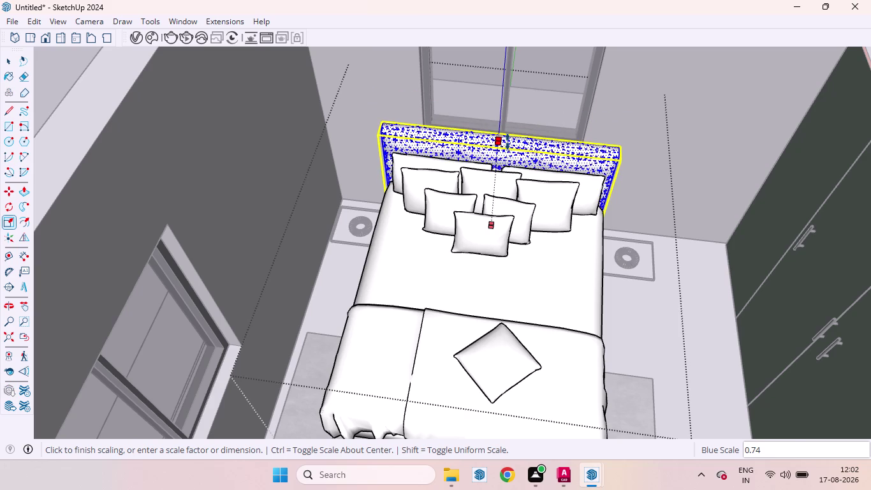
drag(508, 141, 509, 129)
scroll(down, 3)
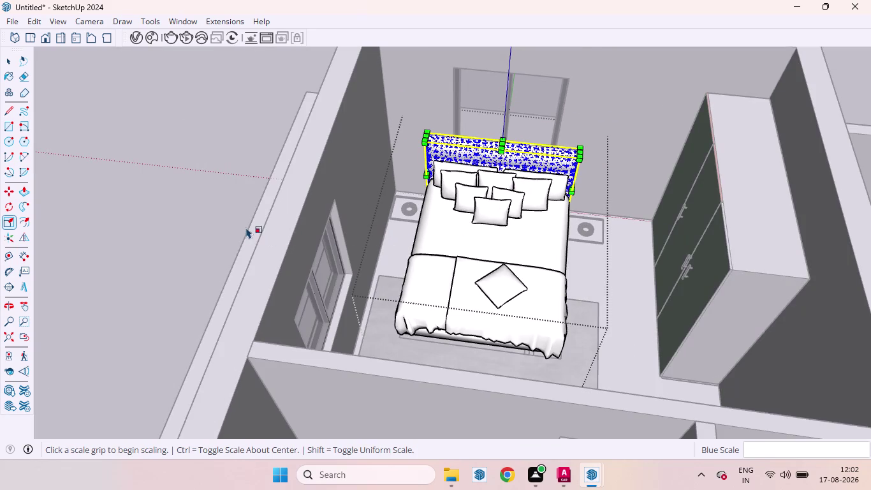
key(space)
click(187, 208)
scroll(down, 3)
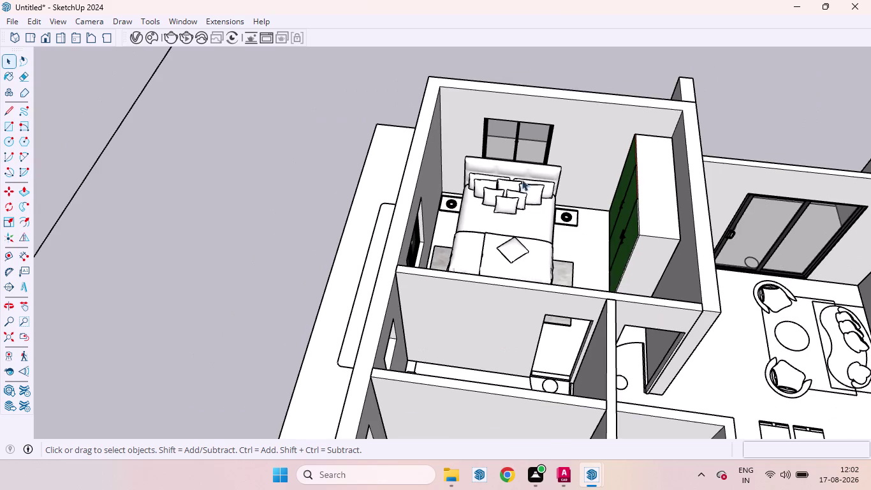
scroll(down, 3)
middle_drag(505, 190, 501, 159)
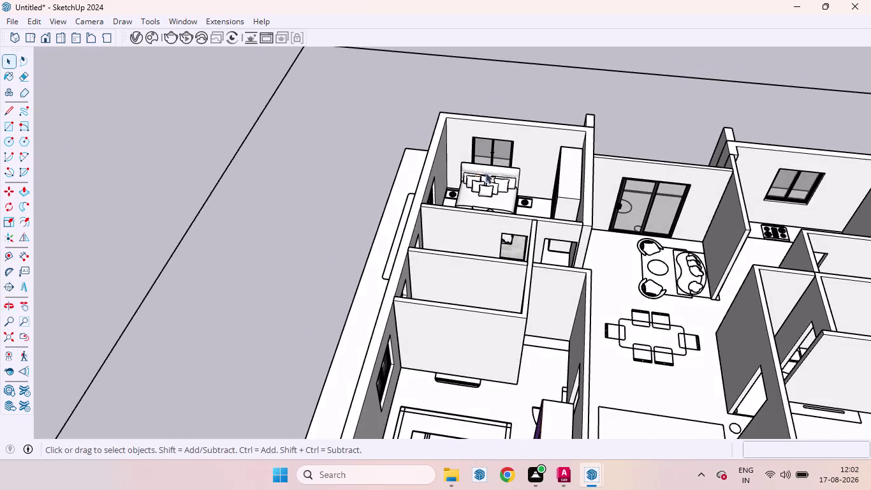
scroll(up, 3)
middle_drag(501, 199, 563, 214)
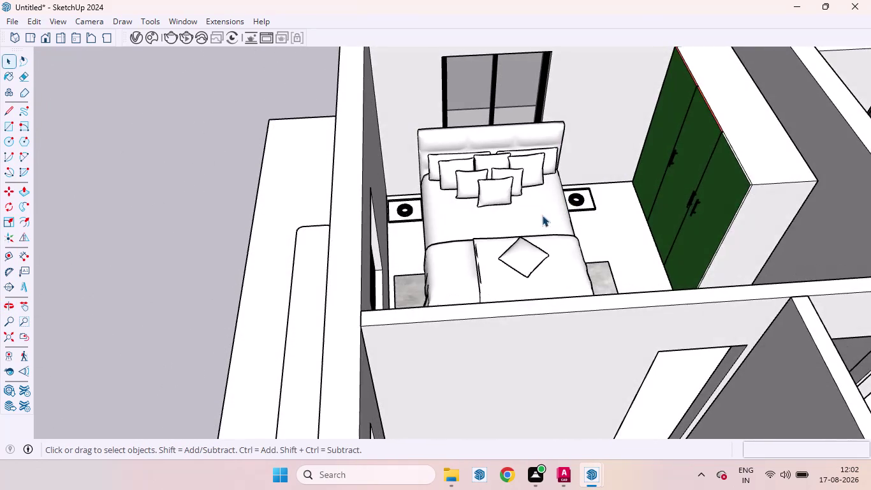
scroll(down, 3)
scroll(up, 3)
scroll(up, 3)
middle_drag(494, 218, 491, 304)
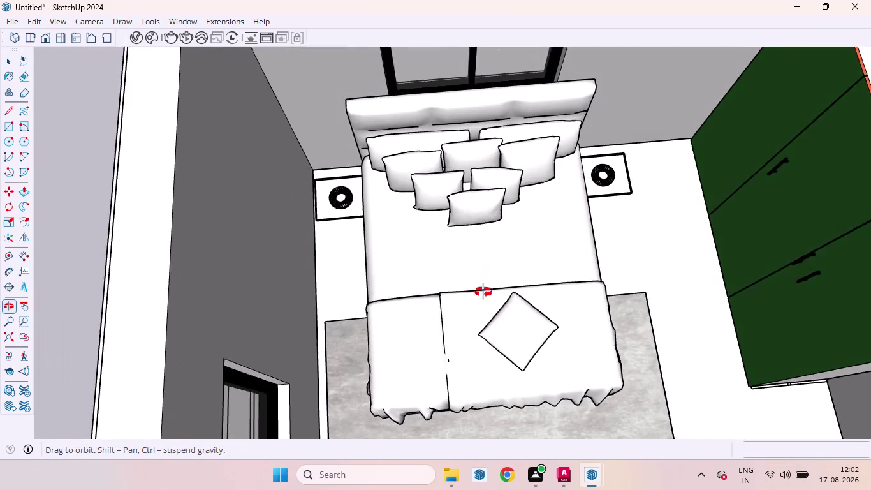
middle_drag(491, 304, 466, 240)
scroll(up, 3)
middle_drag(495, 296, 498, 219)
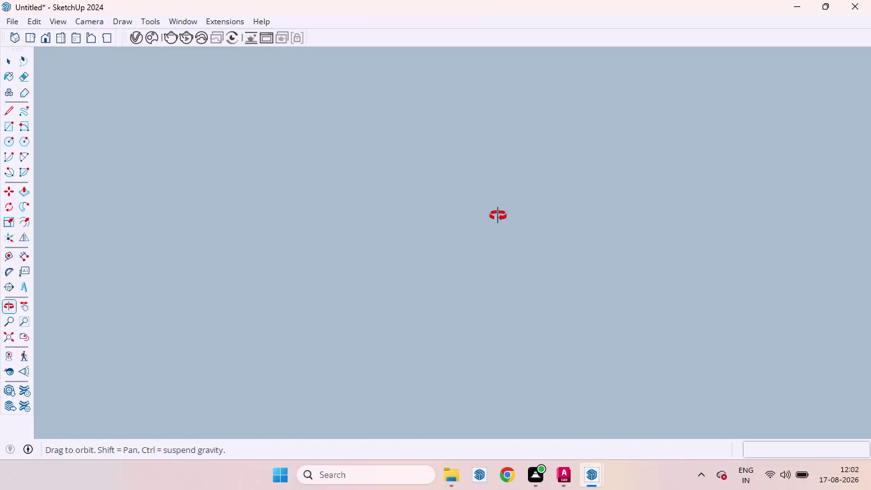
middle_drag(497, 219, 488, 266)
scroll(down, 3)
scroll(down, 3)
scroll(up, 3)
scroll(down, 3)
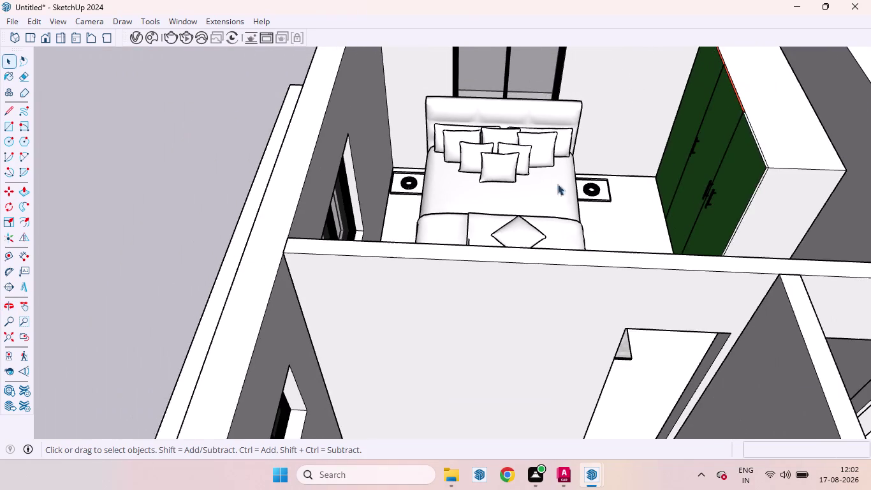
middle_drag(628, 202, 631, 220)
scroll(up, 3)
scroll(down, 3)
scroll(up, 3)
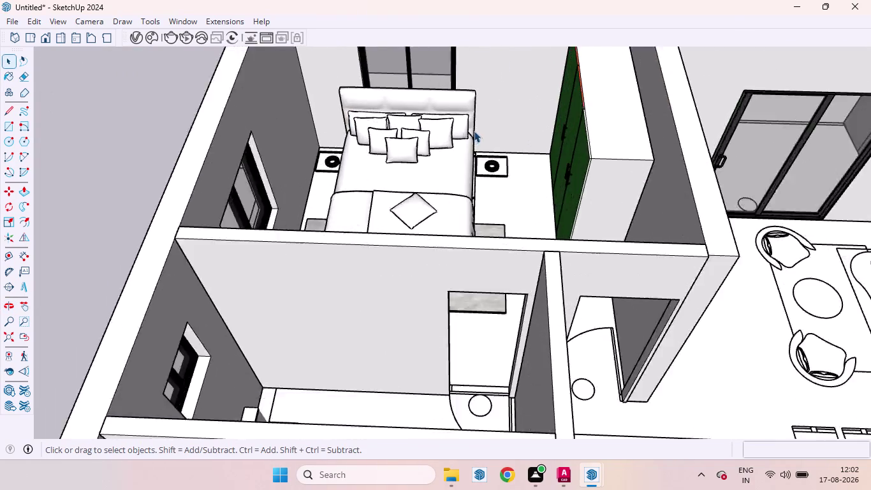
scroll(up, 3)
middle_drag(466, 153, 346, 124)
scroll(up, 3)
scroll(down, 3)
scroll(up, 3)
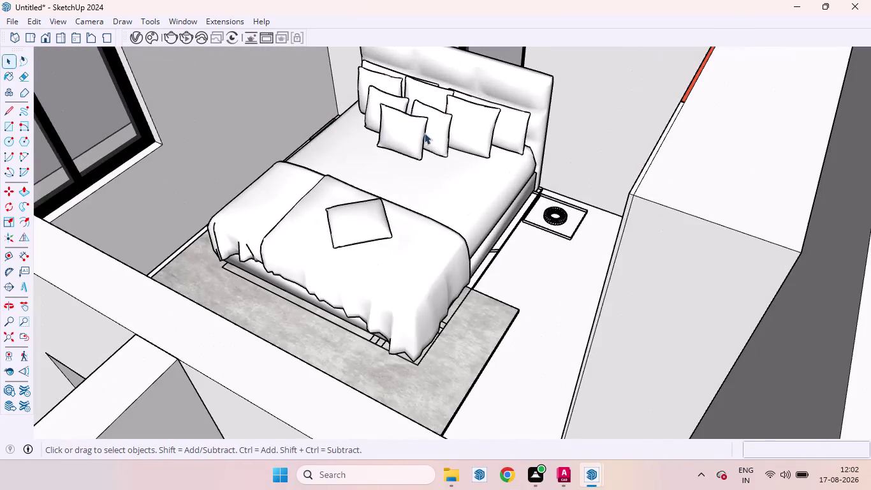
middle_drag(436, 146, 390, 200)
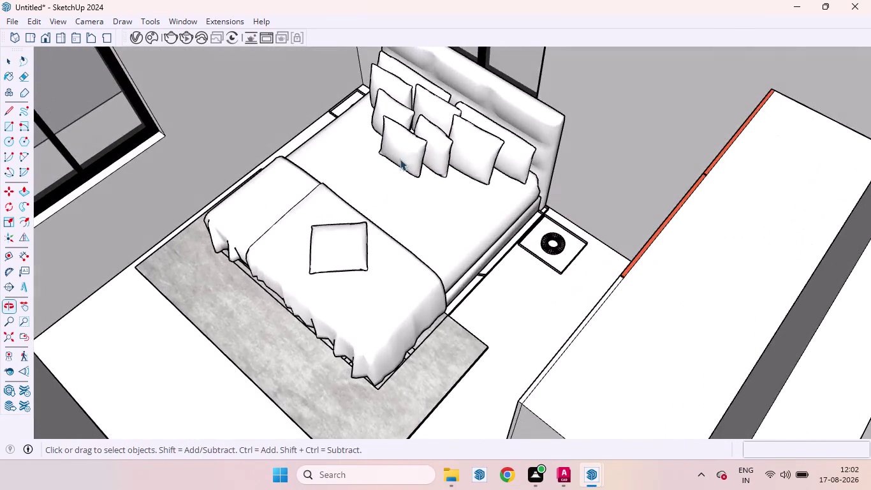
scroll(down, 3)
scroll(up, 3)
scroll(down, 3)
scroll(down, 3)
scroll(down, 3)
middle_drag(414, 138, 477, 158)
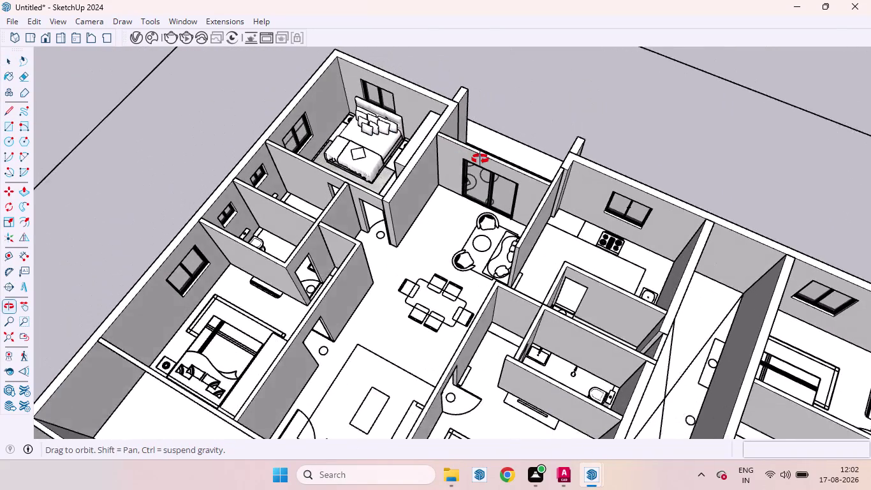
middle_drag(477, 158, 480, 159)
scroll(down, 3)
scroll(down, 3)
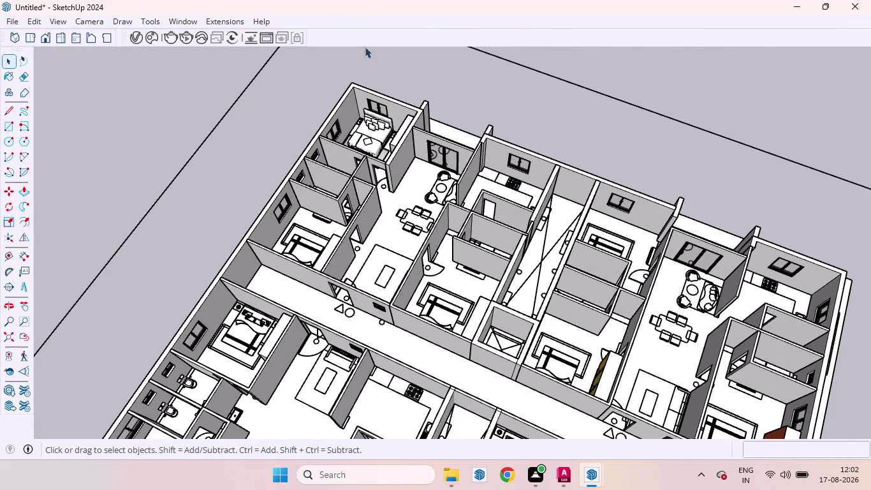
scroll(down, 3)
scroll(up, 3)
middle_drag(370, 131, 408, 156)
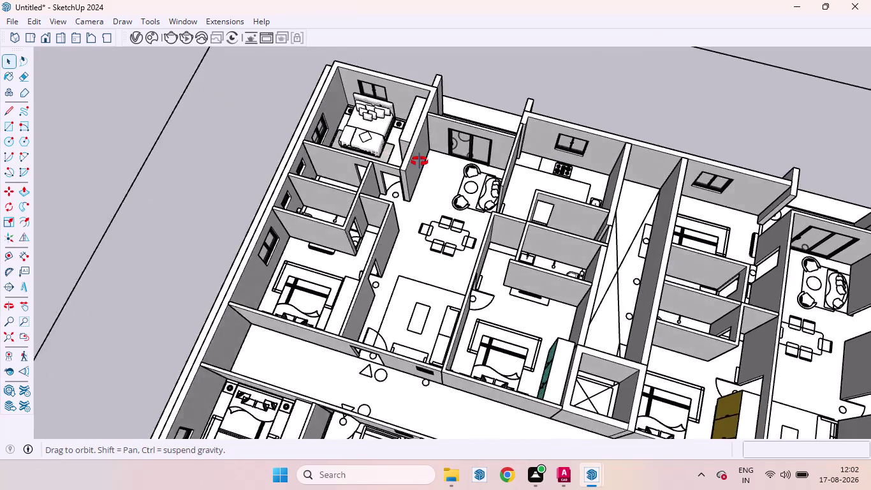
middle_drag(407, 156, 443, 198)
scroll(up, 3)
click(364, 139)
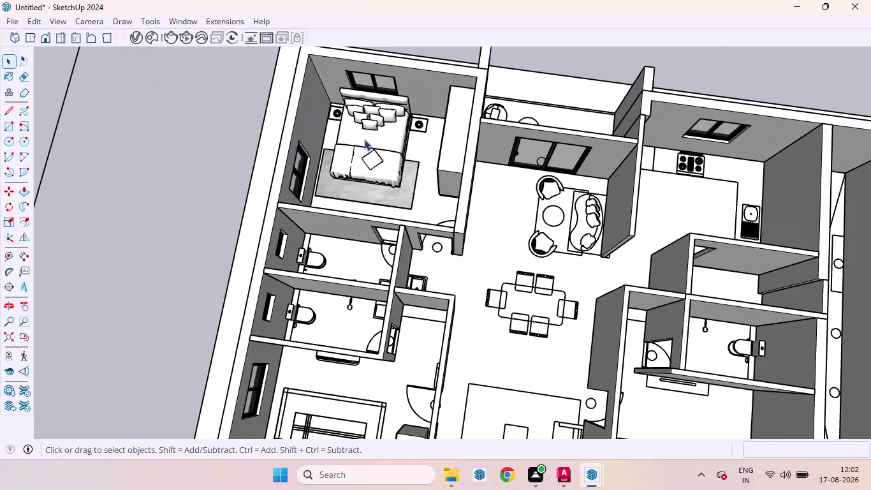
click(346, 190)
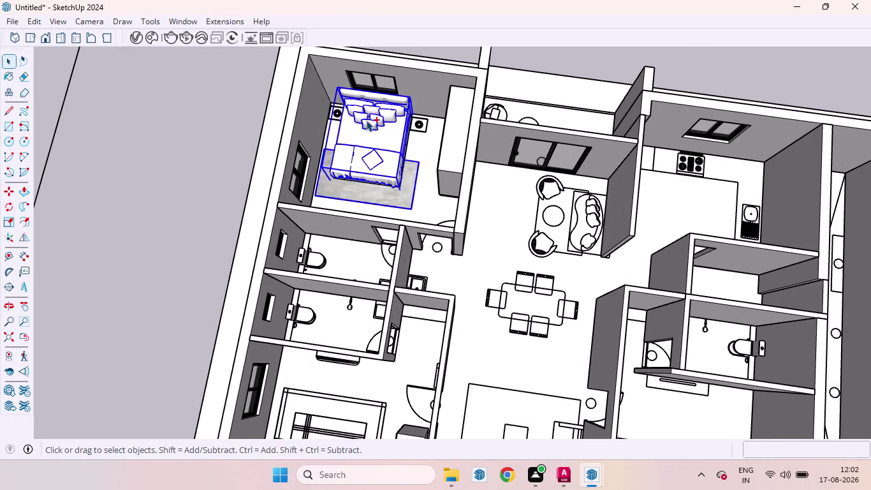
scroll(down, 3)
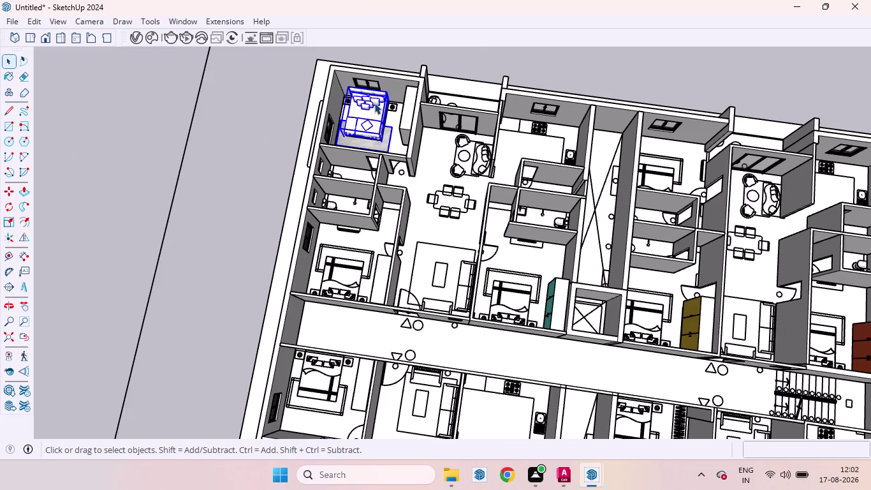
scroll(down, 3)
scroll(up, 3)
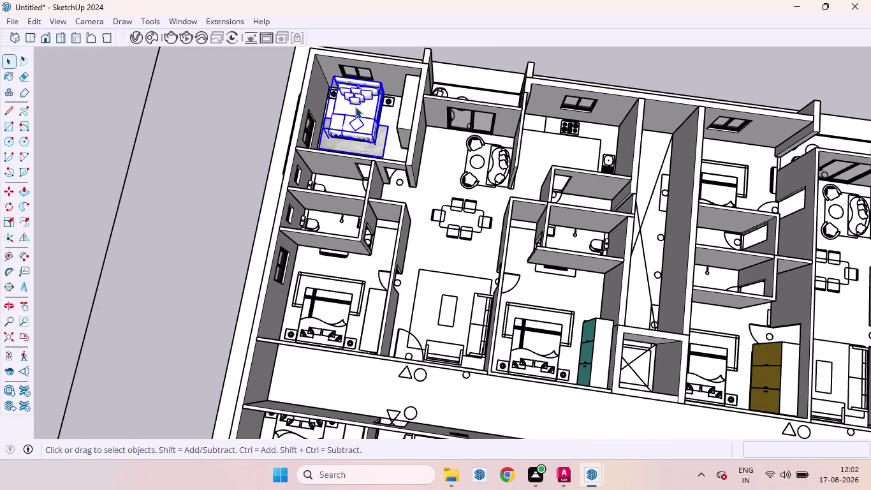
key(m)
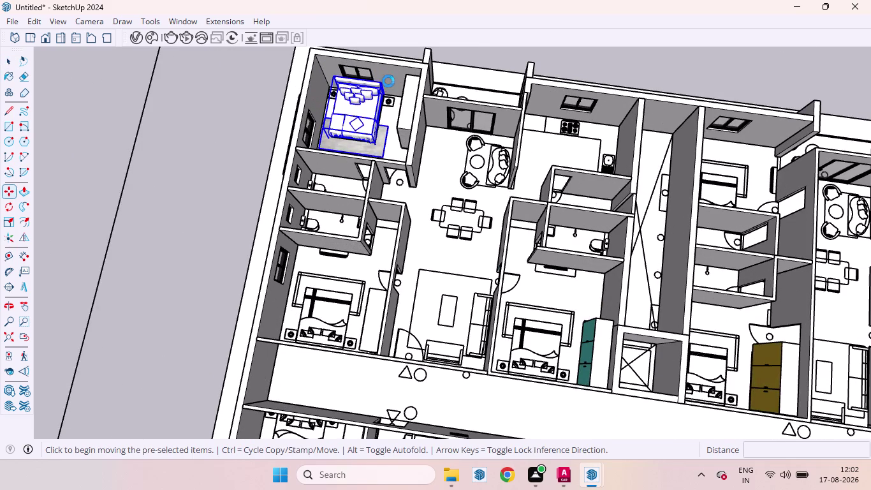
scroll(up, 3)
scroll(up, 3)
scroll(up, 3)
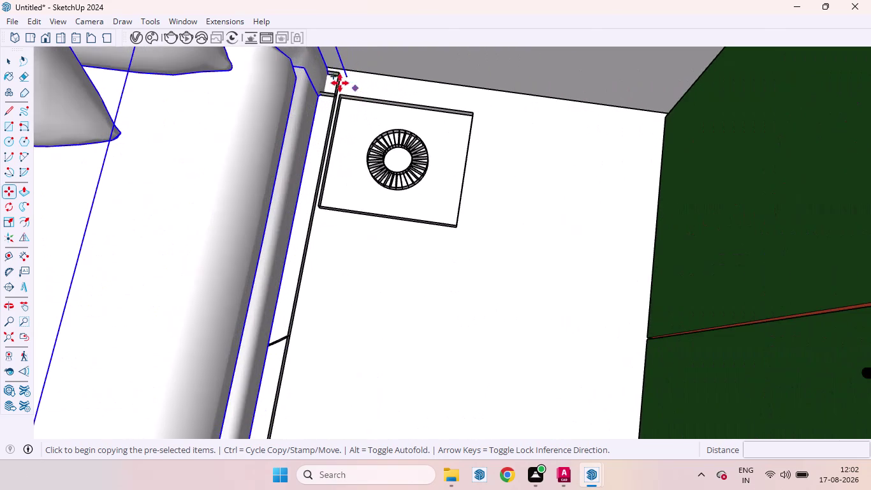
click(325, 70)
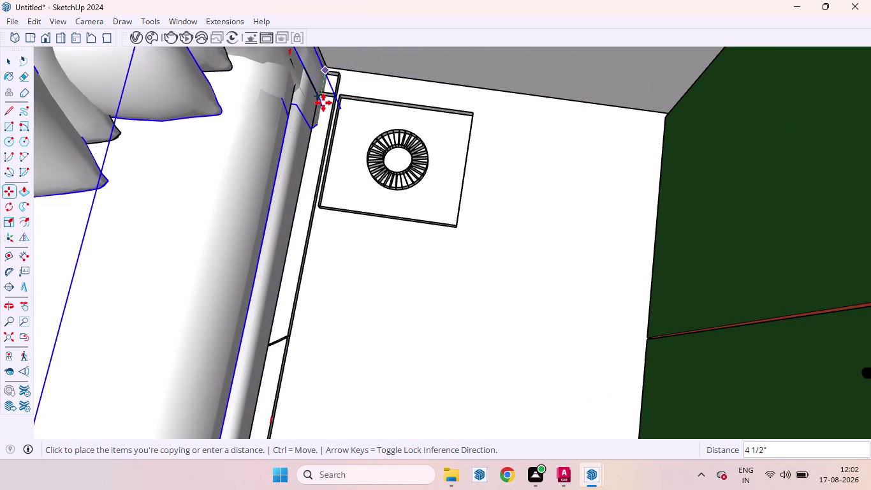
key(ctrl+z)
scroll(down, 3)
scroll(down, 3)
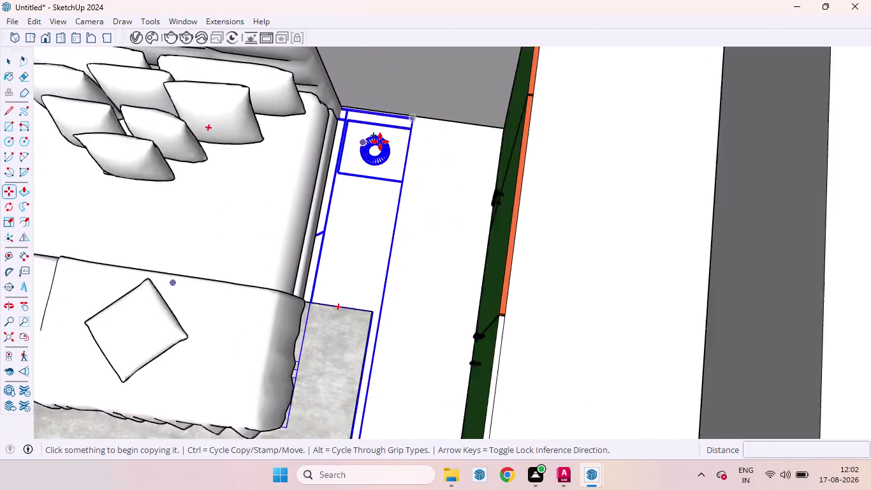
scroll(down, 3)
scroll(down, 3)
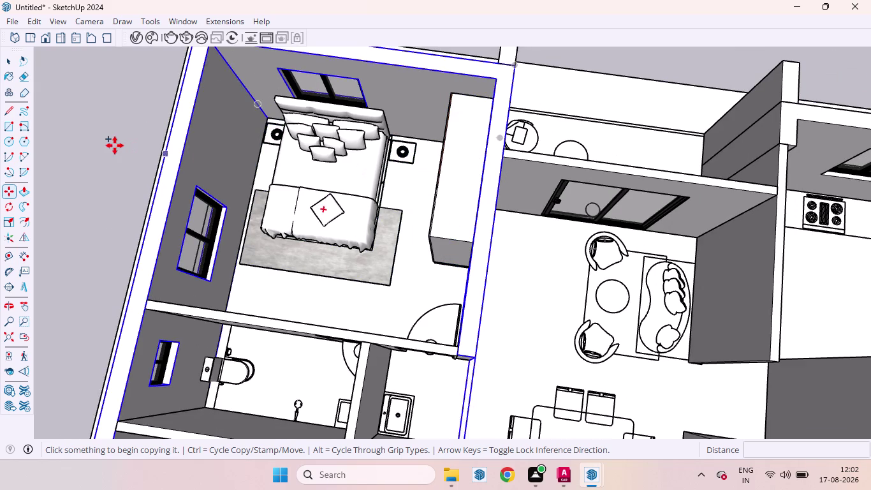
key(space)
click(109, 143)
scroll(down, 3)
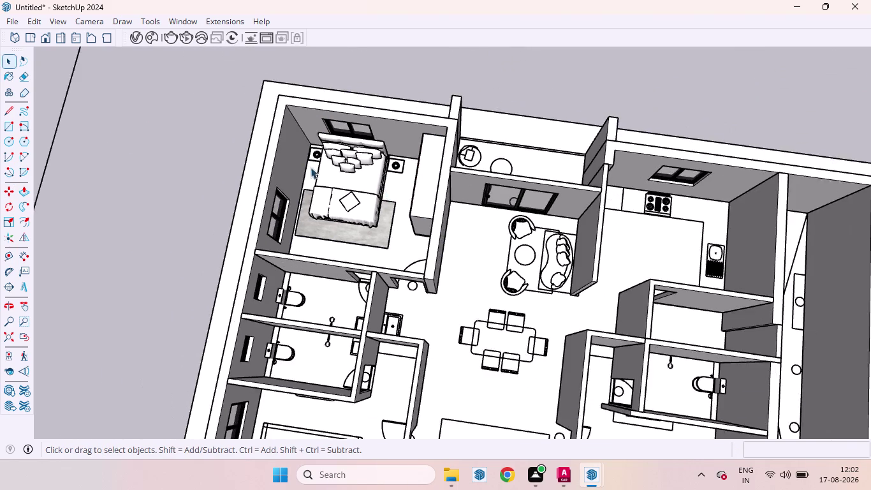
middle_drag(307, 166, 372, 105)
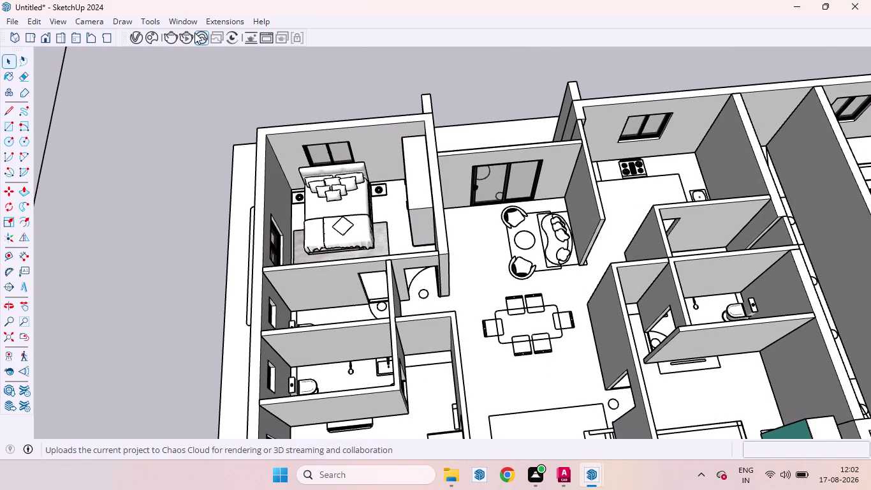
Launch 3D Warehouse from the toolbar button.
click(182, 21)
click(206, 131)
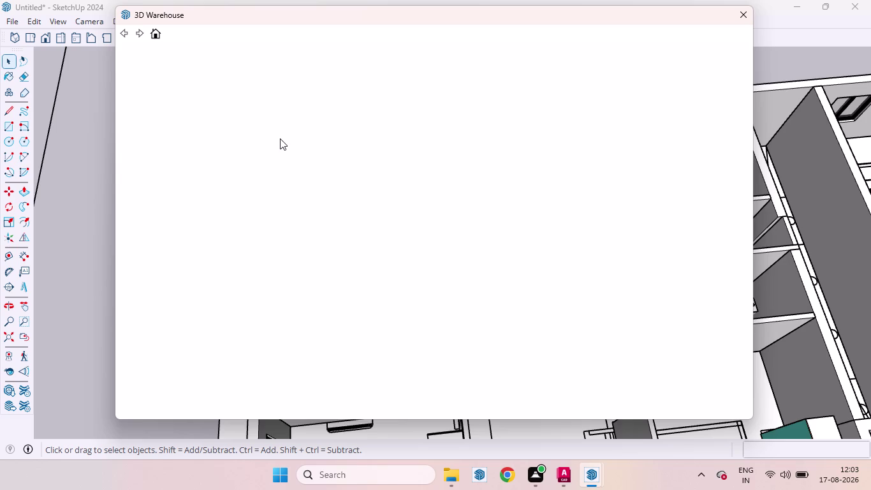
Drag the blank 3D Warehouse window to the lower right of the screen.
click(280, 138)
scroll(up, 3)
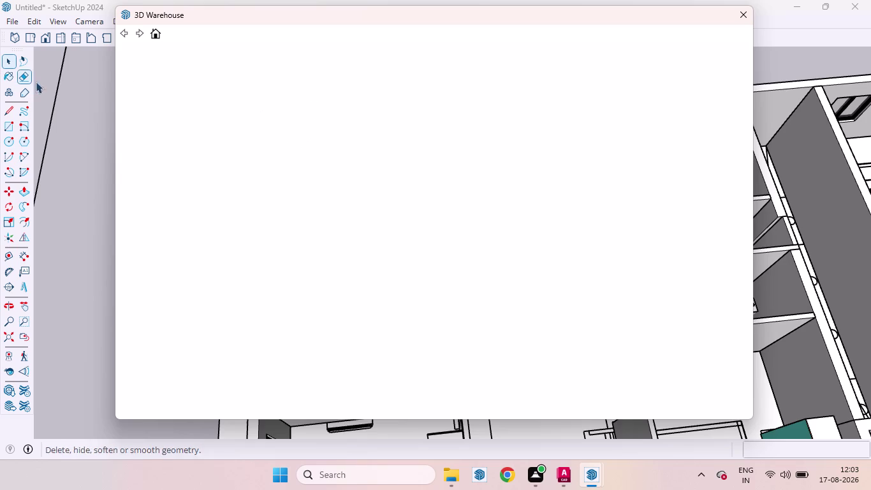
scroll(down, 3)
scroll(down, 3)
scroll(down, 3)
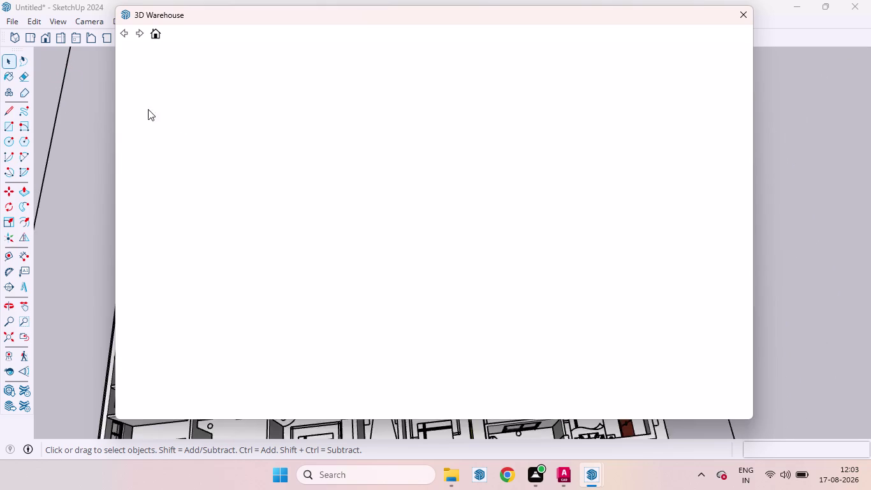
scroll(down, 3)
scroll(down, 3)
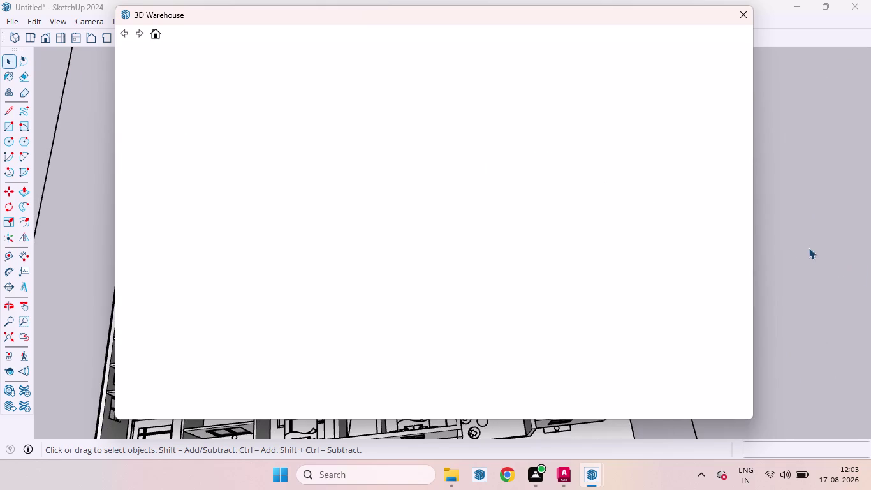
scroll(down, 3)
scroll(down, 3)
scroll(up, 3)
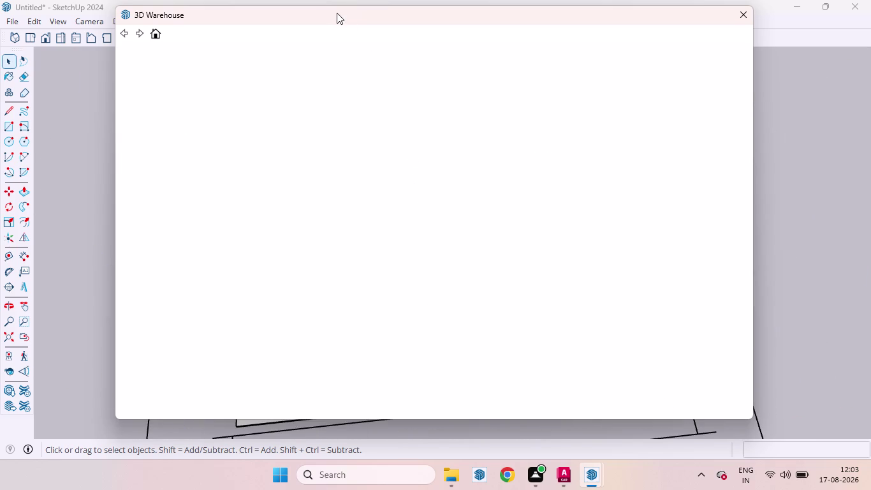
drag(337, 14, 584, 151)
Zoom and orbit the view back to Bed 003 on the grey carpet.
scroll(down, 3)
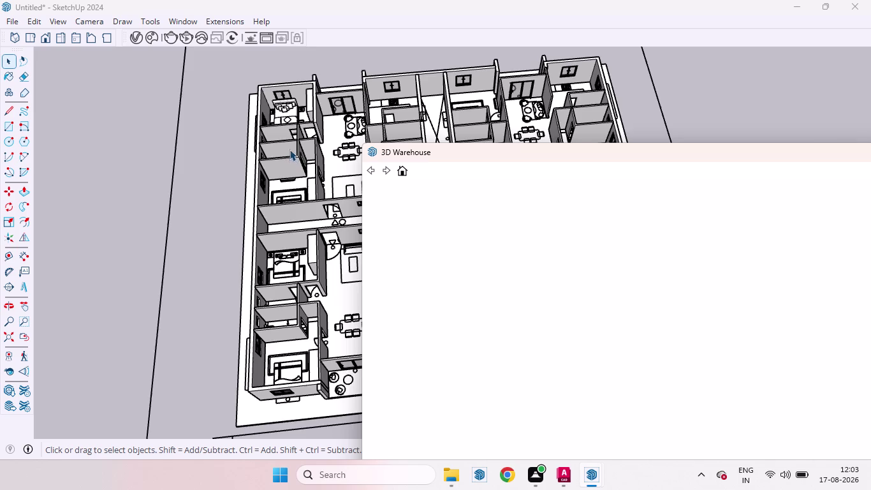
scroll(down, 3)
scroll(up, 3)
scroll(down, 3)
scroll(up, 3)
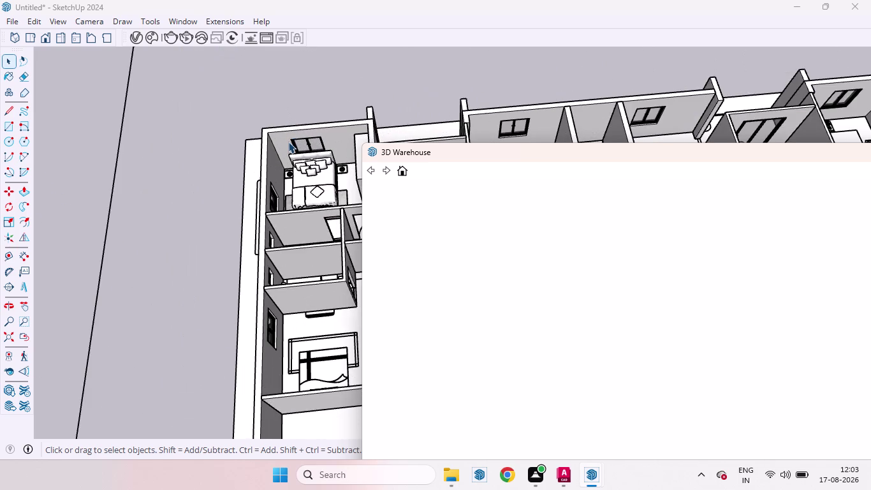
scroll(down, 3)
scroll(up, 3)
scroll(down, 3)
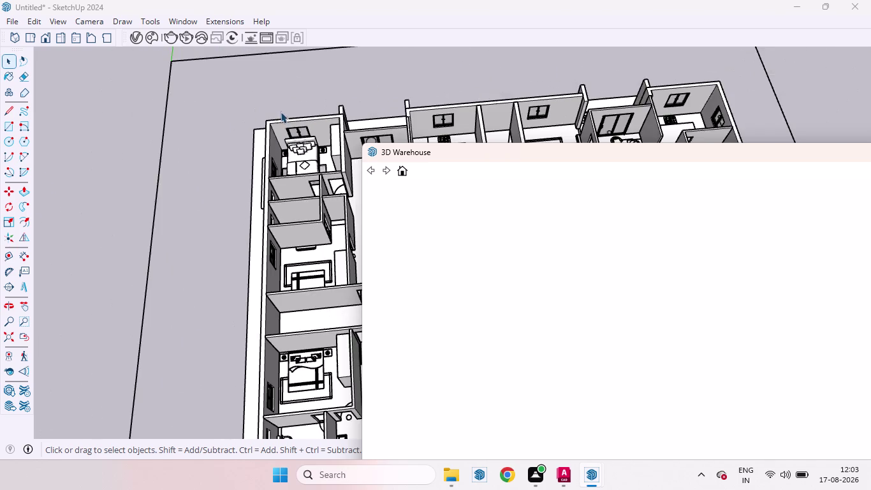
scroll(up, 3)
middle_drag(305, 149, 332, 224)
scroll(up, 3)
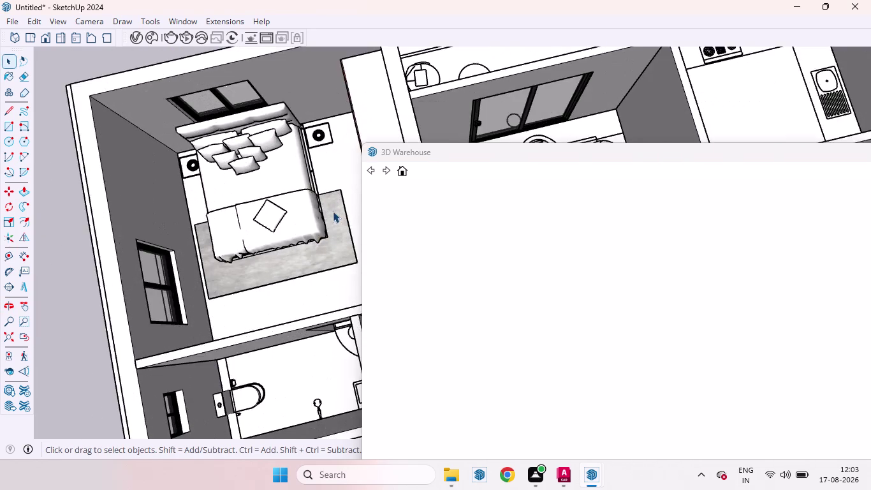
scroll(up, 3)
click(331, 170)
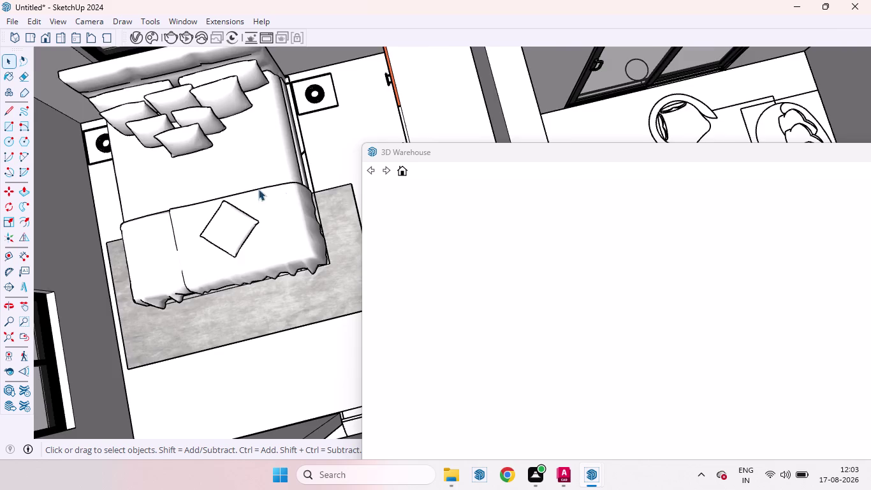
scroll(down, 3)
scroll(down, 3)
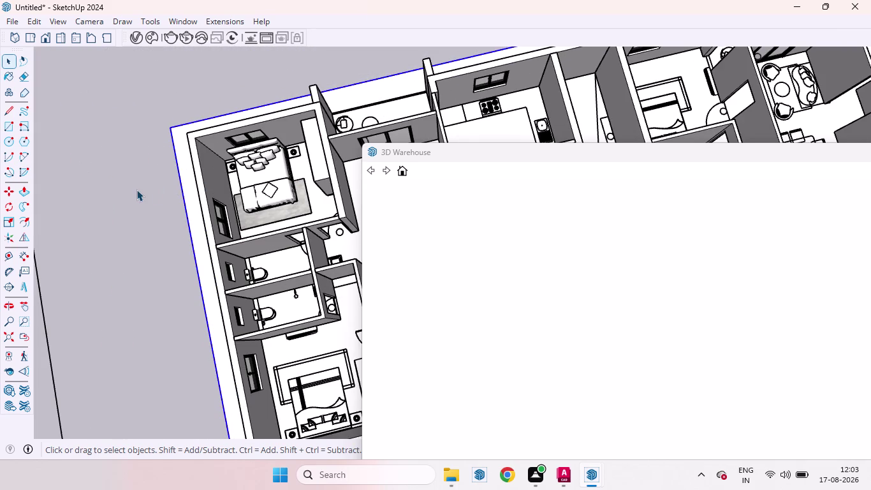
Explode the apartment floor-plan group from its context menu, then clear the selection.
right_click(180, 165)
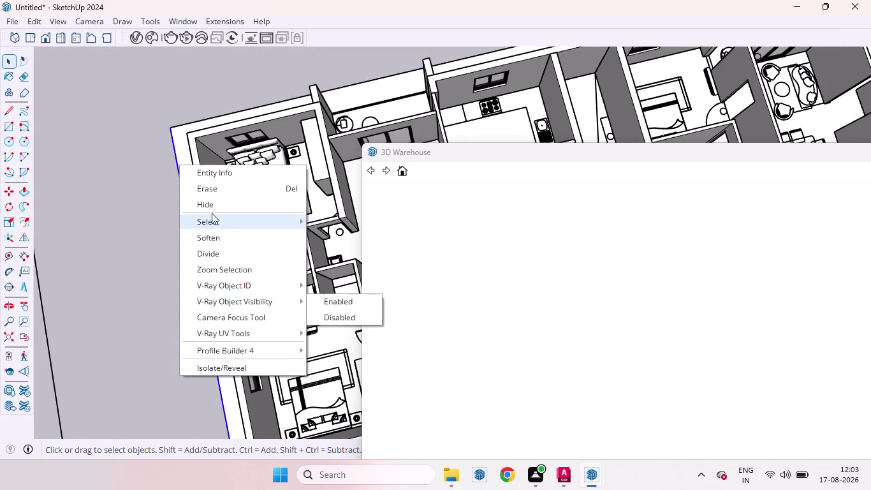
click(188, 196)
click(186, 185)
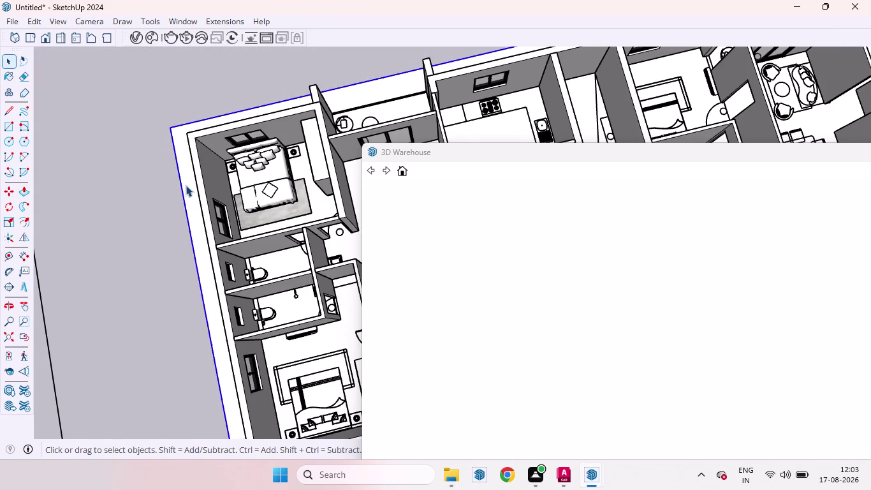
right_click(185, 185)
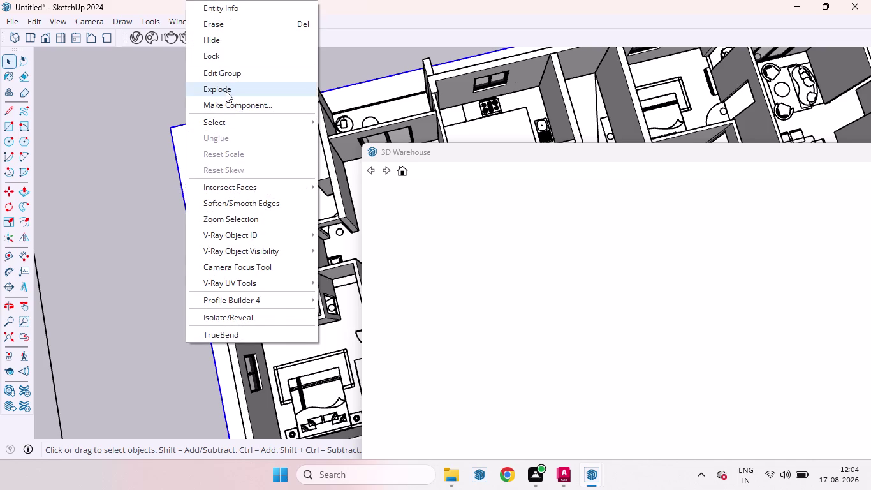
click(226, 91)
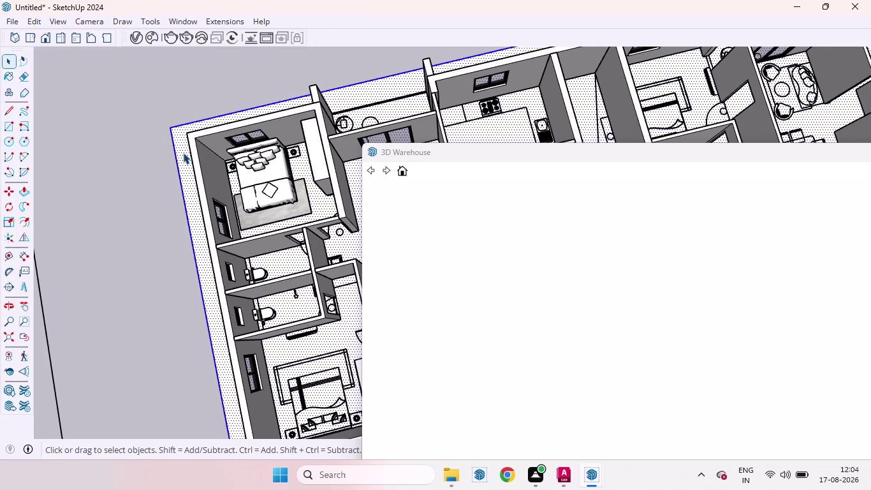
click(183, 152)
click(183, 152)
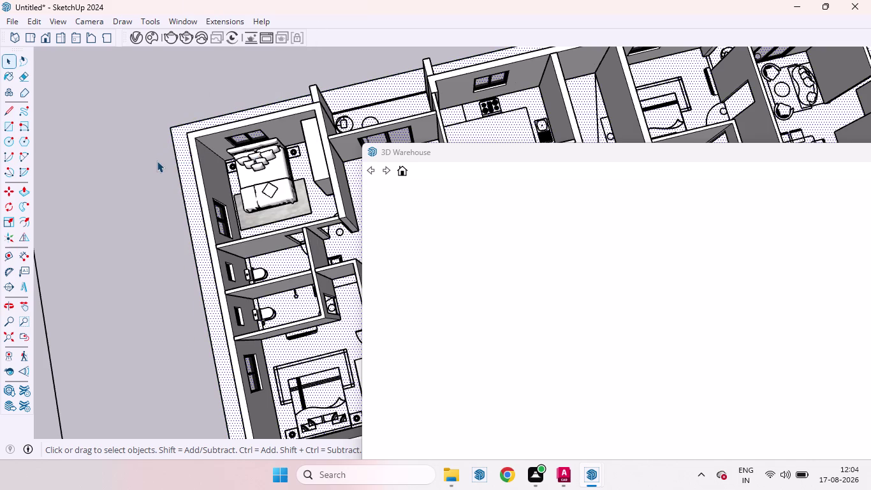